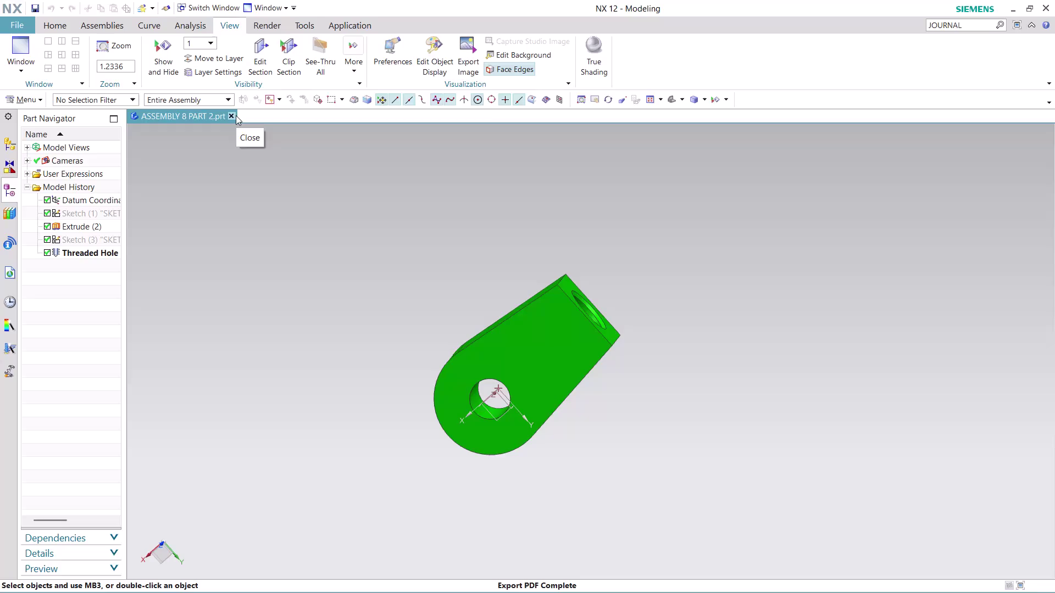
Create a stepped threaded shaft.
Close ASSEMBLY 8 PART 2 and search the Command Finder for JOURNAL.
click(236, 115)
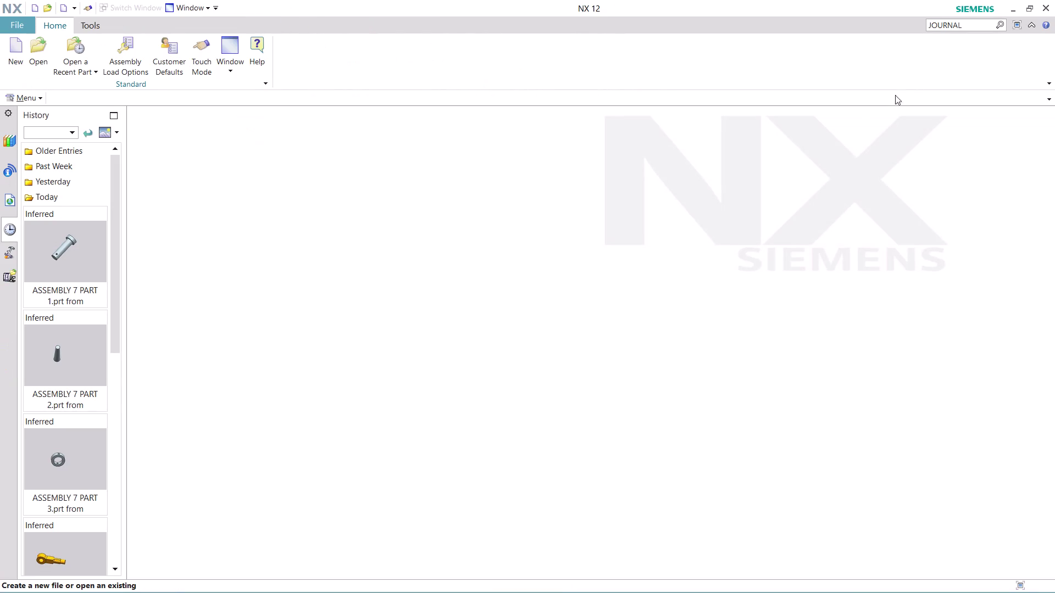
click(966, 25)
key(Return)
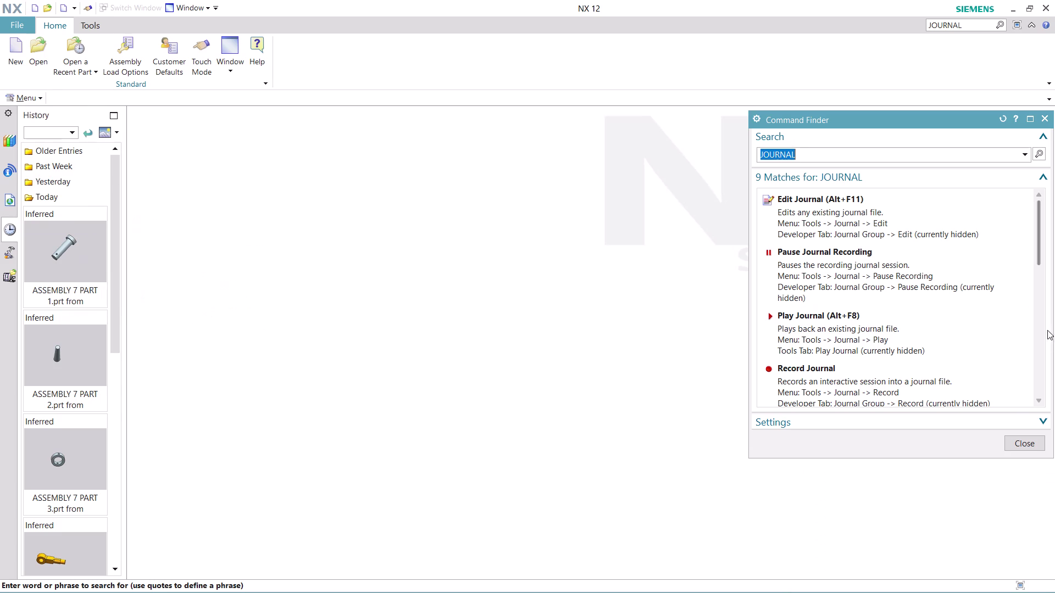
Pick the Record journal command from the search results.
scroll(down, 3)
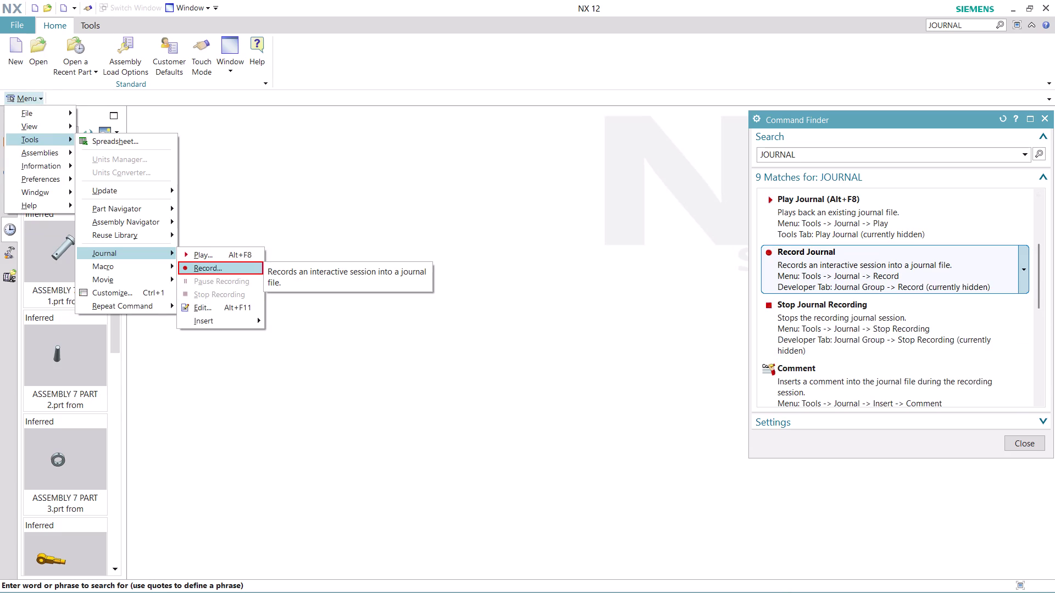
click(859, 272)
click(600, 351)
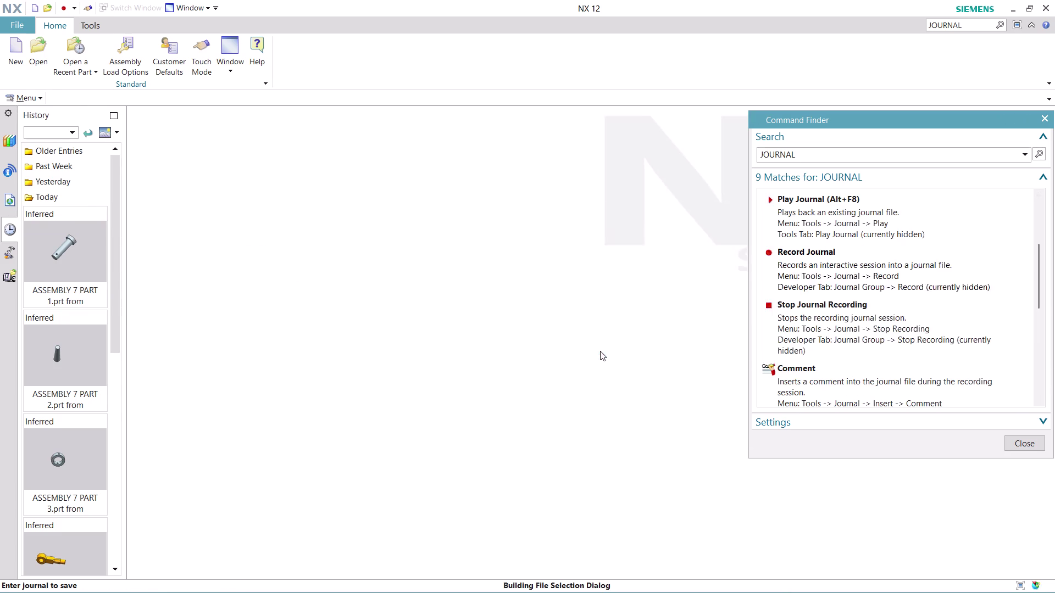
Name the journal ASSEMBLY 8 PART 3, confirm it, and dismiss the Command Finder.
key(a)
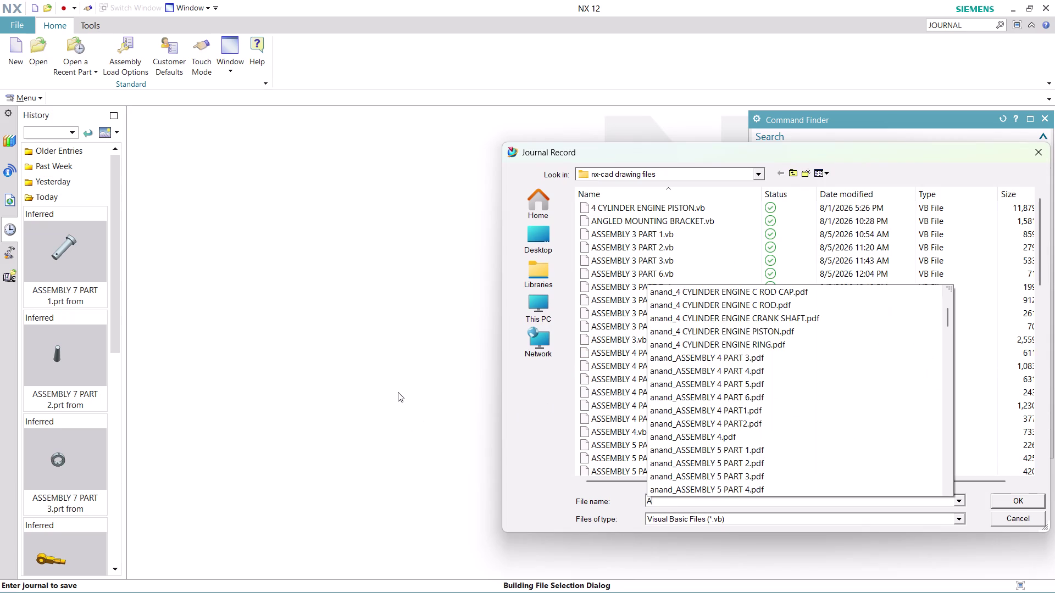
text(SSEMB)
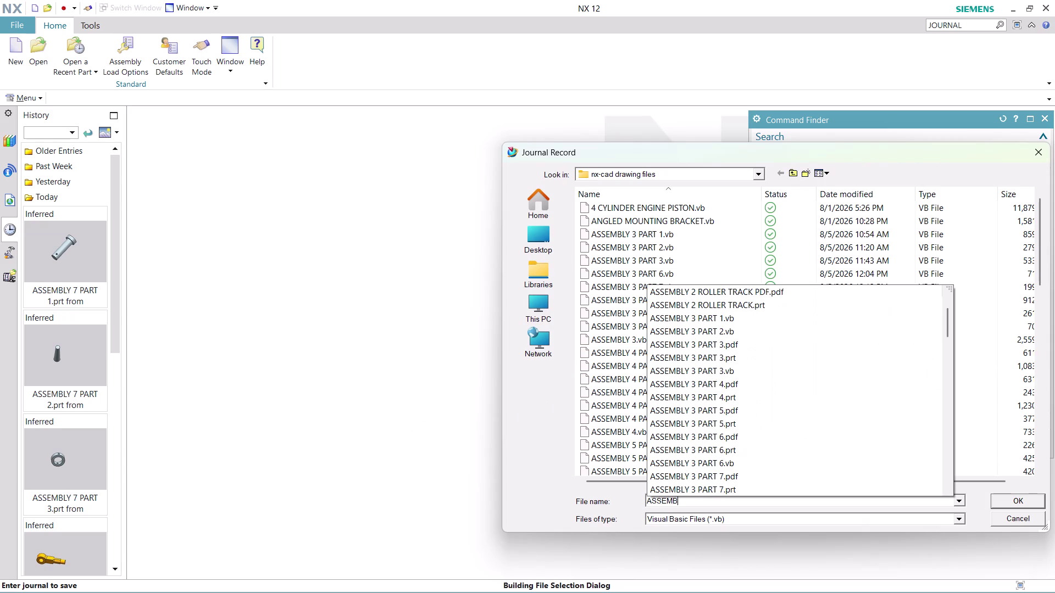
text(LY 8)
key(space)
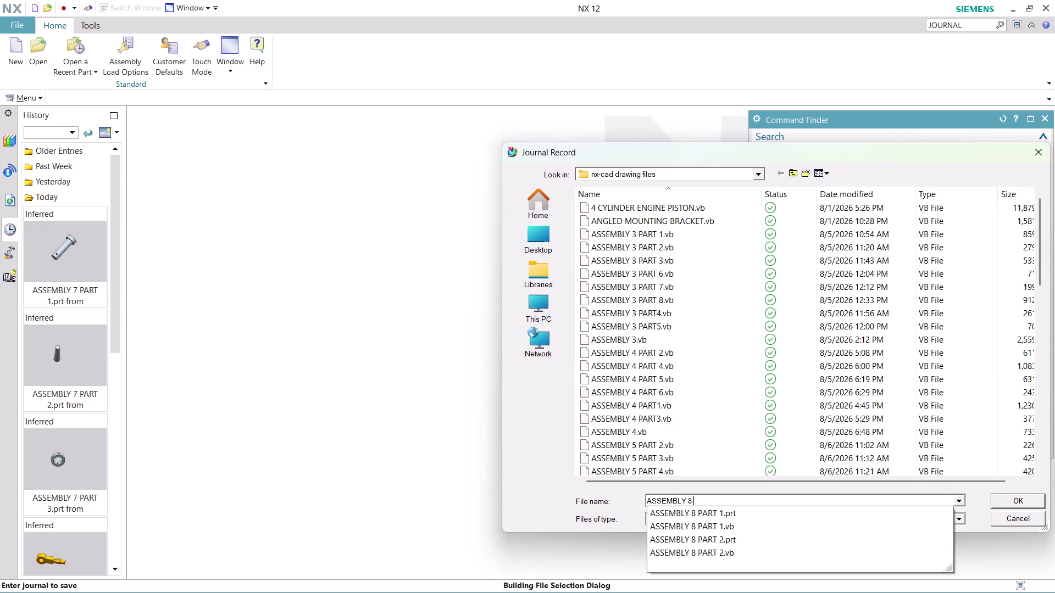
key(p)
text(AR)
text(T)
key(space)
key(3)
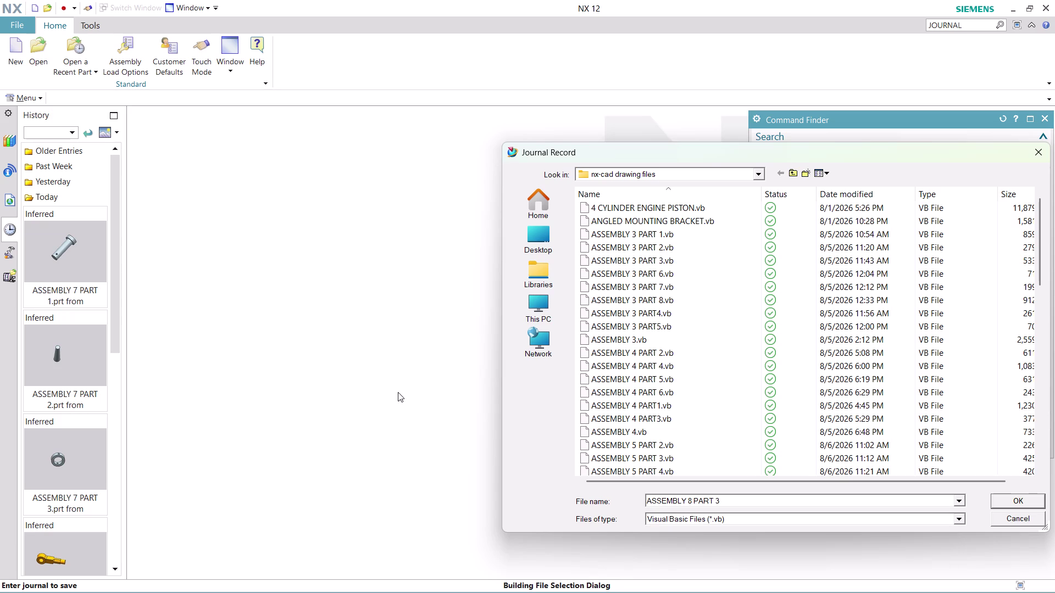
key(Return)
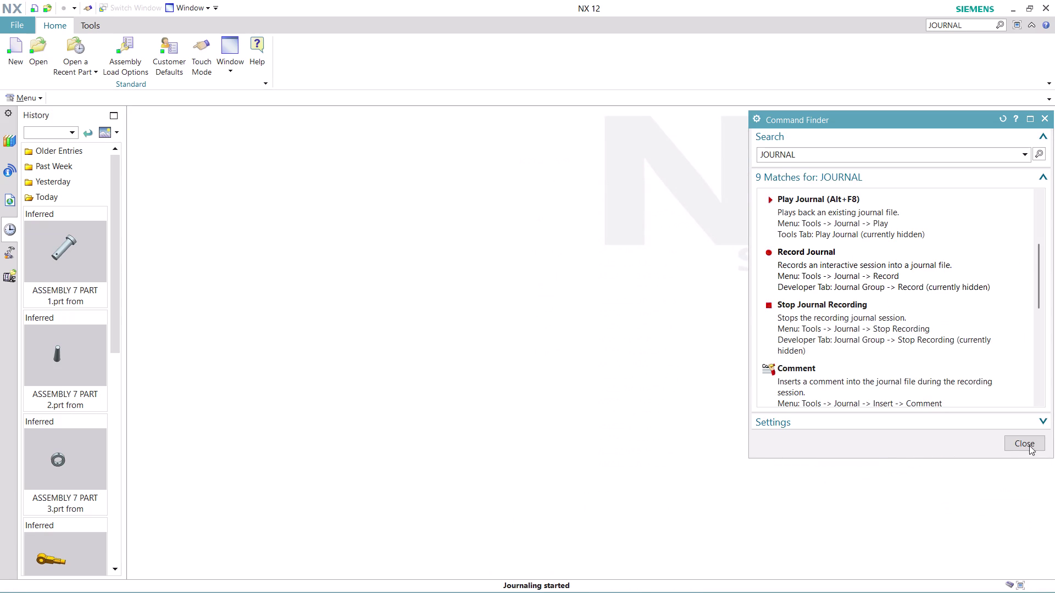
click(1032, 443)
Create the Model part model8 and open sketch SKETCH_000 on the XY datum plane.
click(10, 54)
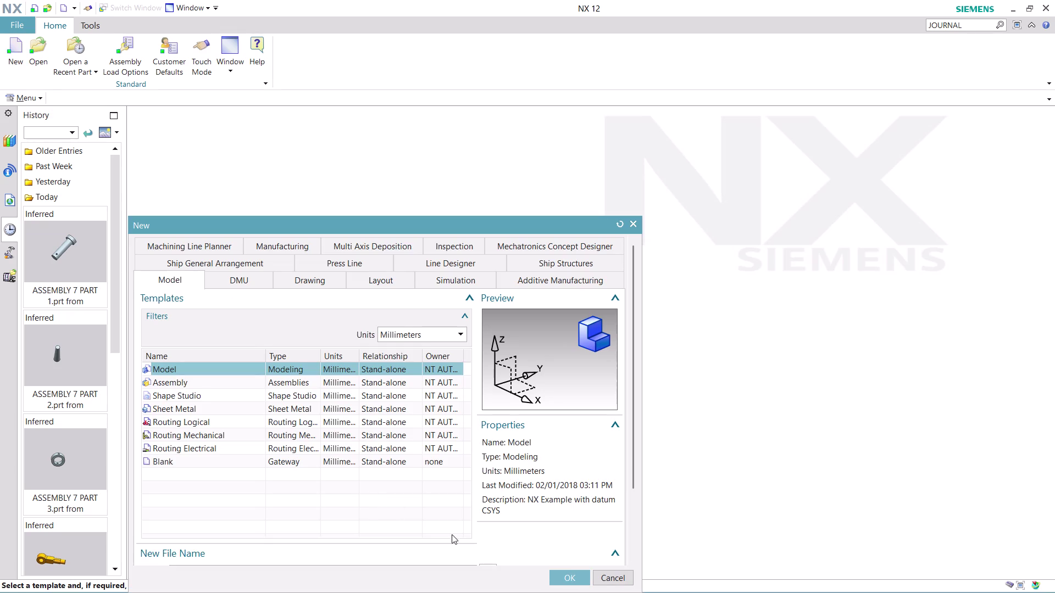
click(571, 576)
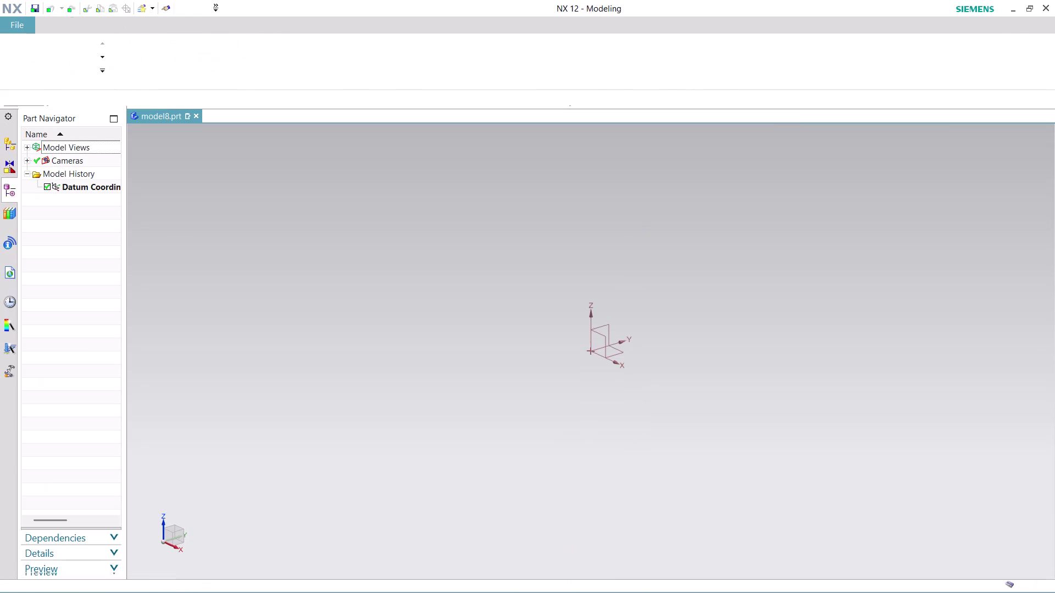
click(31, 102)
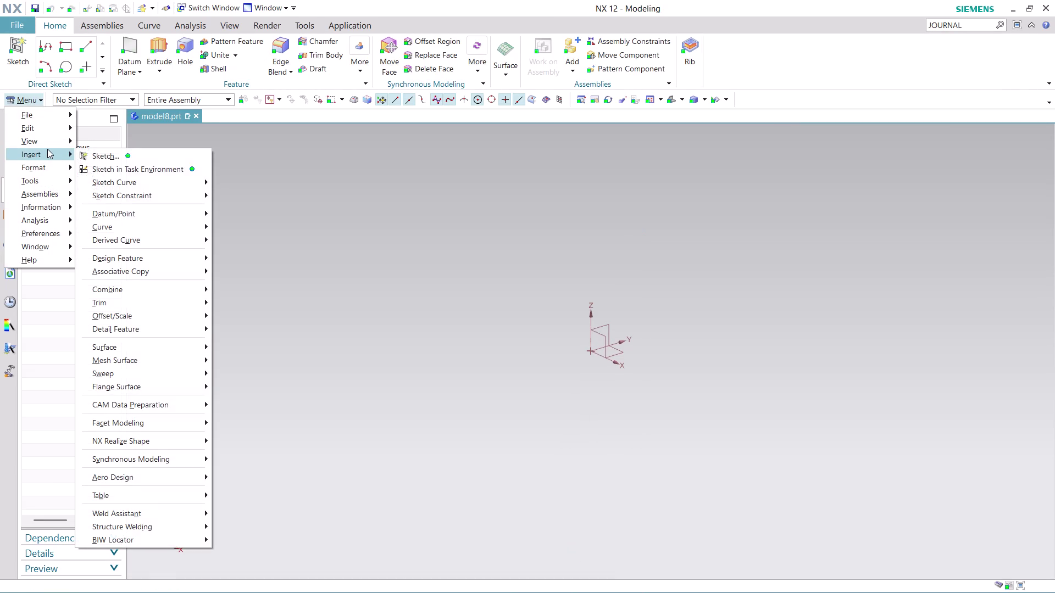
click(130, 169)
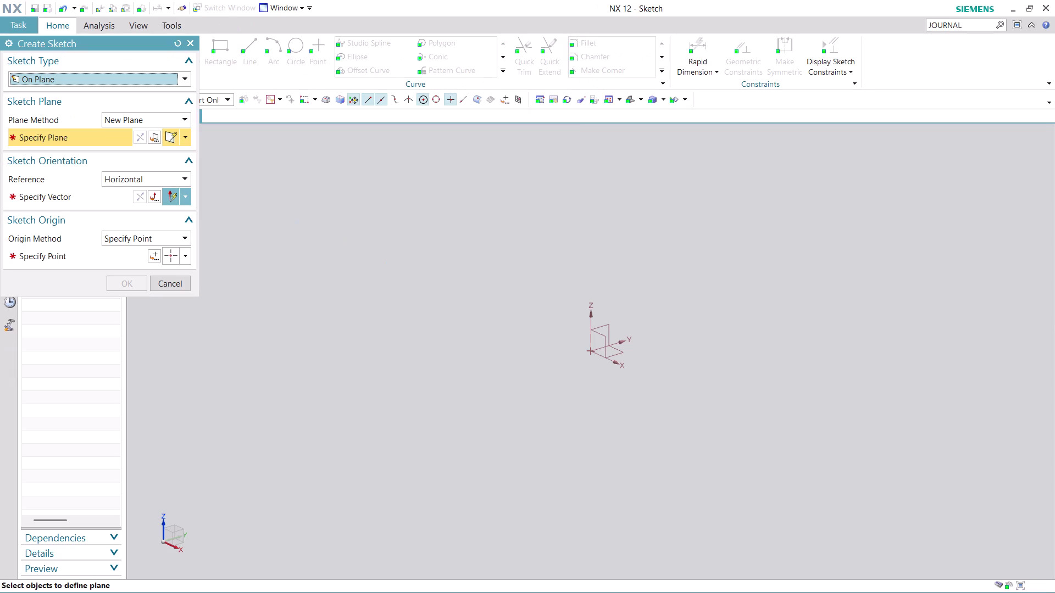
click(623, 352)
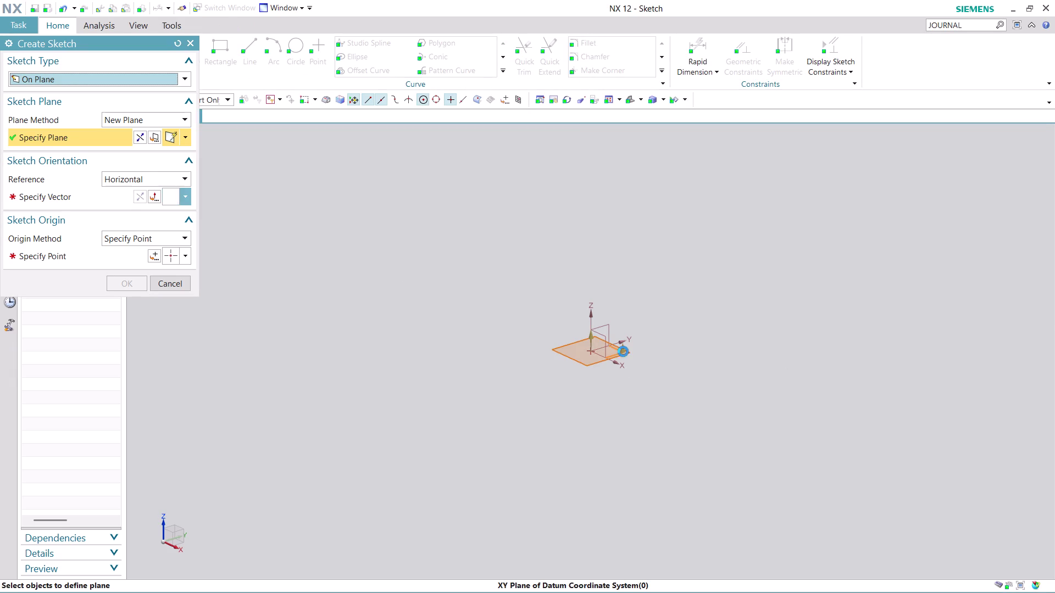
click(116, 199)
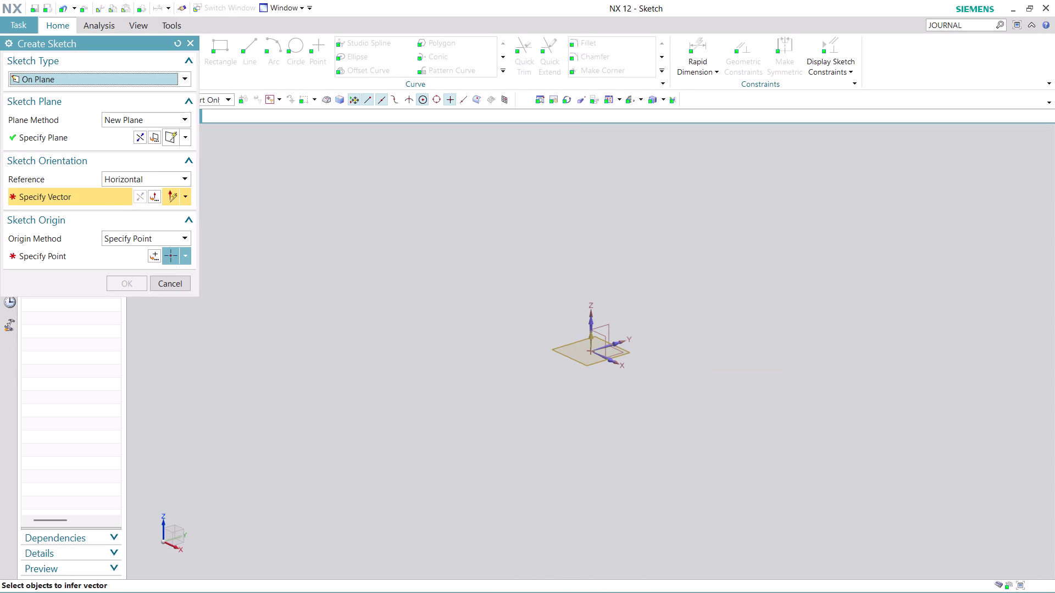
click(613, 342)
click(150, 256)
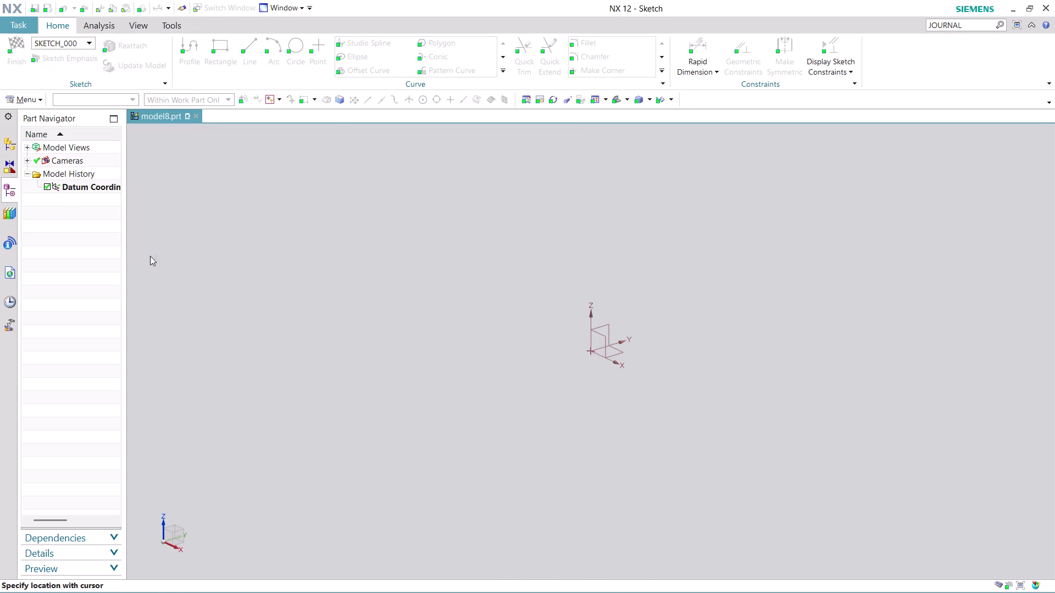
Leave the line Profile tool and switch to a six-sided Polygon tool.
click(134, 271)
click(126, 283)
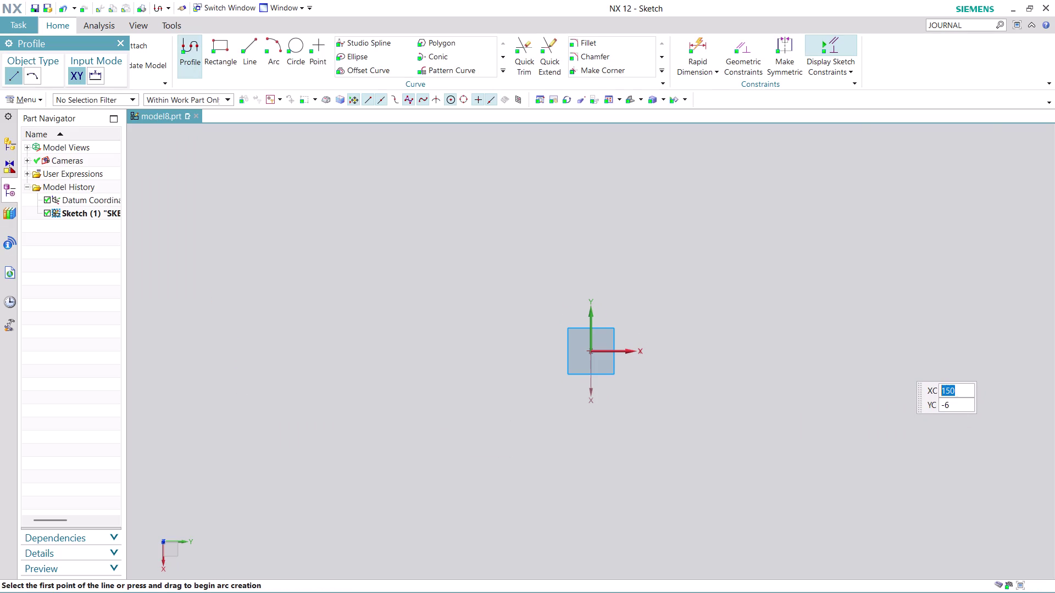
key(ctrl+super+F24)
click(487, 41)
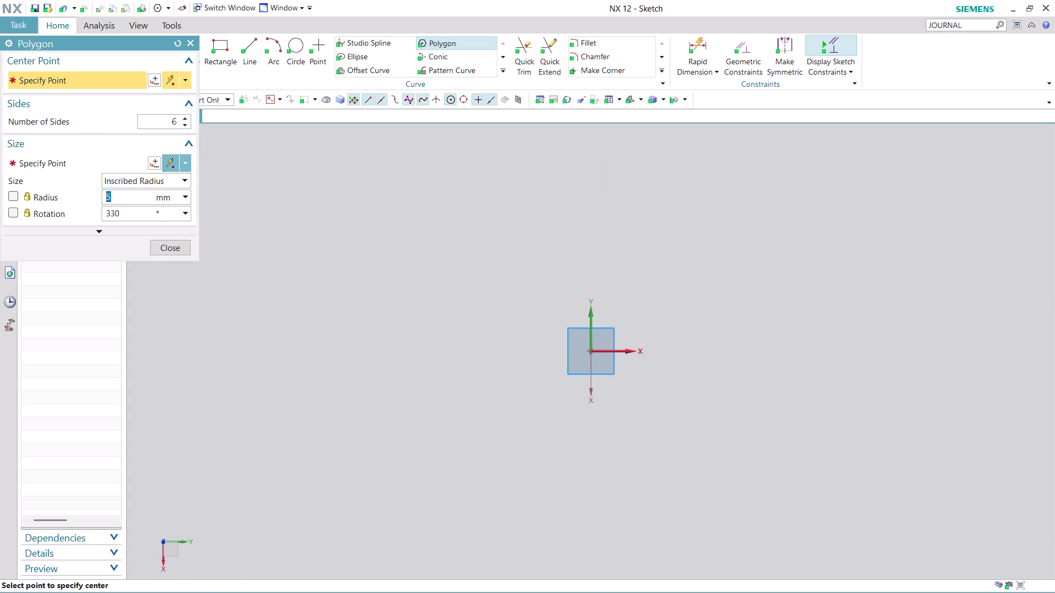
click(594, 352)
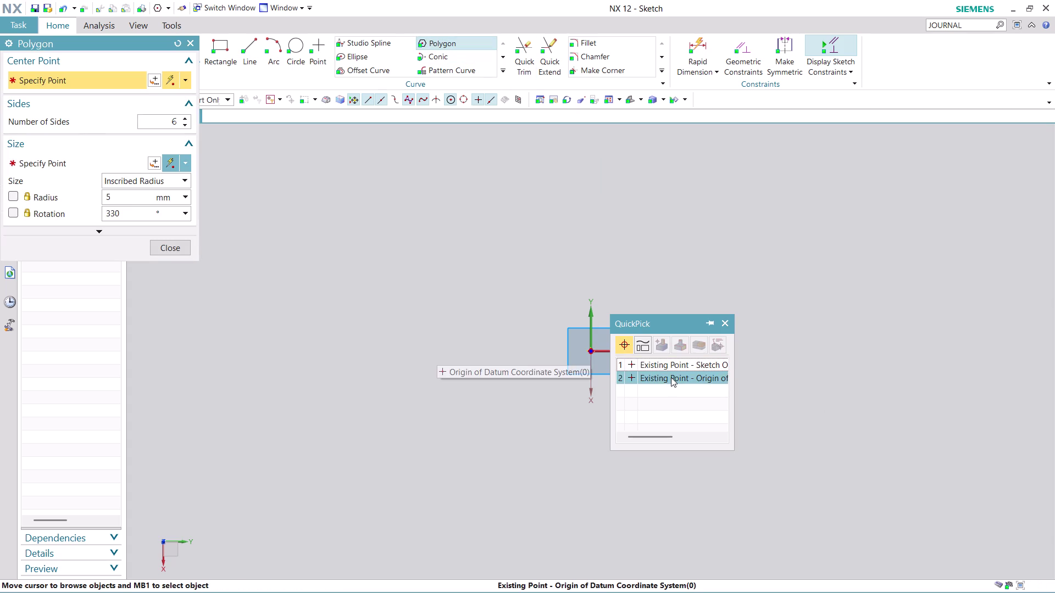
click(674, 366)
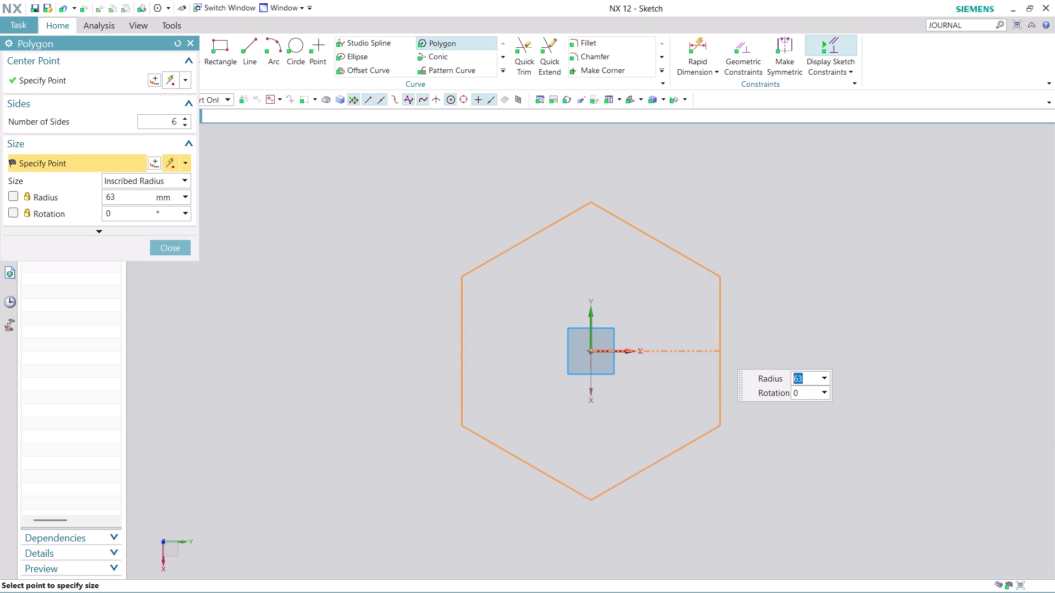
text(12)
text(.5)
key(Return)
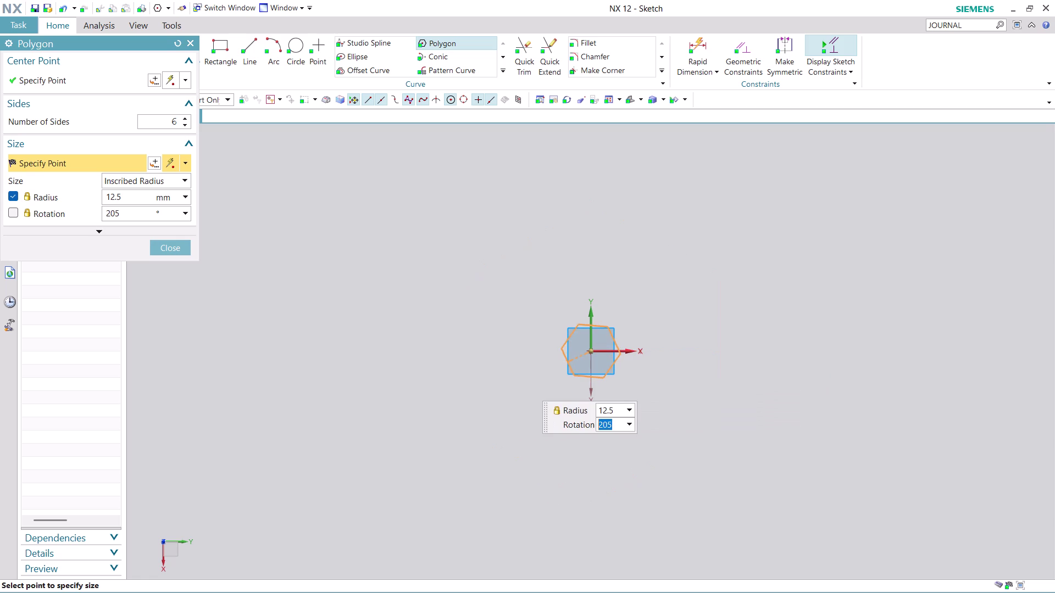
click(173, 242)
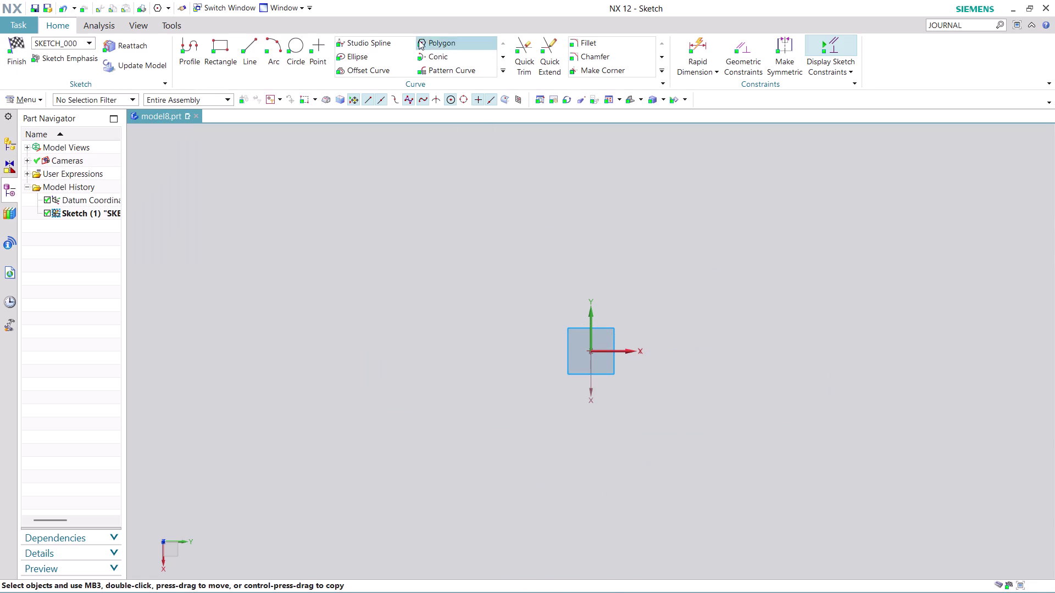
click(458, 39)
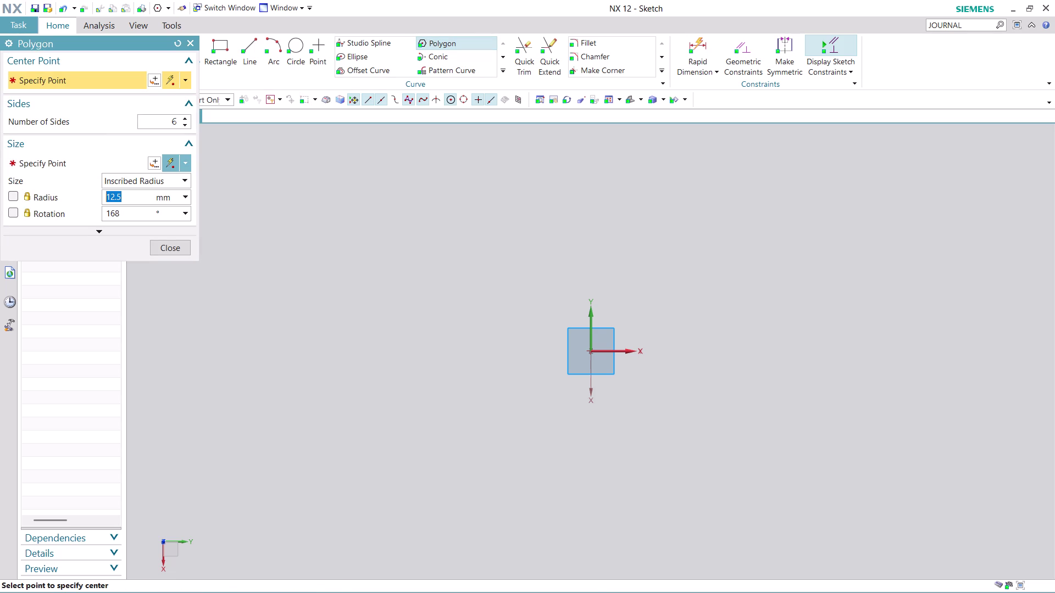
Centre the hexagon on the origin with 12.5 radius and 0° rotation.
click(591, 352)
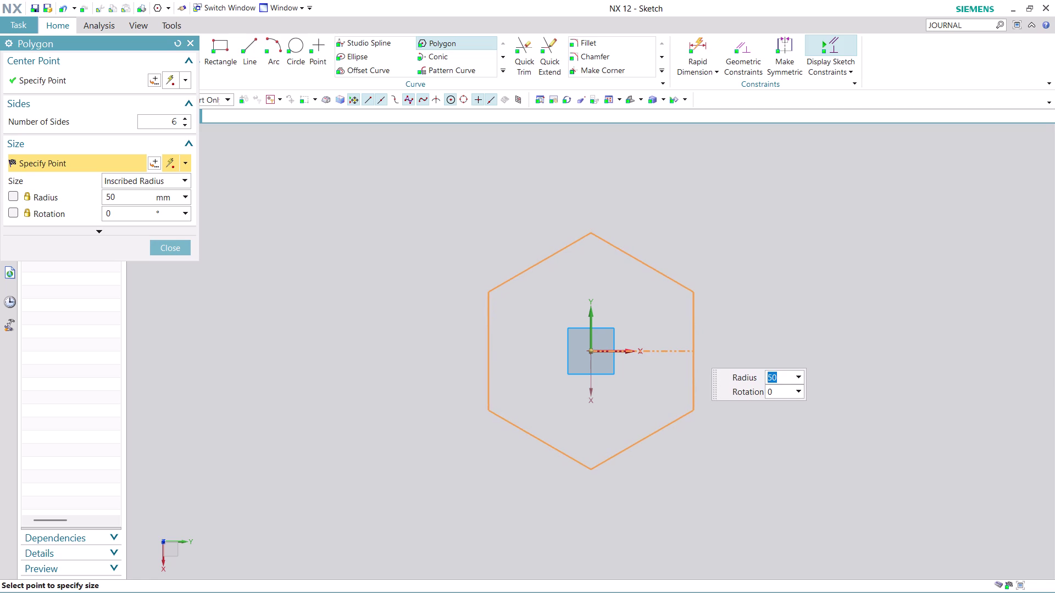
text(12.5)
key(Return)
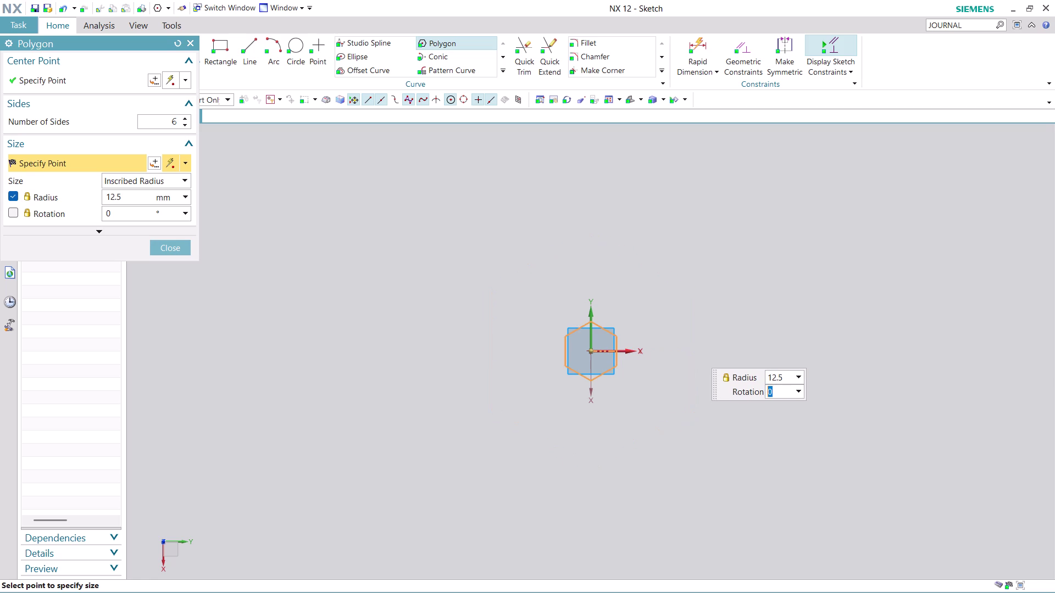
key(Return)
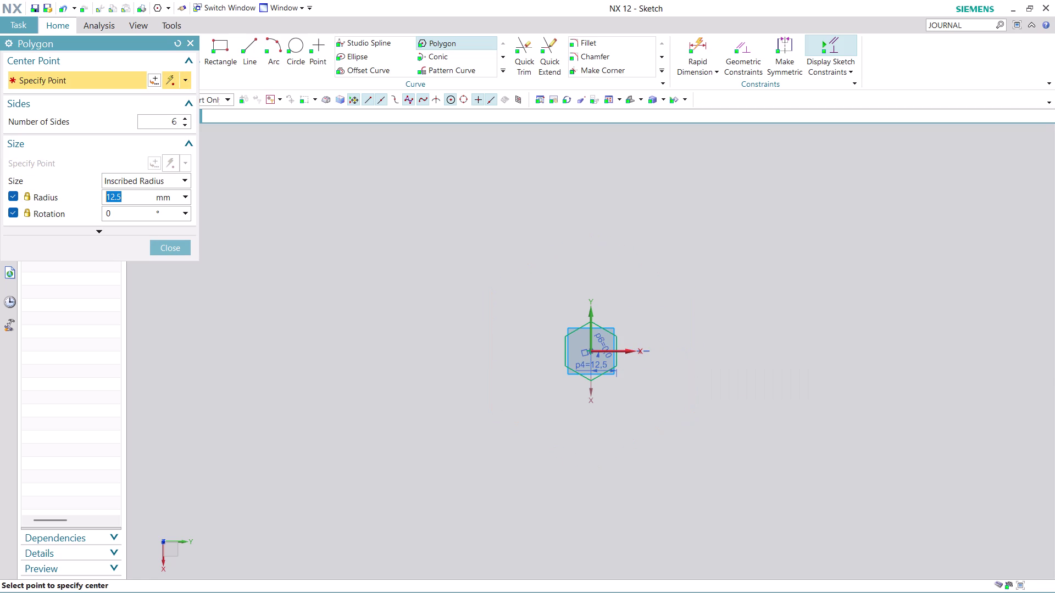
click(167, 248)
Move the 12.5 dimension above the hexagon and finish the sketch.
scroll(up, 3)
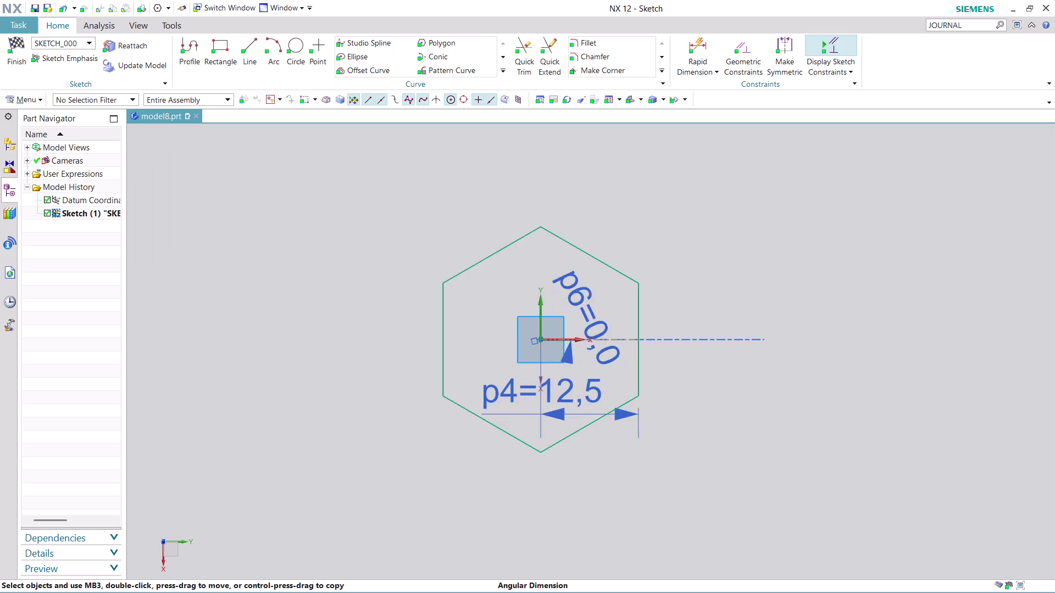
scroll(up, 3)
scroll(up, 3)
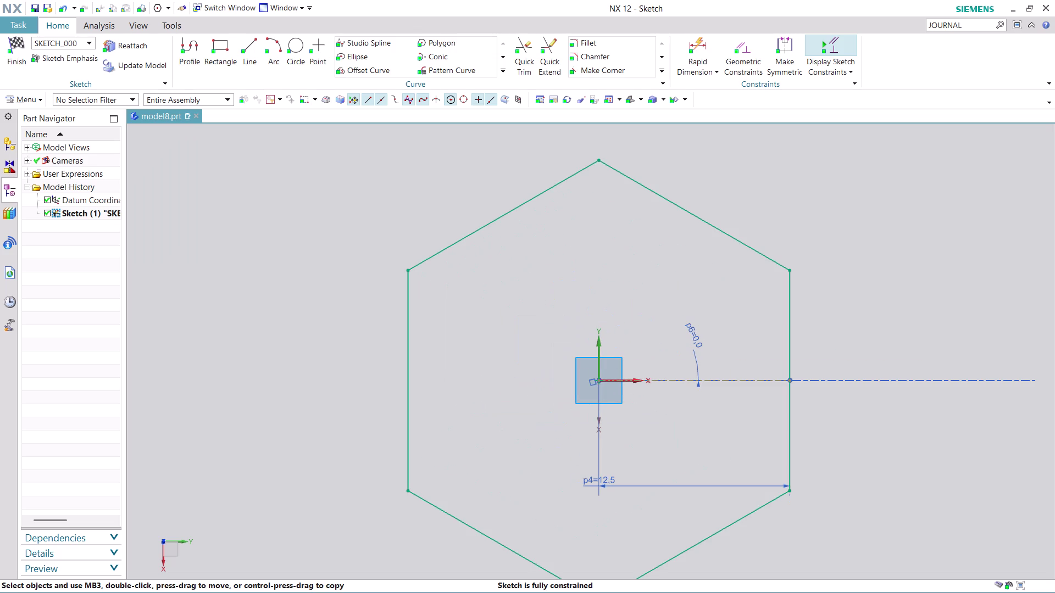
scroll(down, 3)
scroll(up, 3)
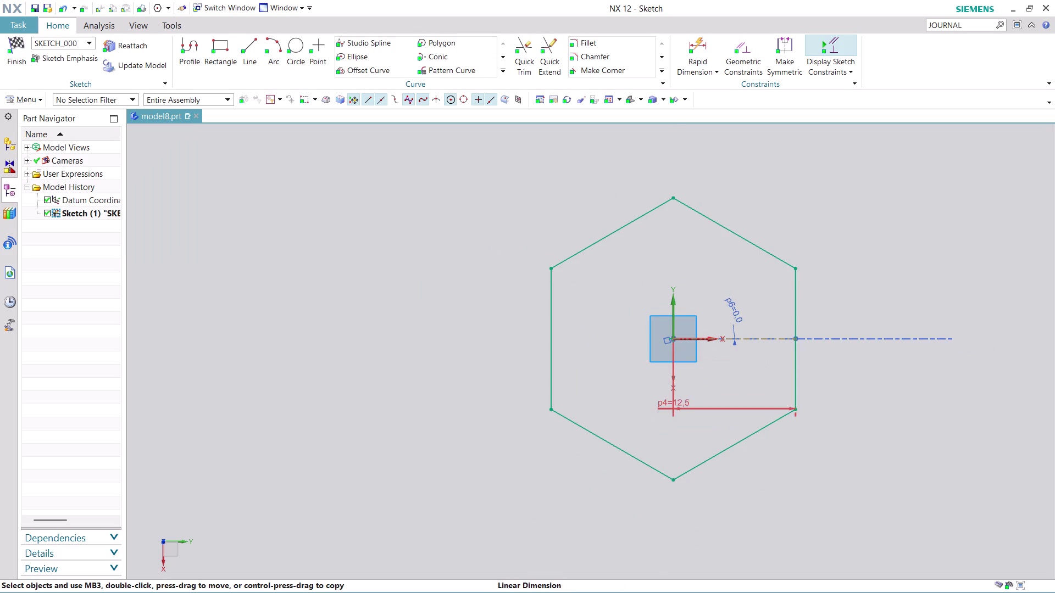
drag(731, 408, 746, 137)
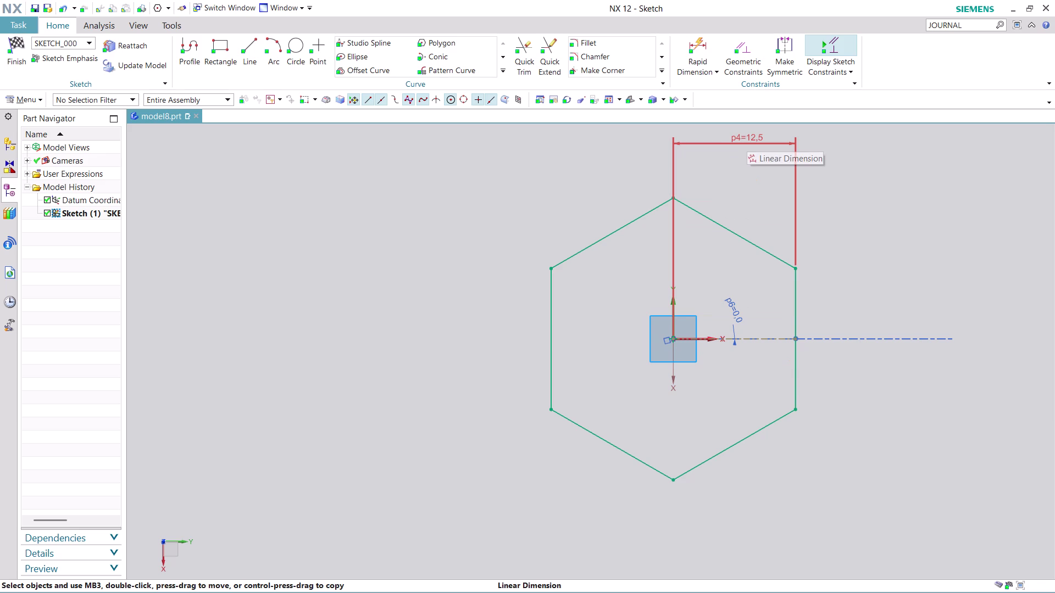
scroll(down, 3)
scroll(up, 3)
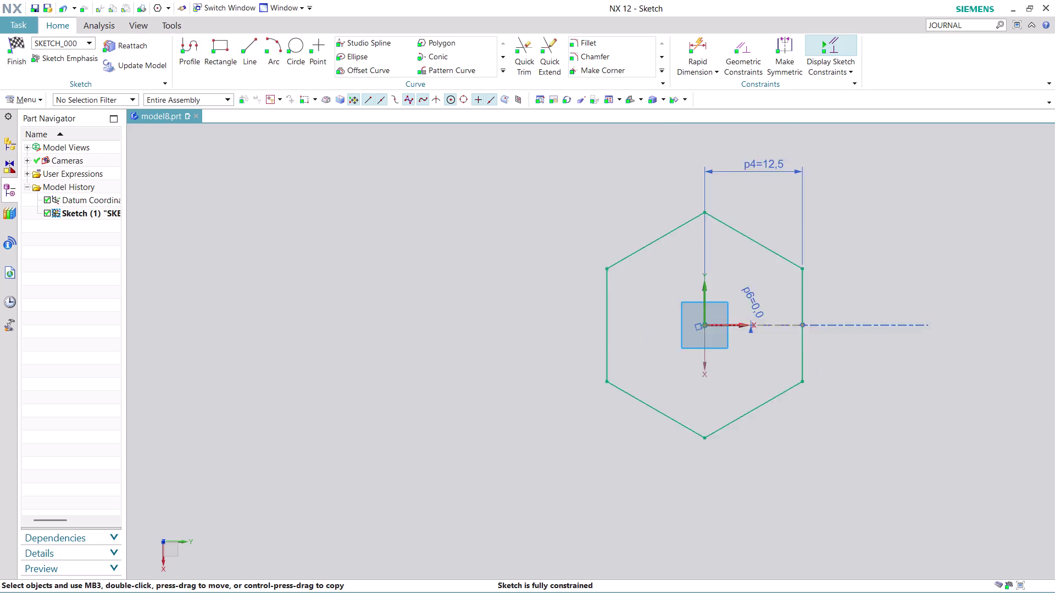
scroll(up, 3)
scroll(up, 3)
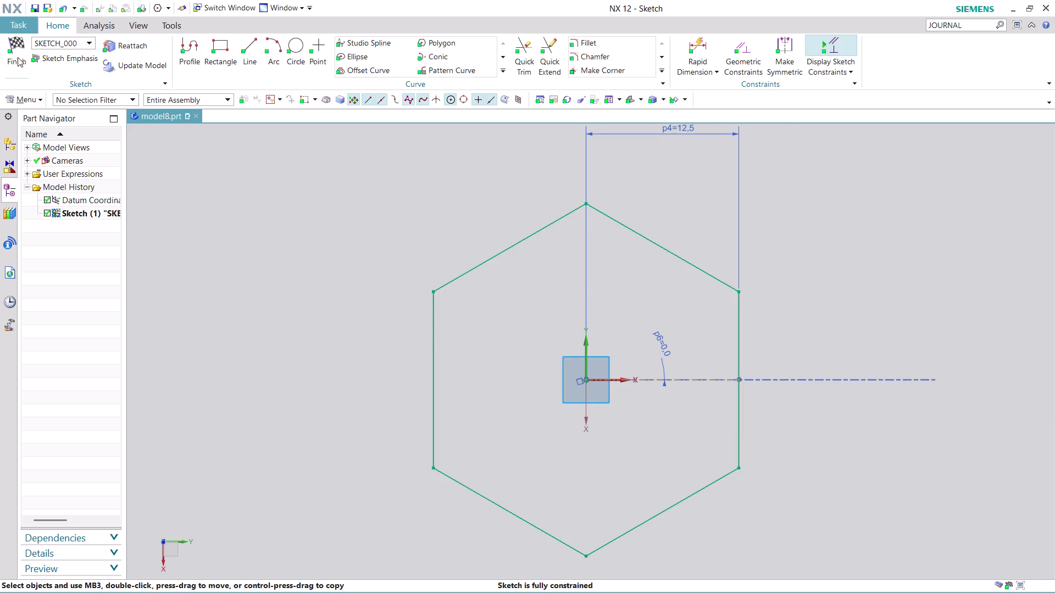
click(18, 57)
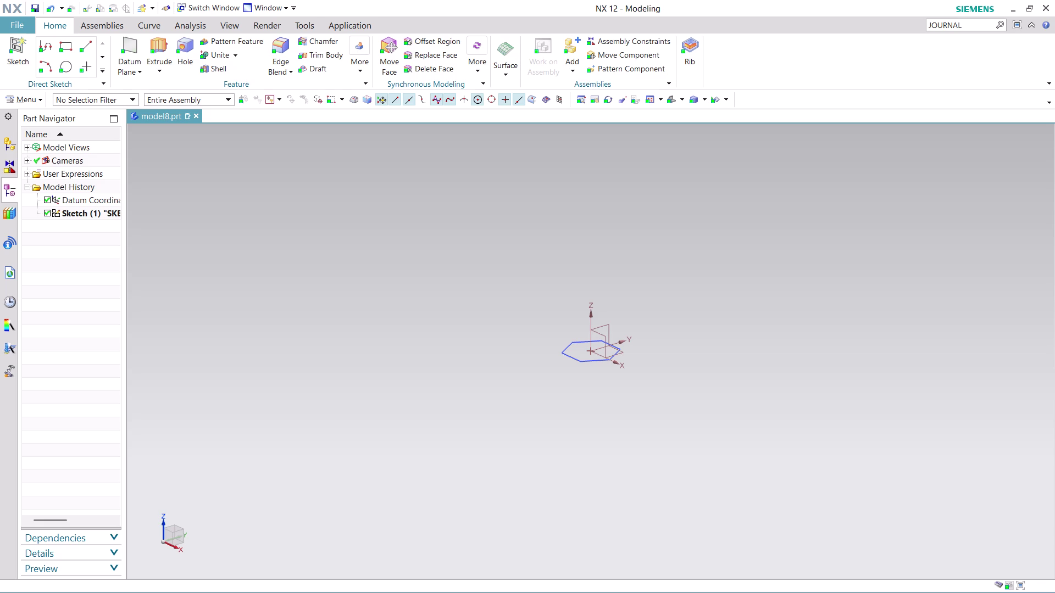
Extrude the hexagon sketch 10 mm into the hex head solid, Extrude (2).
click(158, 39)
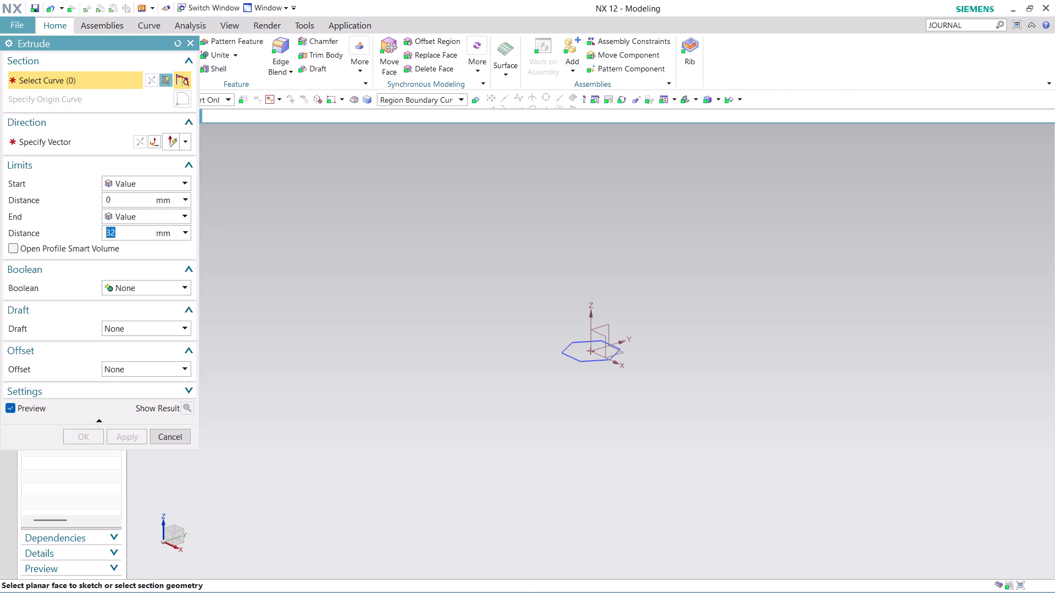
click(572, 351)
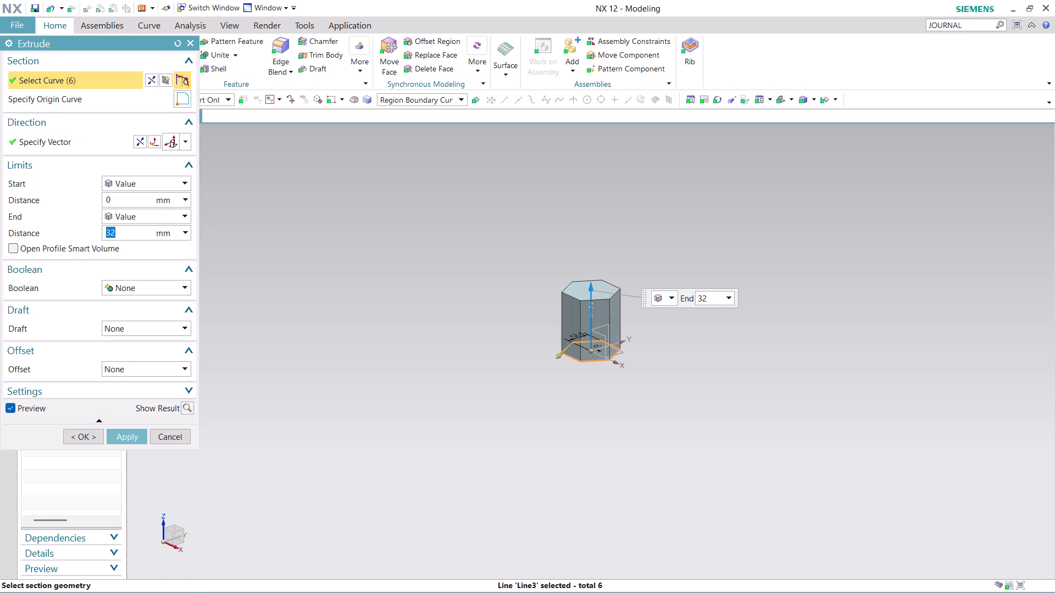
text(1)
text(0)
click(127, 440)
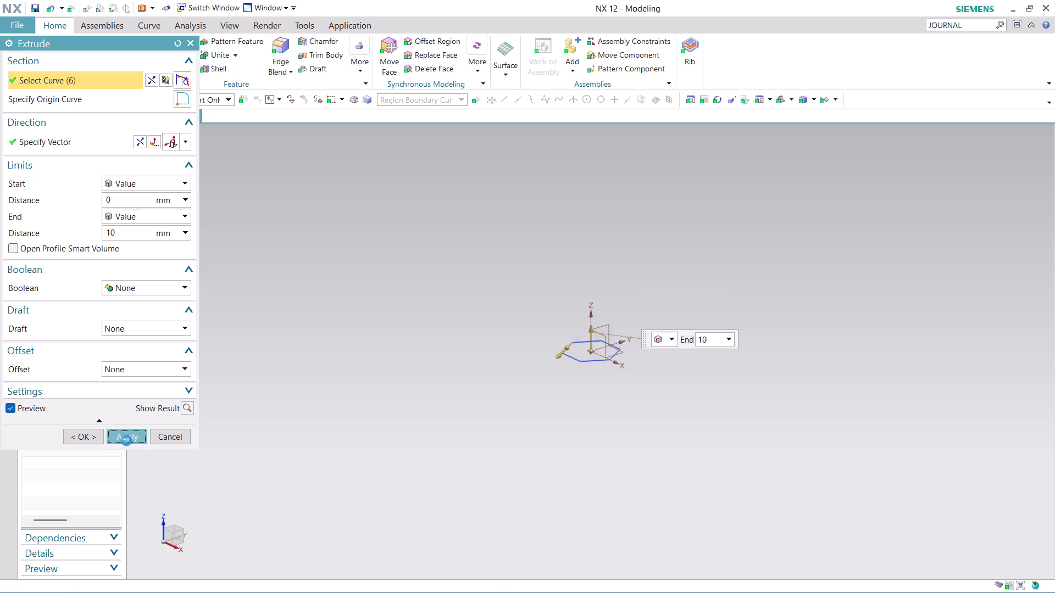
click(171, 435)
scroll(up, 3)
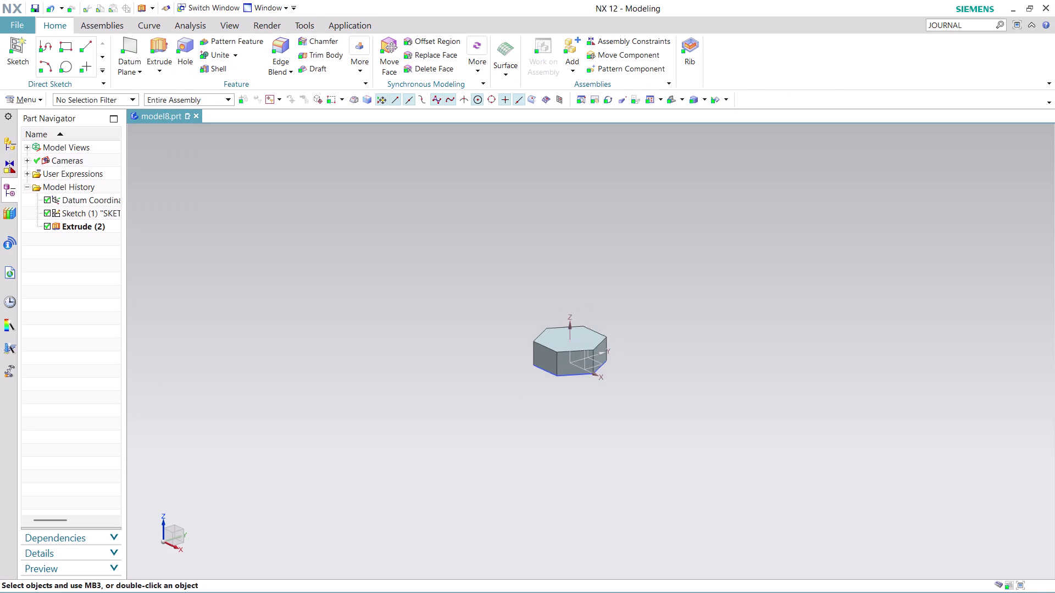
scroll(up, 3)
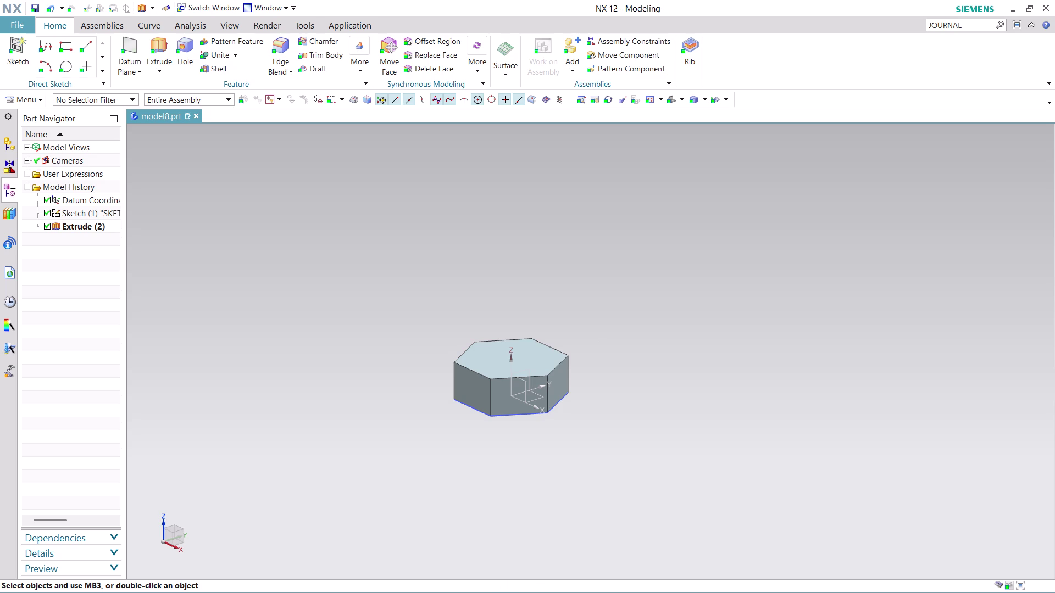
click(31, 96)
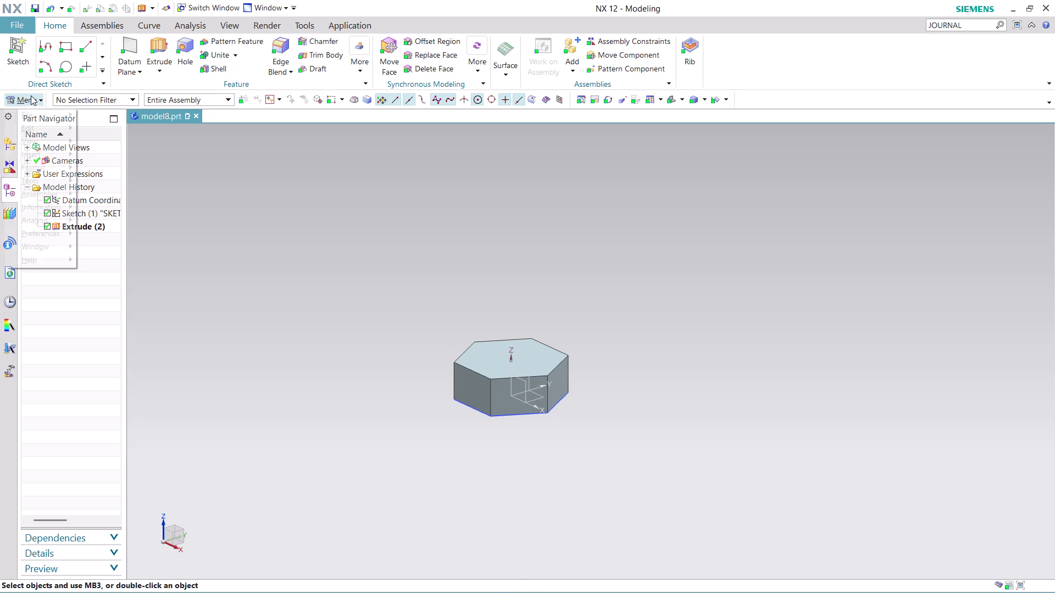
Start a new sketch on the XY plane with its origin at 0,0,0.
click(154, 166)
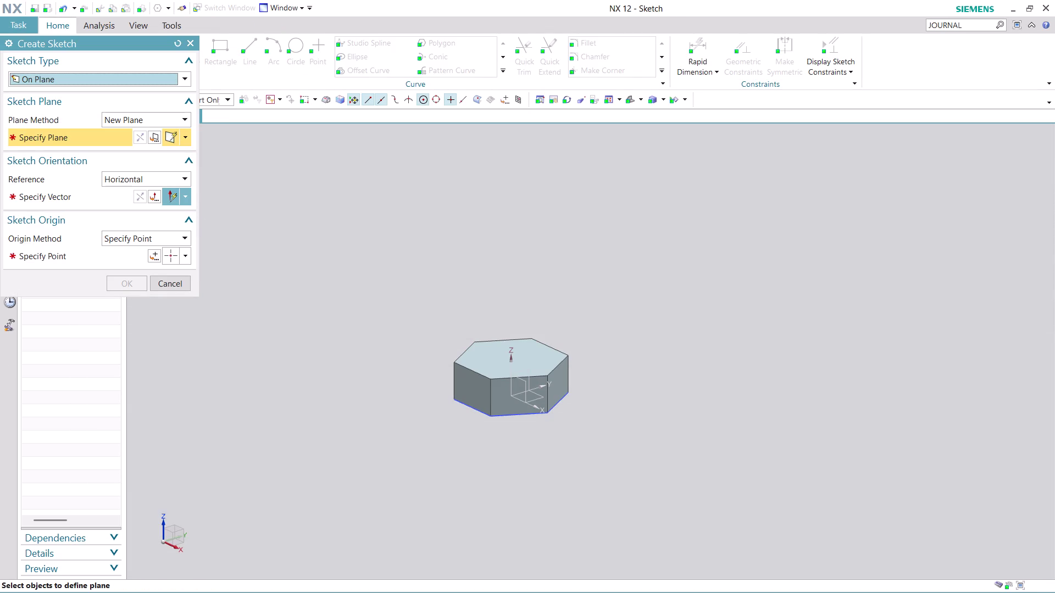
click(537, 399)
click(71, 199)
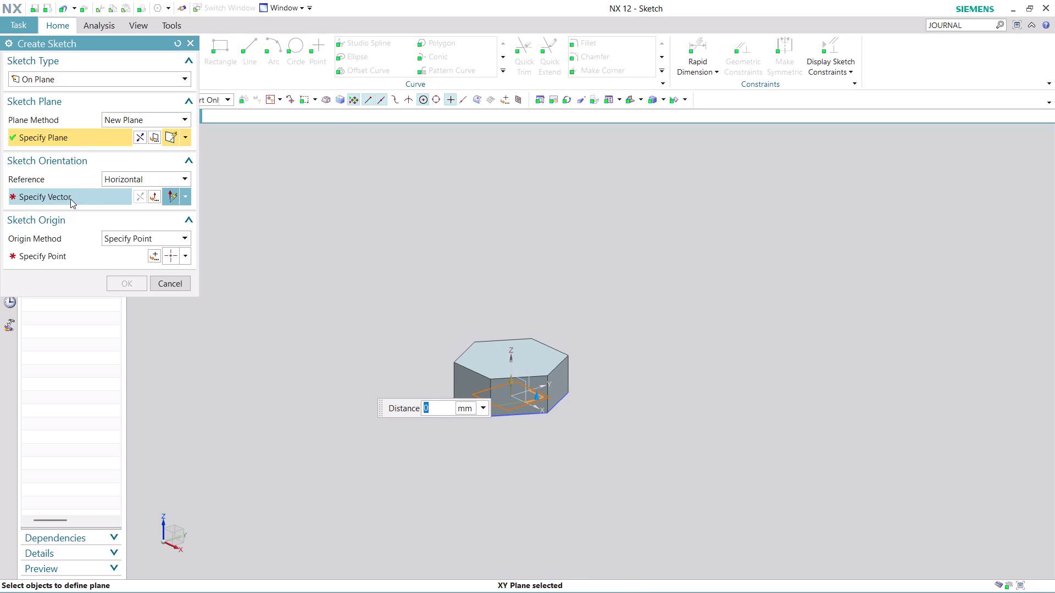
click(619, 343)
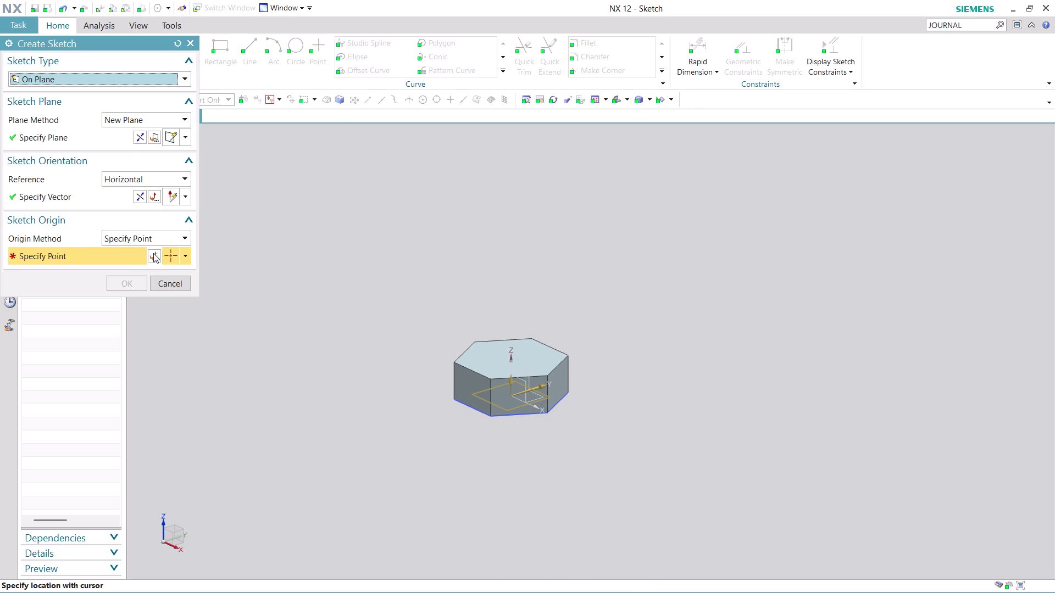
click(156, 254)
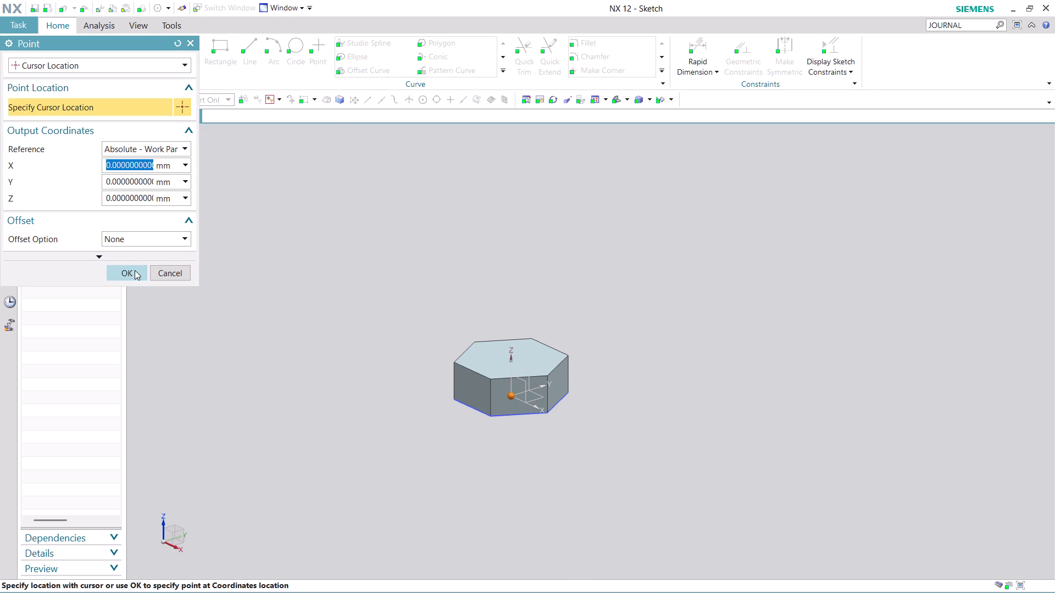
click(134, 270)
click(134, 283)
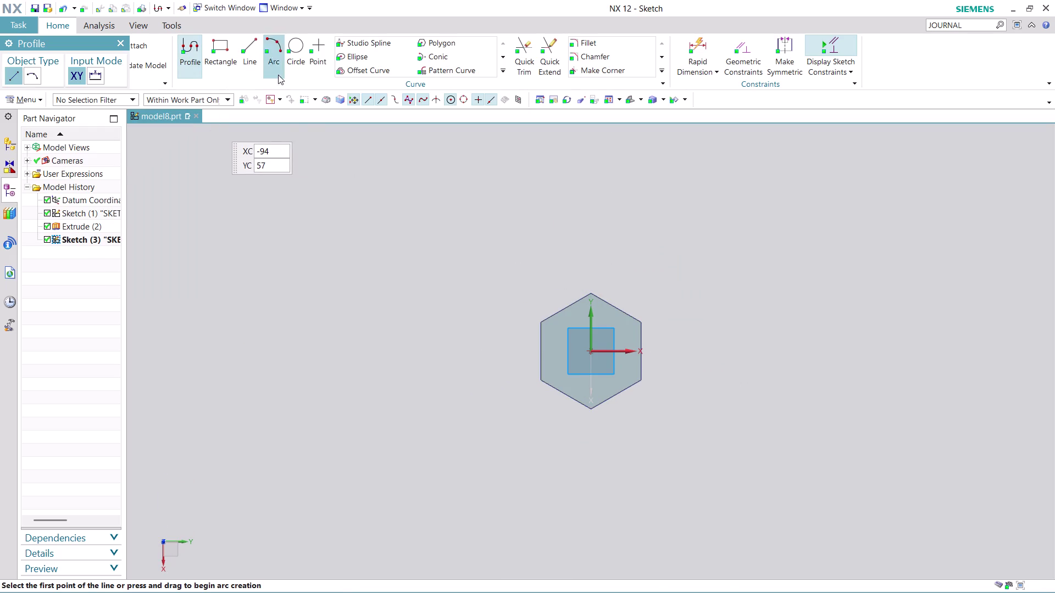
Draw a 16 mm diameter circle centred on the sketch origin.
click(296, 46)
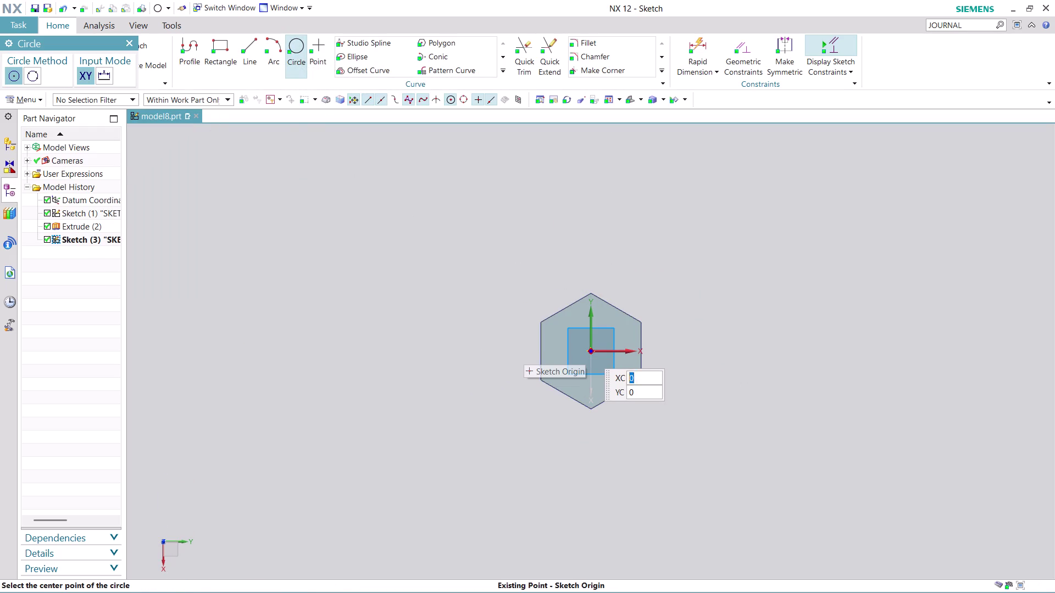
click(588, 350)
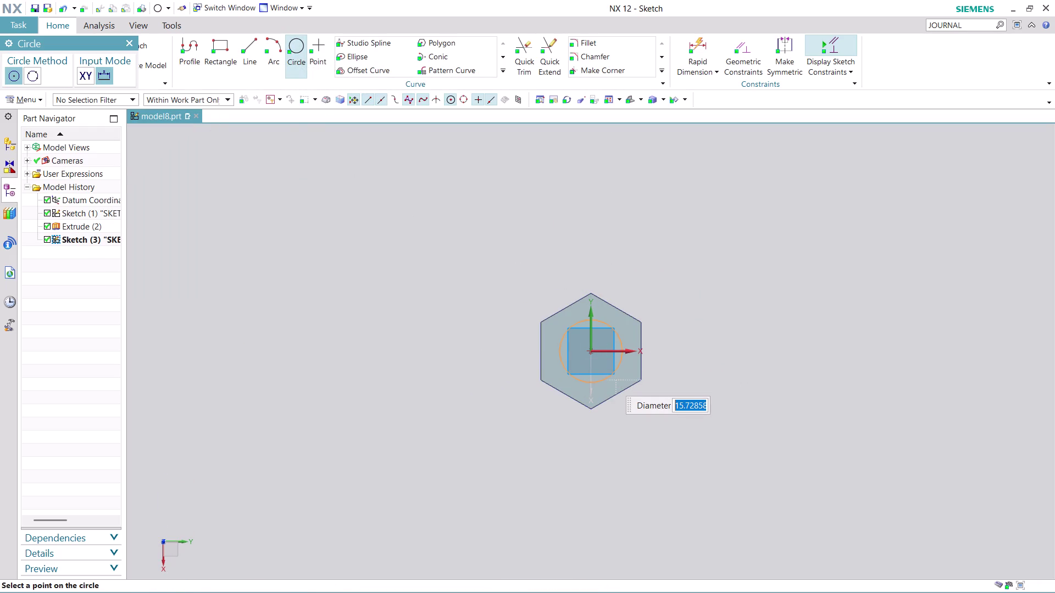
text(16)
key(Return)
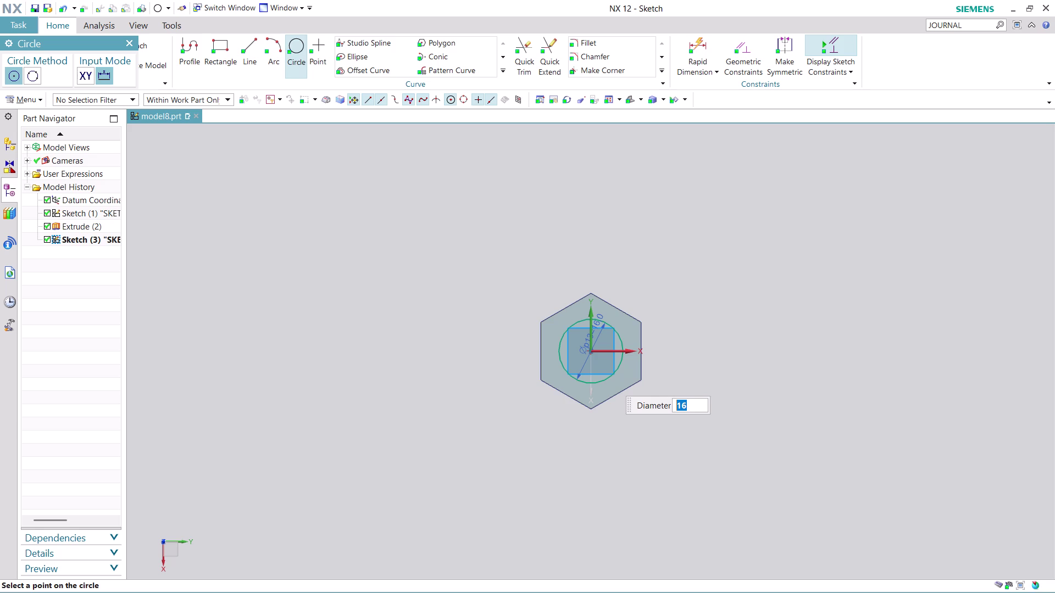
key(Escape)
Finish the circle sketch and orbit to view the model's underside.
key(Escape)
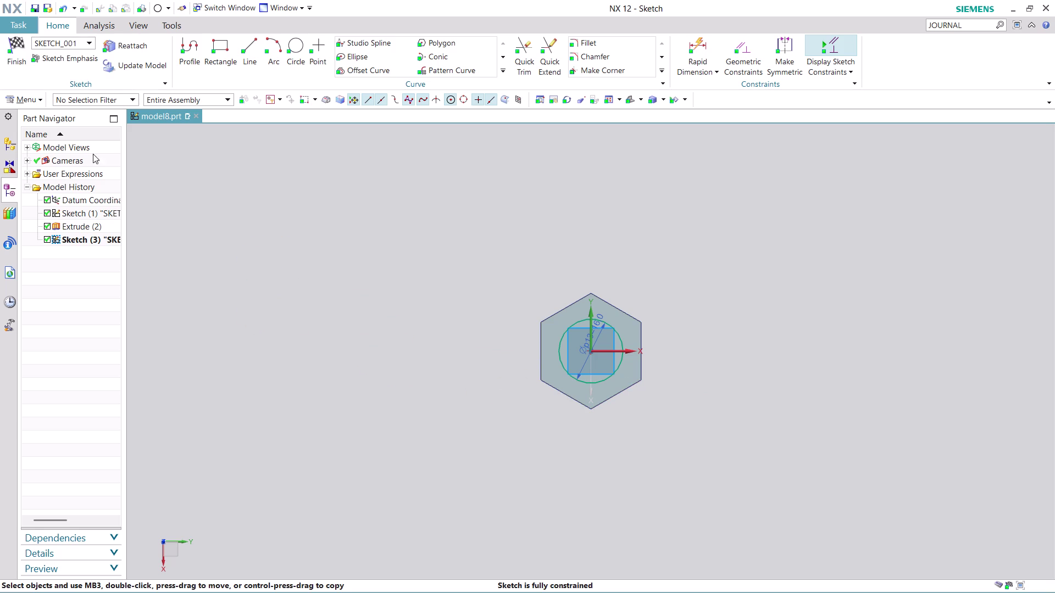
click(16, 70)
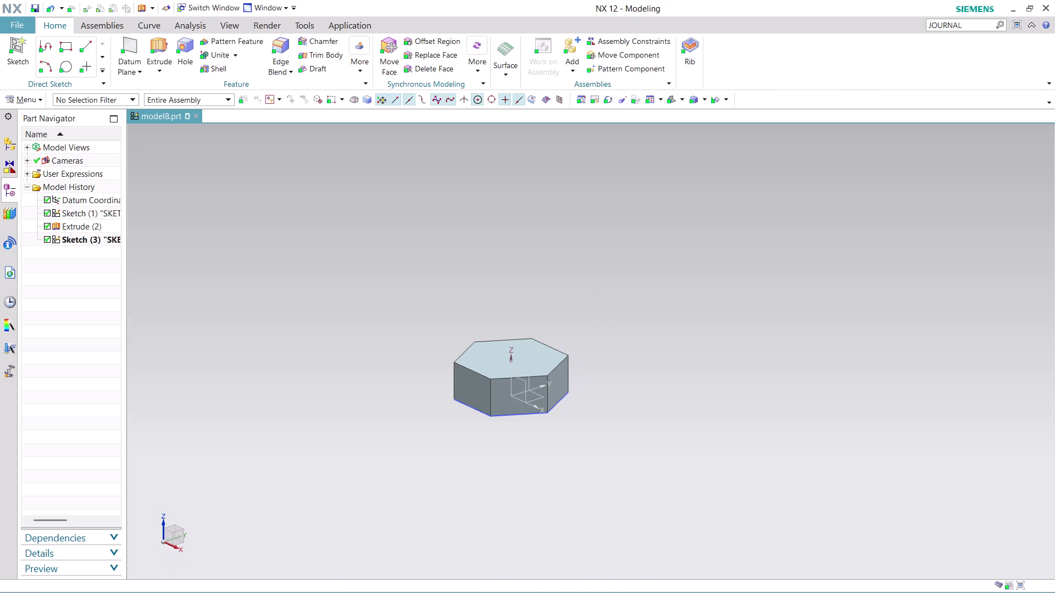
middle_drag(603, 457, 613, 379)
scroll(up, 3)
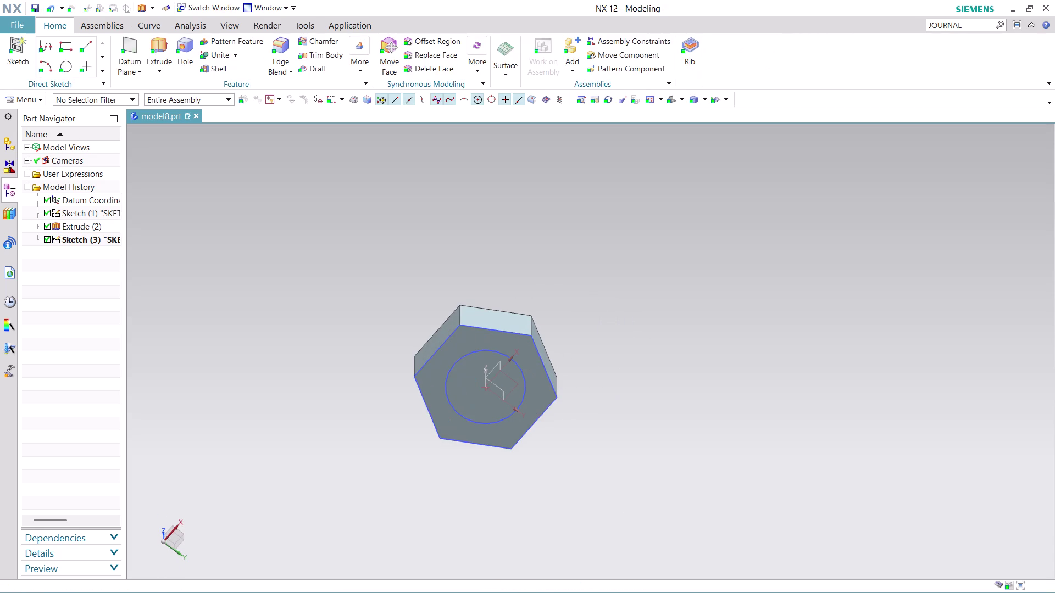
scroll(up, 3)
Extrude the 16 mm circle 68 mm into the cylindrical shank.
click(155, 41)
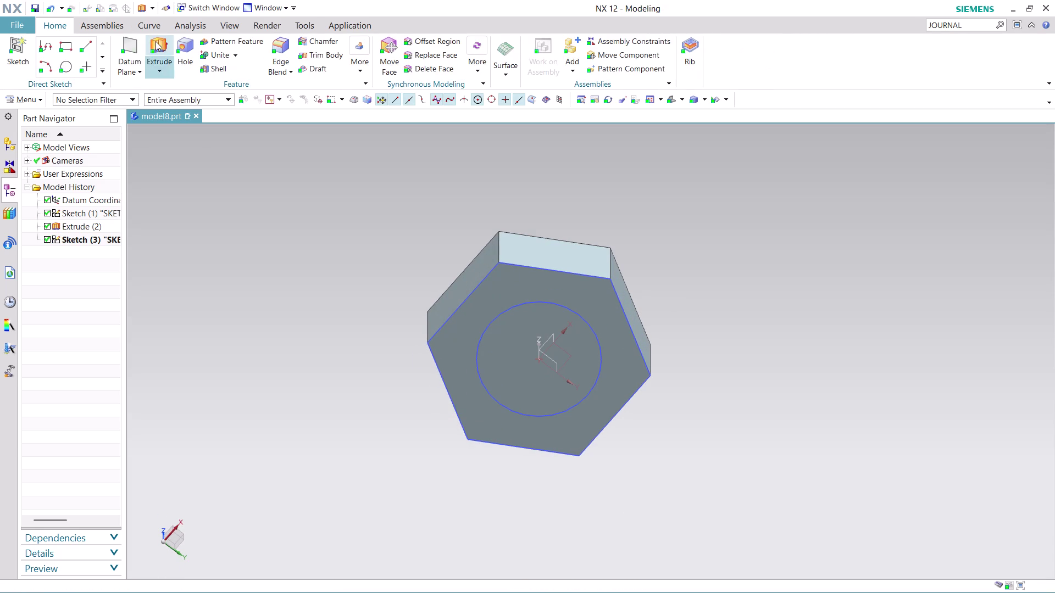
click(505, 357)
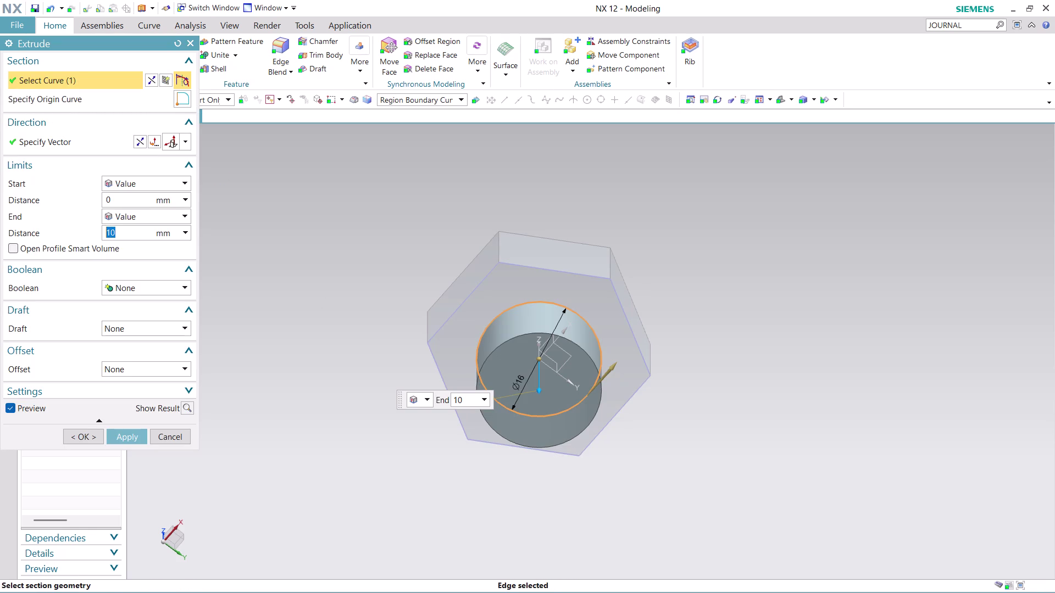
text(6)
text(8)
key(Return)
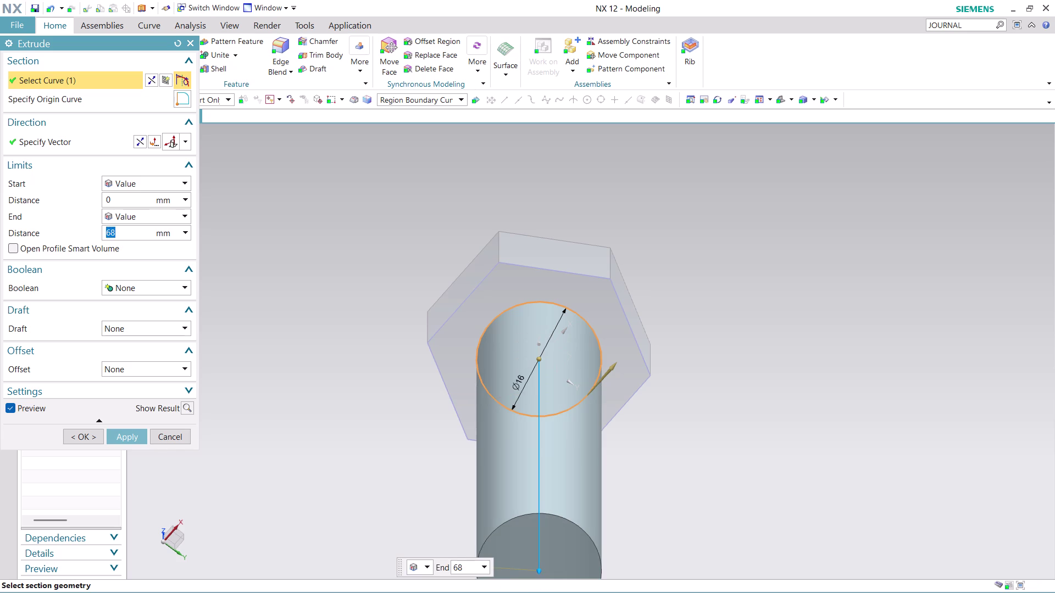
click(138, 435)
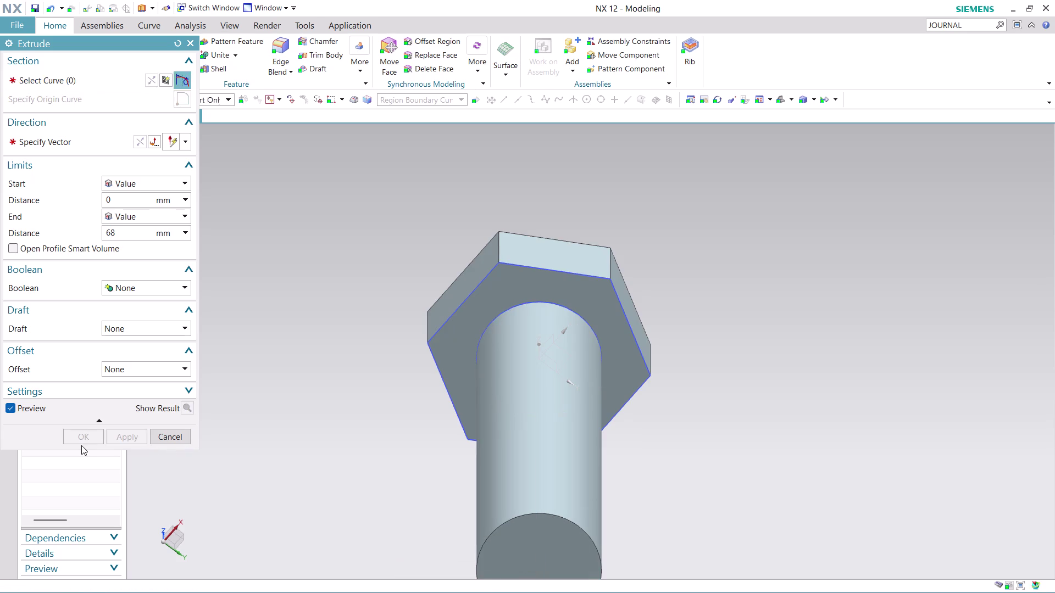
click(164, 440)
scroll(down, 3)
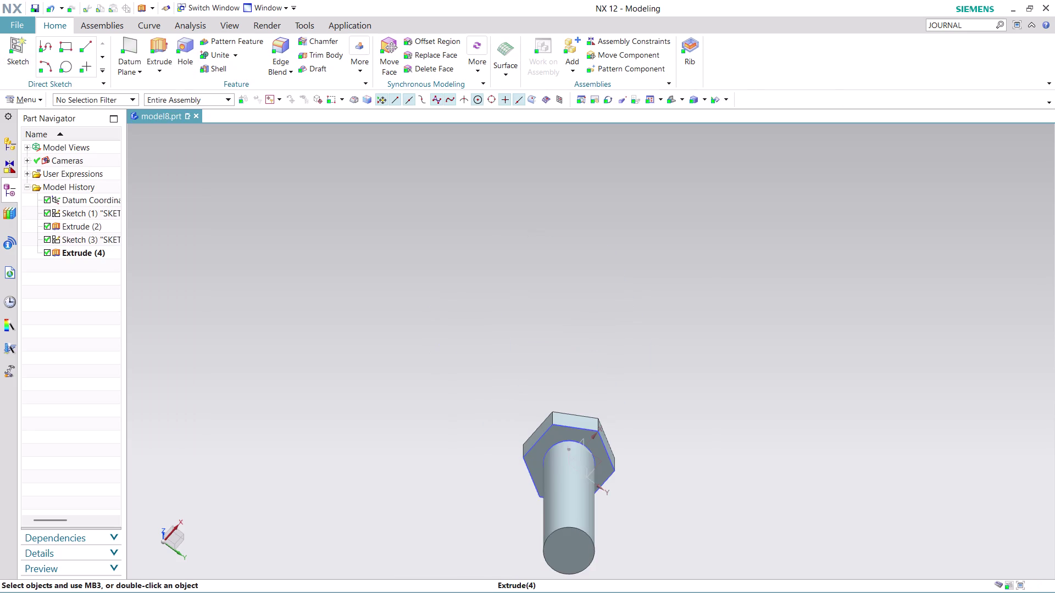
Orbit the view to show the bolt lying sideways.
scroll(up, 3)
scroll(down, 3)
middle_drag(632, 520, 616, 484)
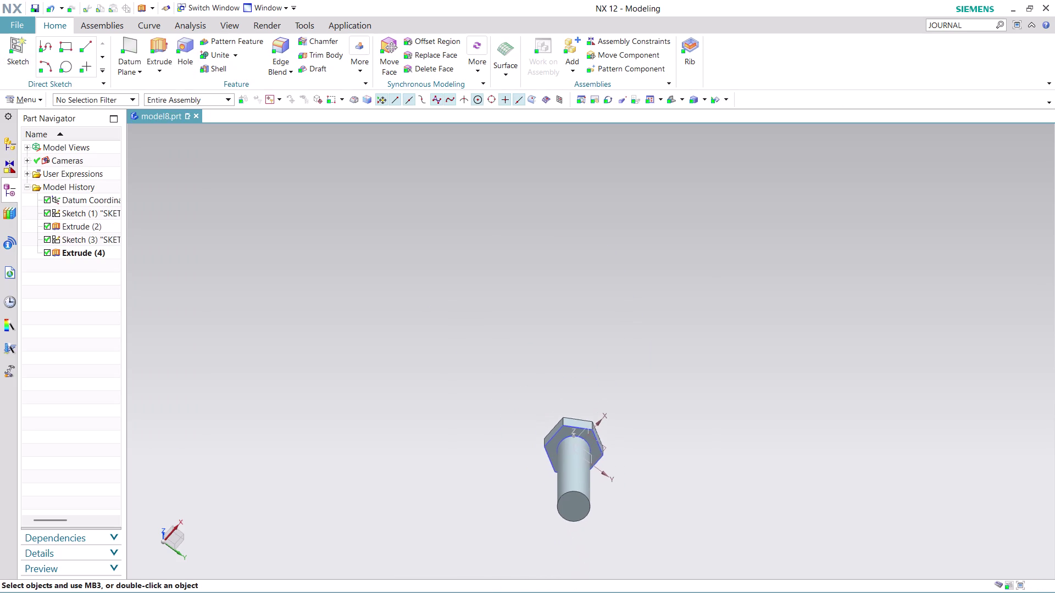
middle_drag(616, 484, 630, 280)
middle_drag(627, 355, 562, 334)
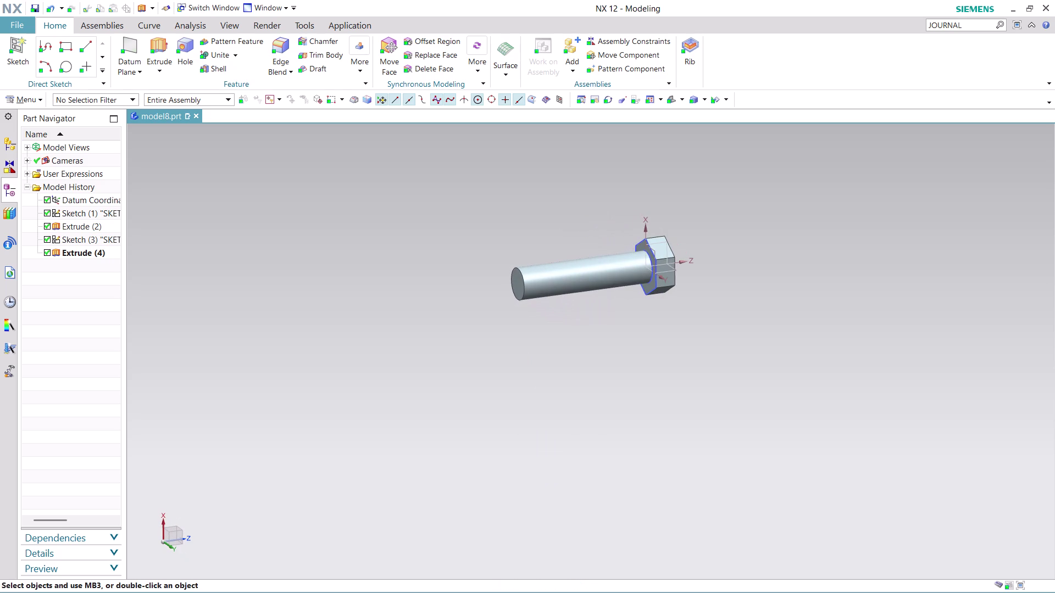
scroll(up, 3)
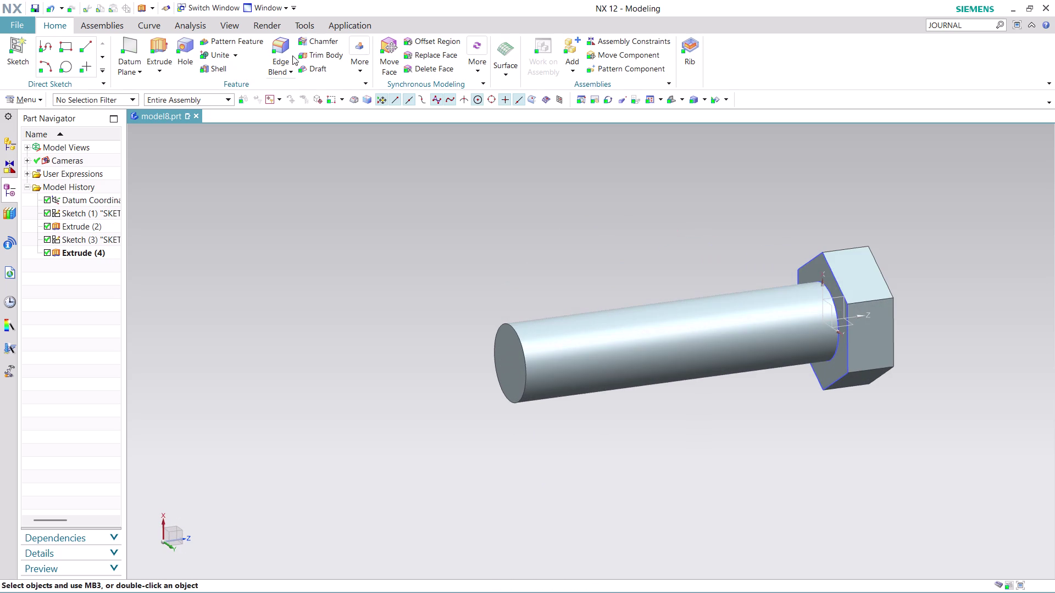
Add a detailed thread to the shank face with its length set to 20 mm.
click(359, 64)
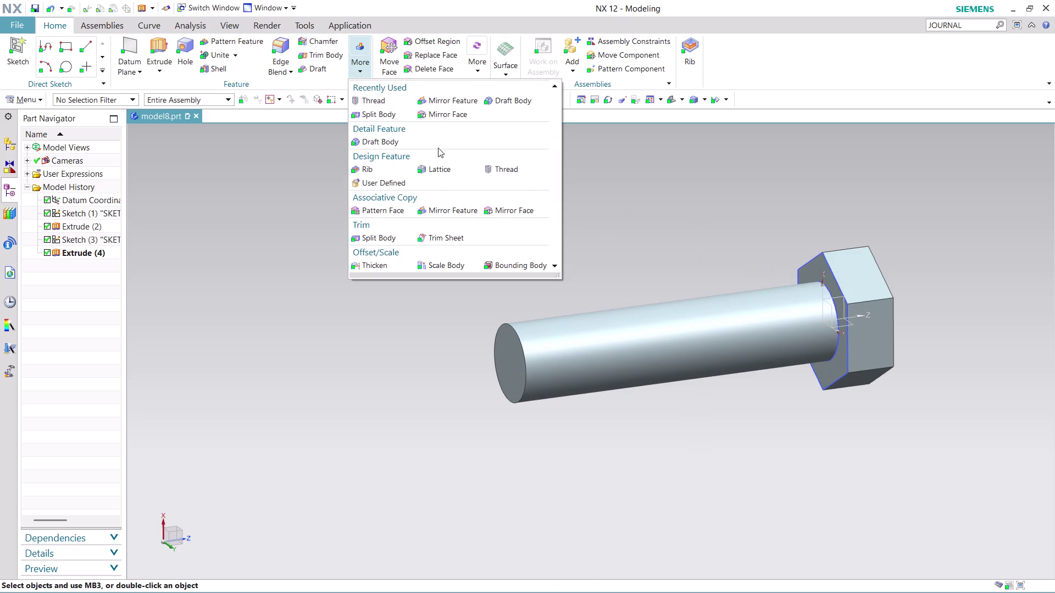
click(494, 163)
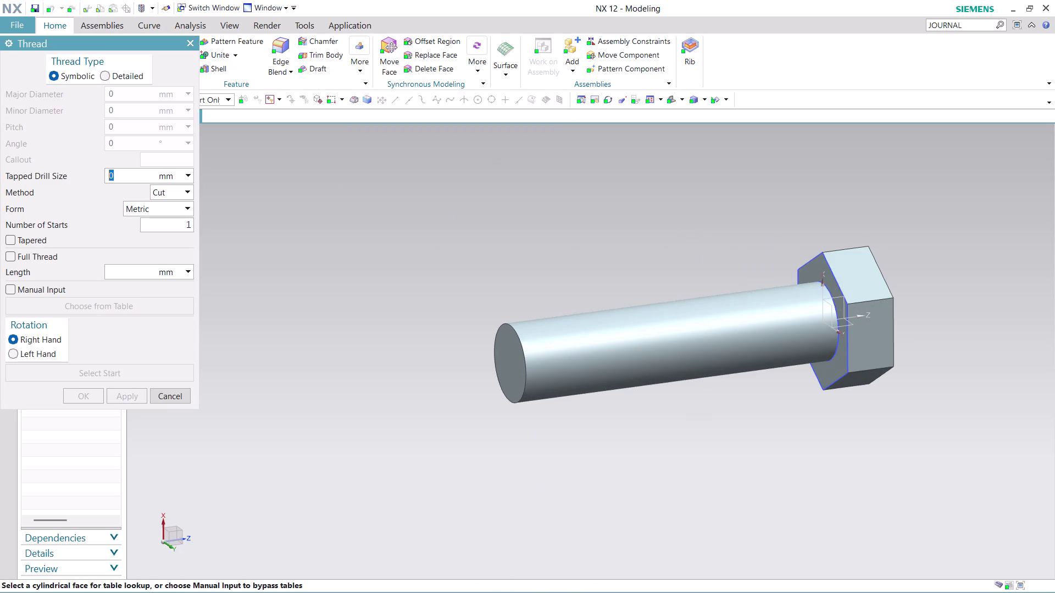
click(107, 76)
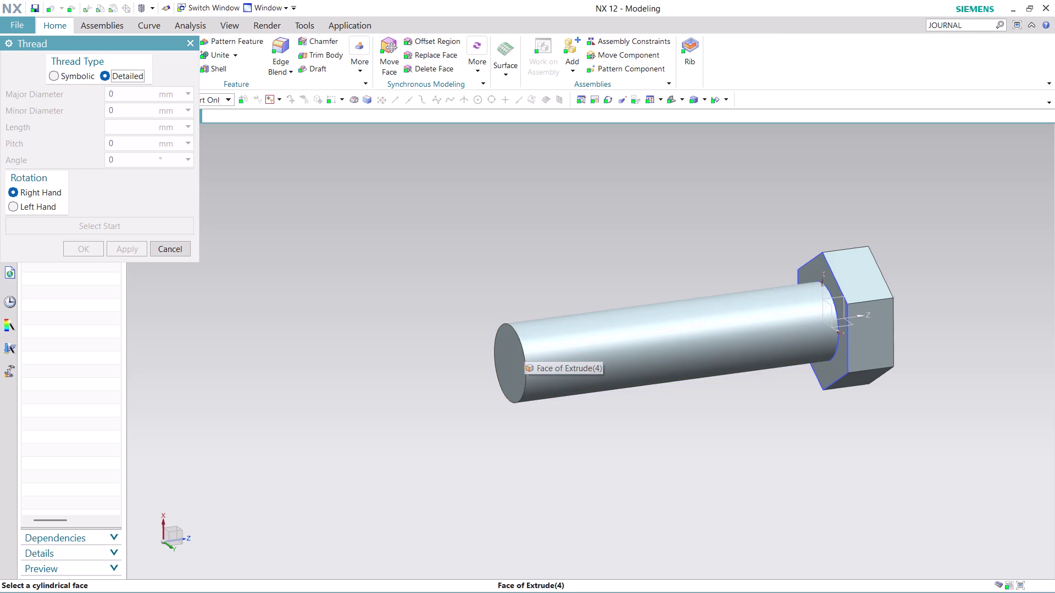
click(521, 349)
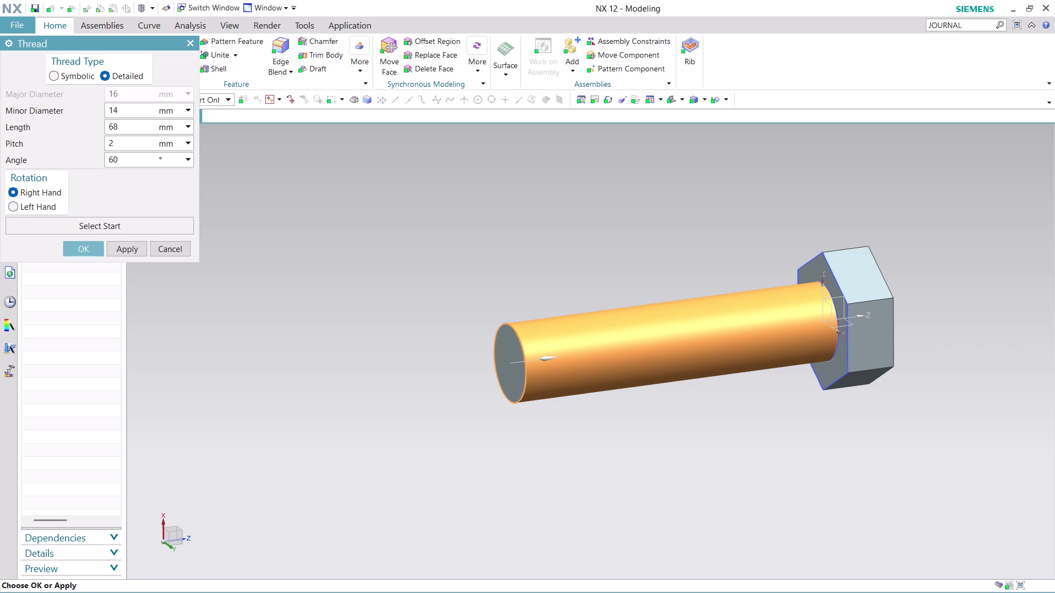
click(133, 127)
click(133, 127)
text(20)
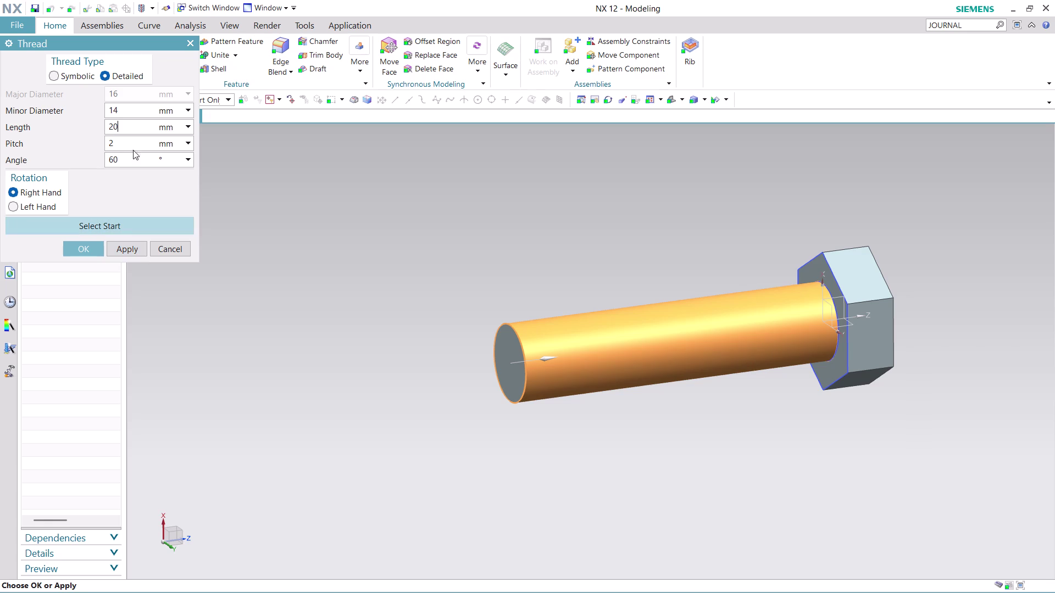
click(135, 92)
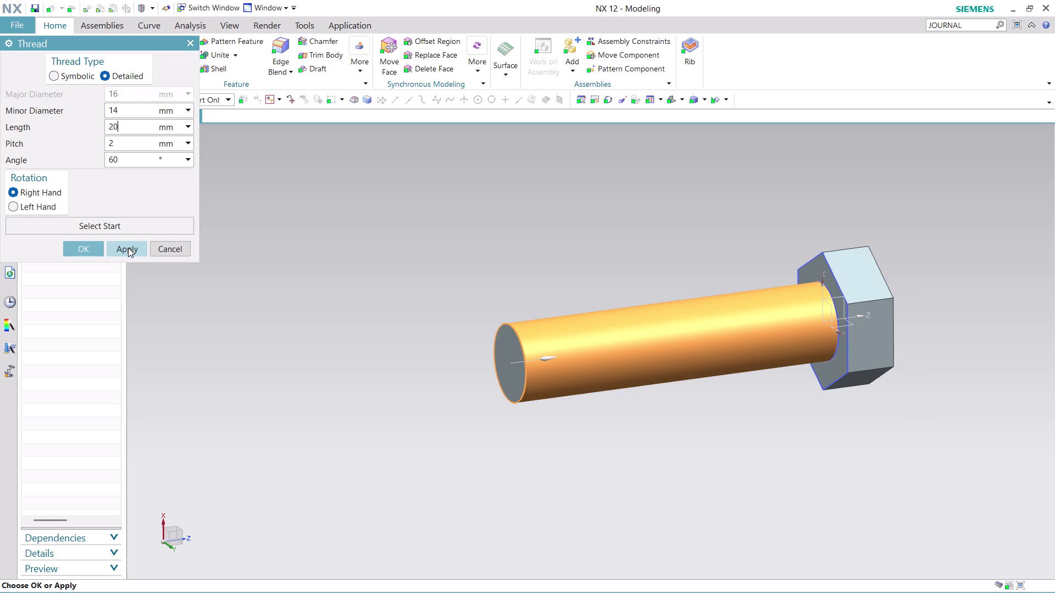
click(128, 247)
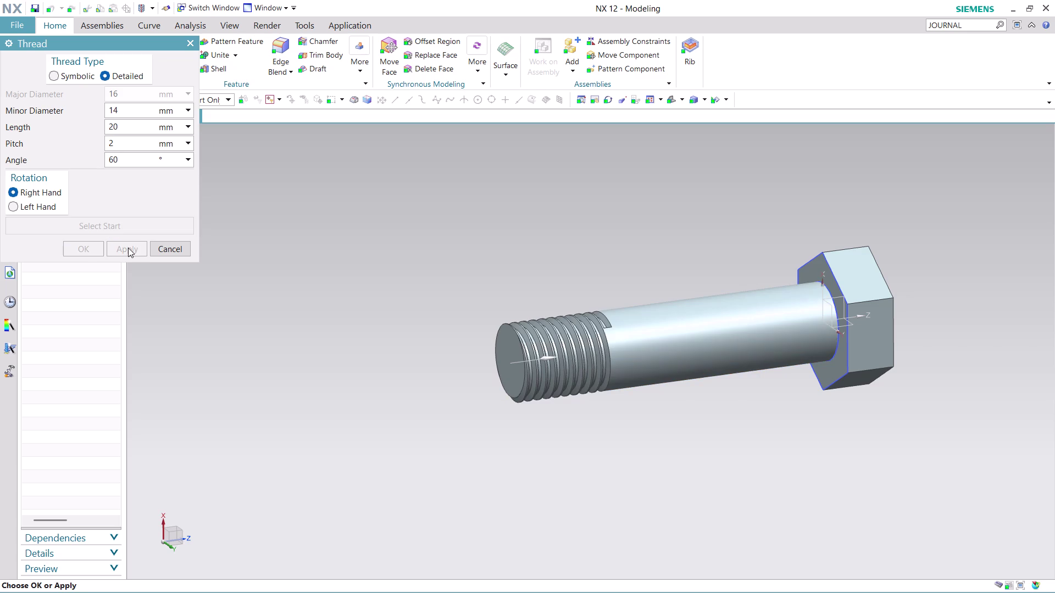
Orbit around the bolt to inspect the threaded end and close the Thread dialog.
middle_drag(590, 207, 612, 254)
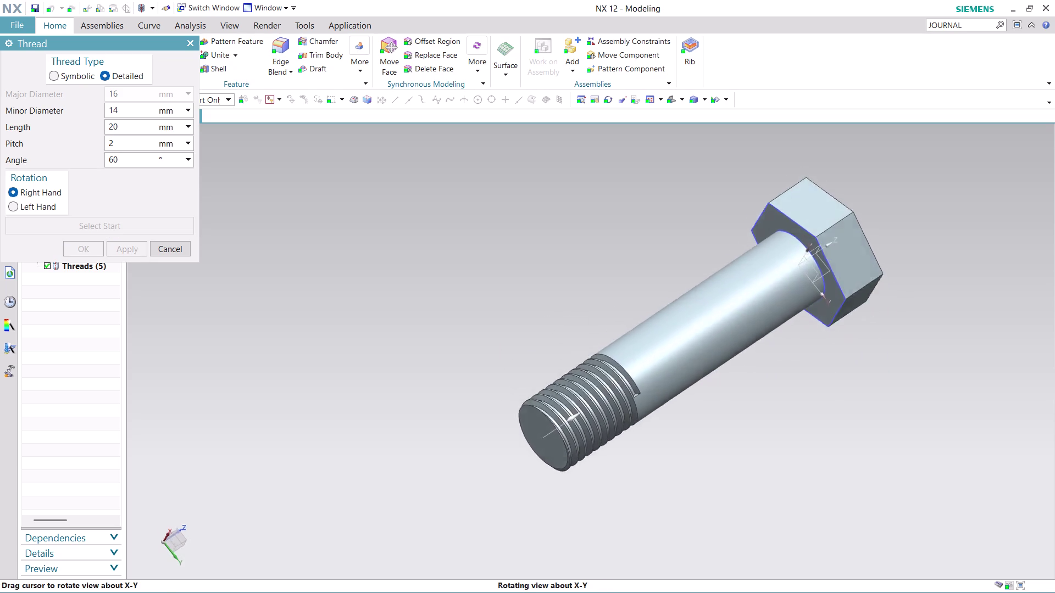
middle_drag(613, 253, 809, 245)
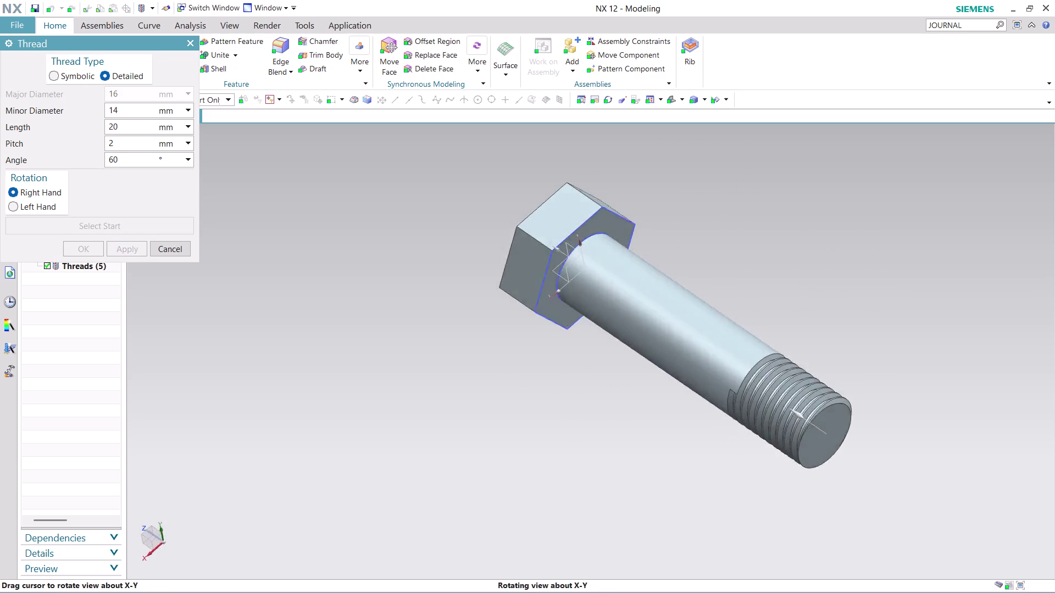
middle_drag(809, 245, 795, 180)
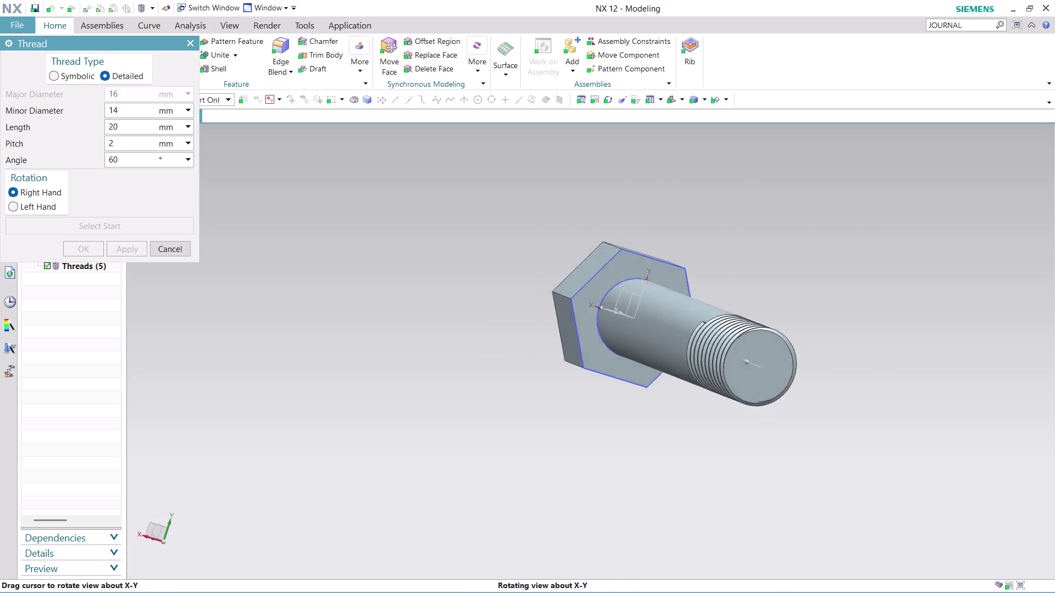
middle_drag(796, 180, 733, 168)
scroll(up, 3)
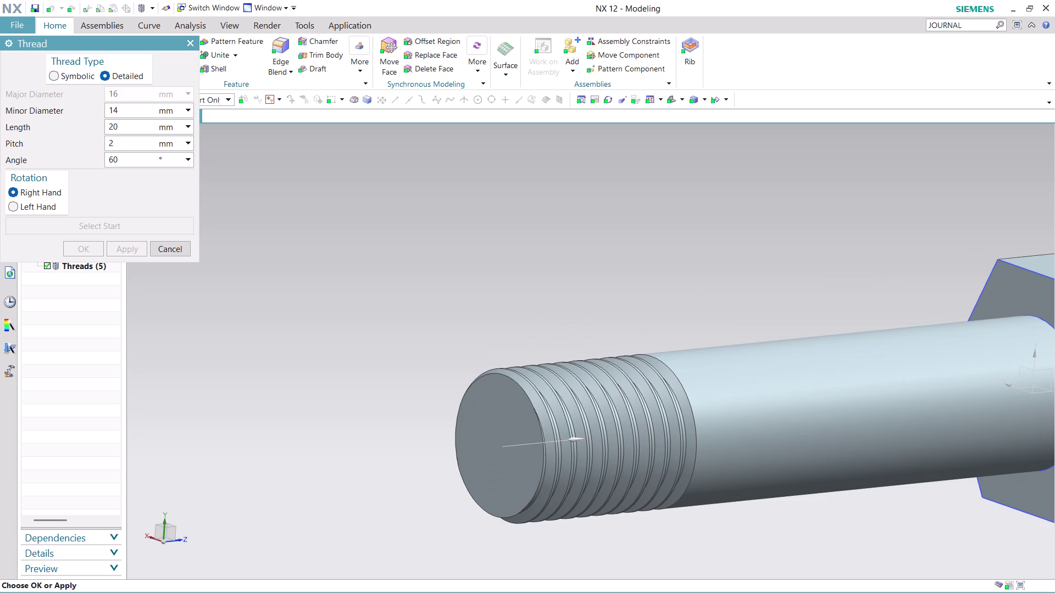
click(167, 250)
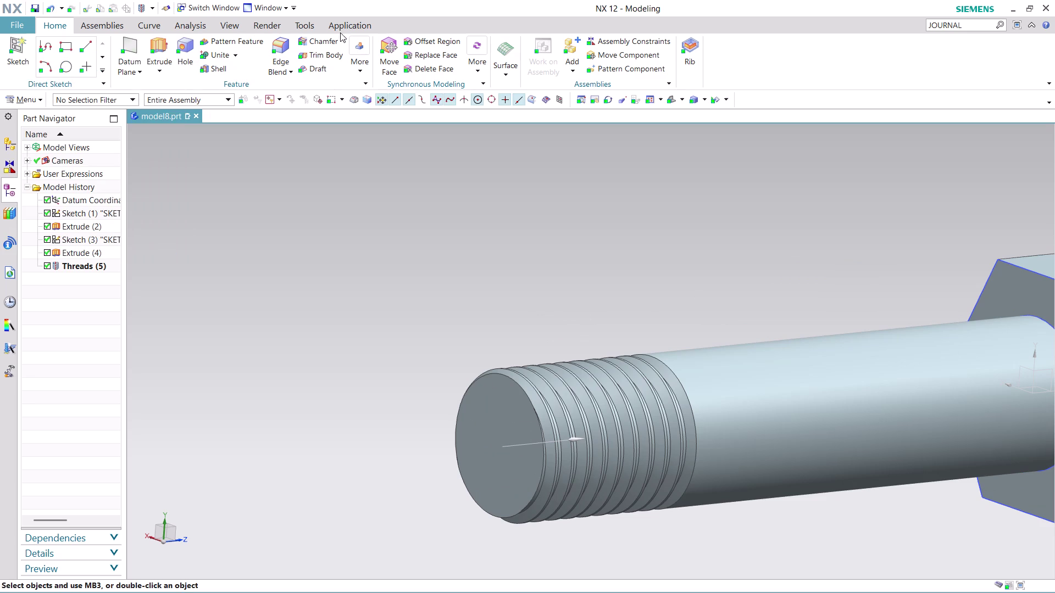
click(326, 44)
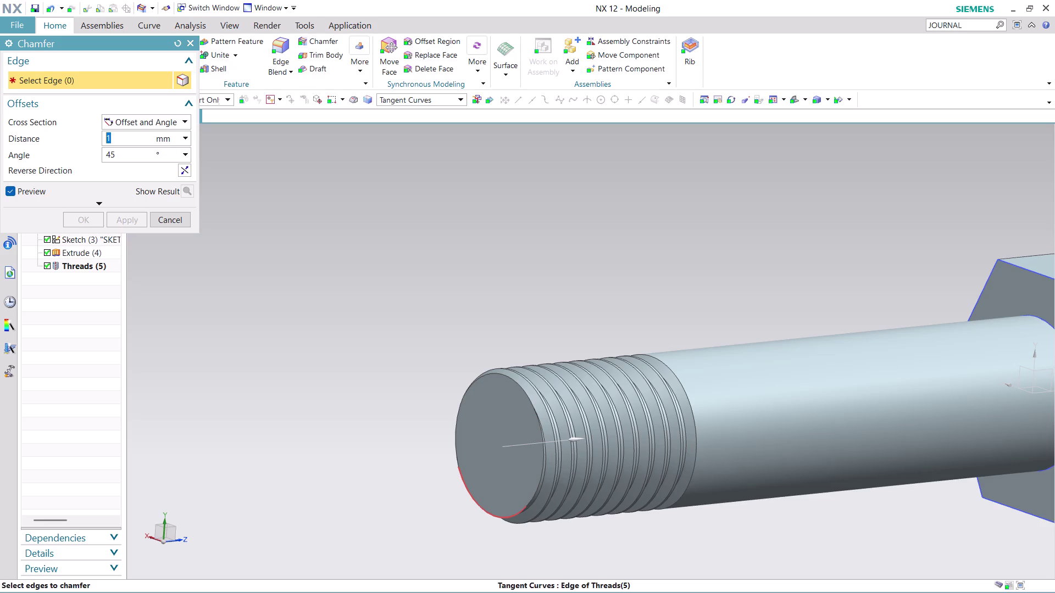
Select the shank end edge for a chamfer, then abandon the chamfer.
click(489, 374)
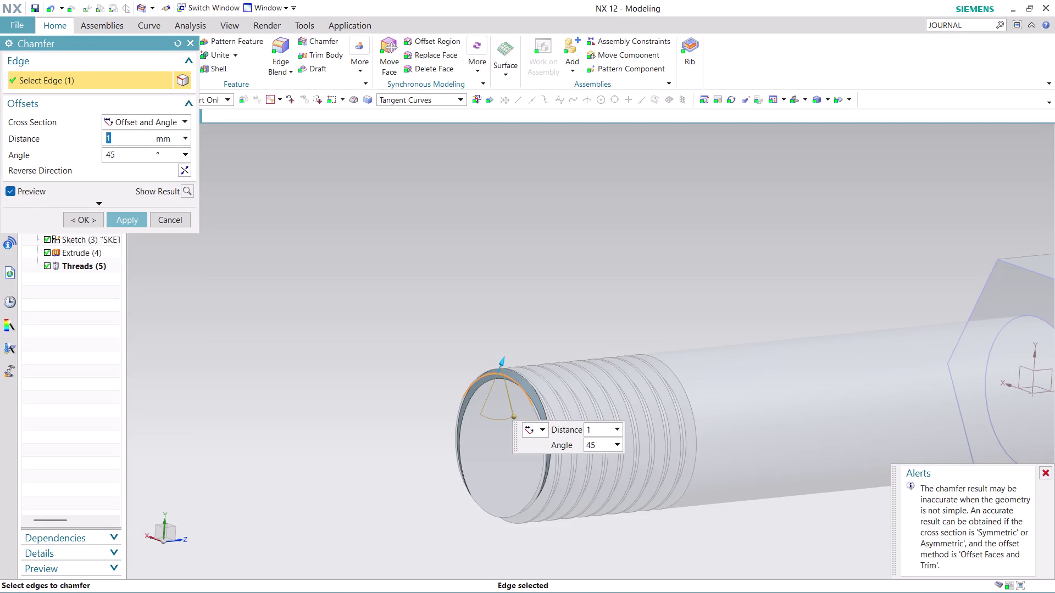
click(1042, 477)
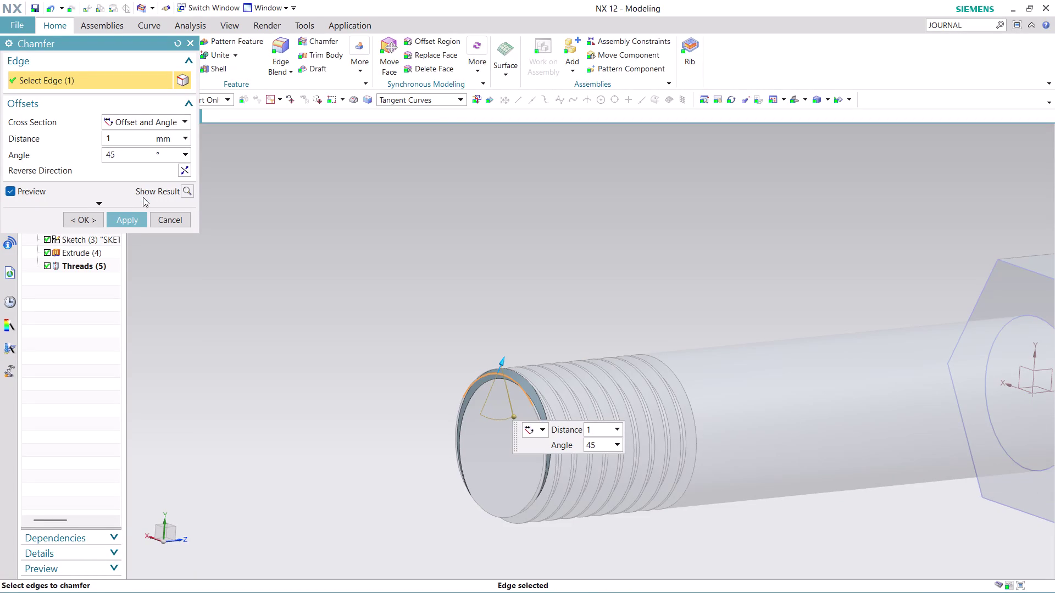
click(181, 223)
Undo the Threads (5) feature so the shank is a plain cylinder.
scroll(down, 3)
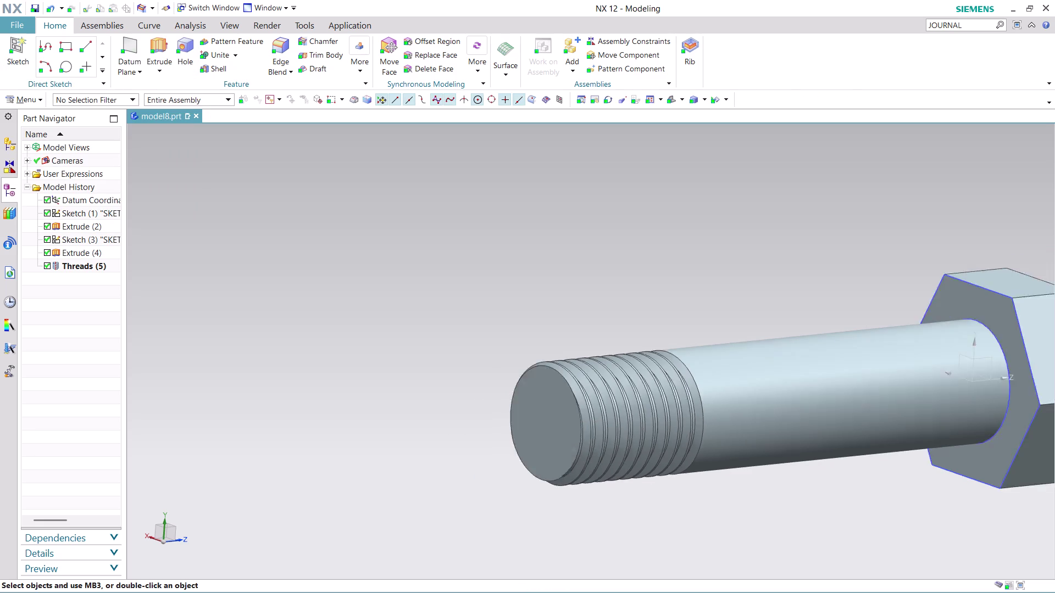
scroll(down, 3)
scroll(up, 3)
key(ctrl+z)
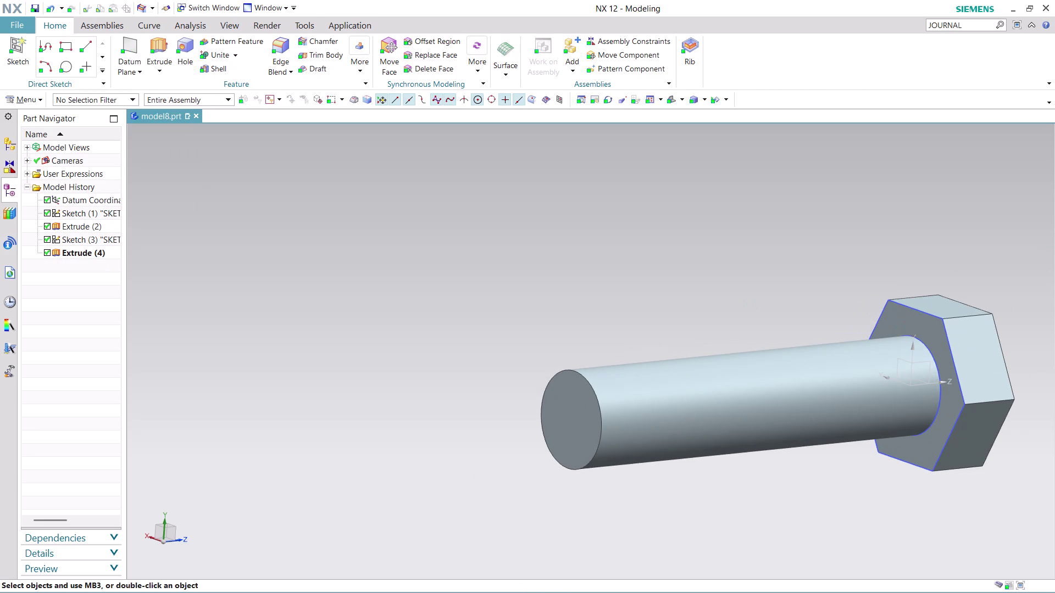
click(352, 65)
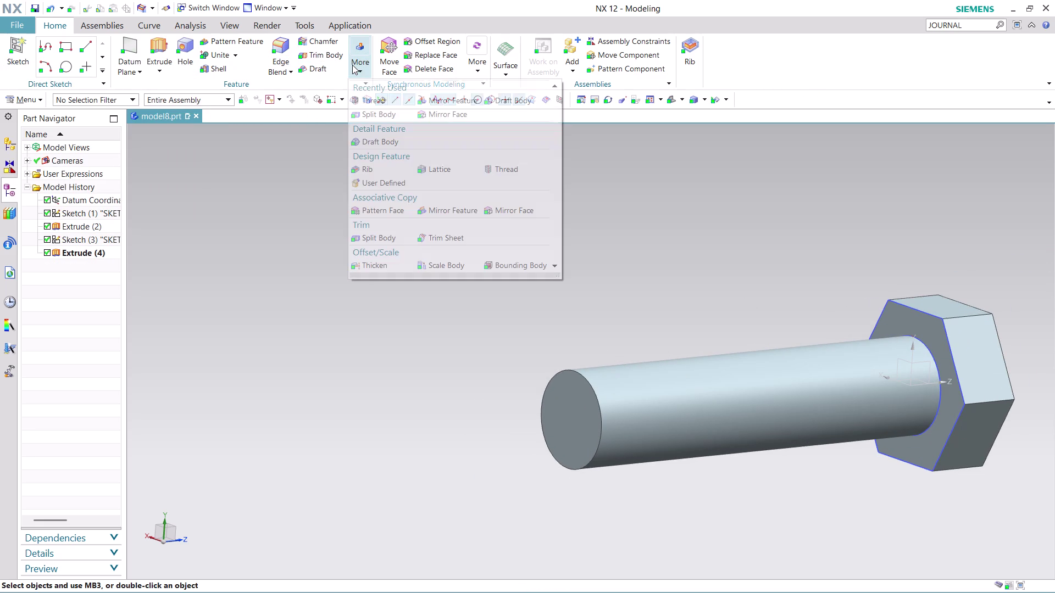
Add a left-hand detailed thread, 20 mm long, to the shank's cylindrical face.
click(499, 167)
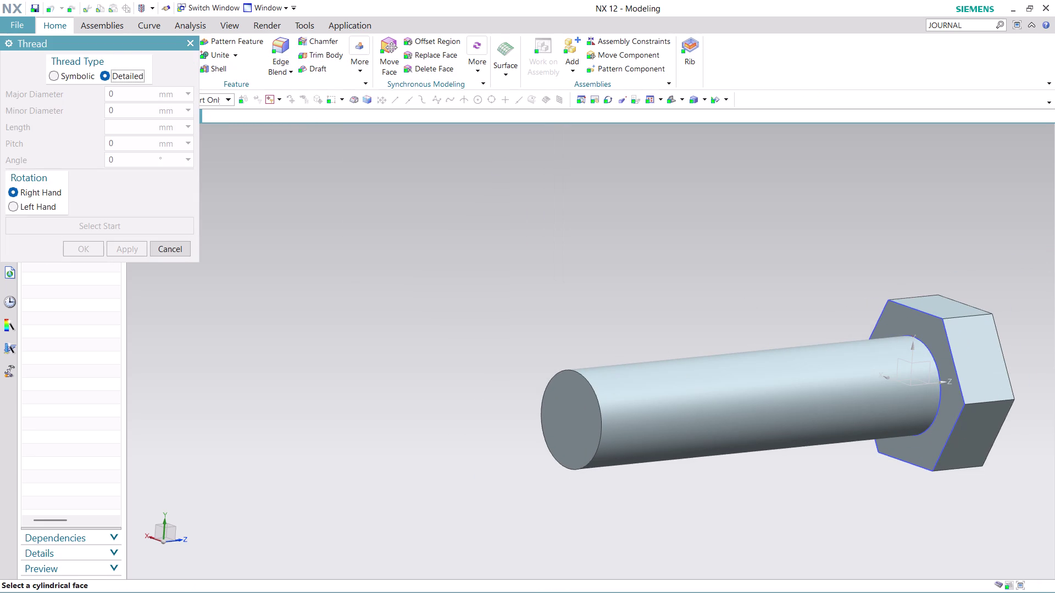
click(25, 208)
click(591, 387)
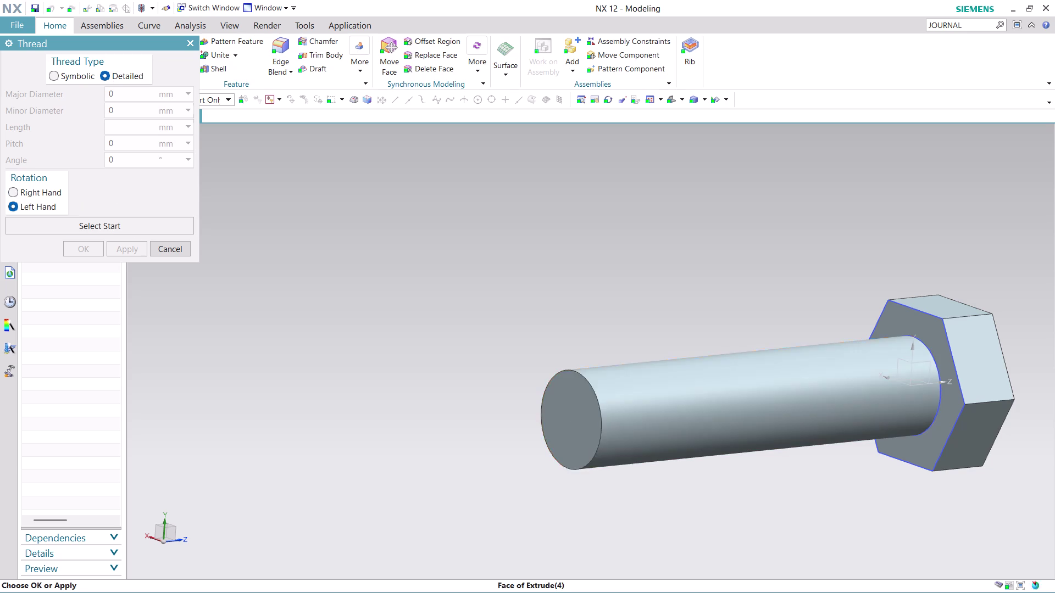
double_click(135, 123)
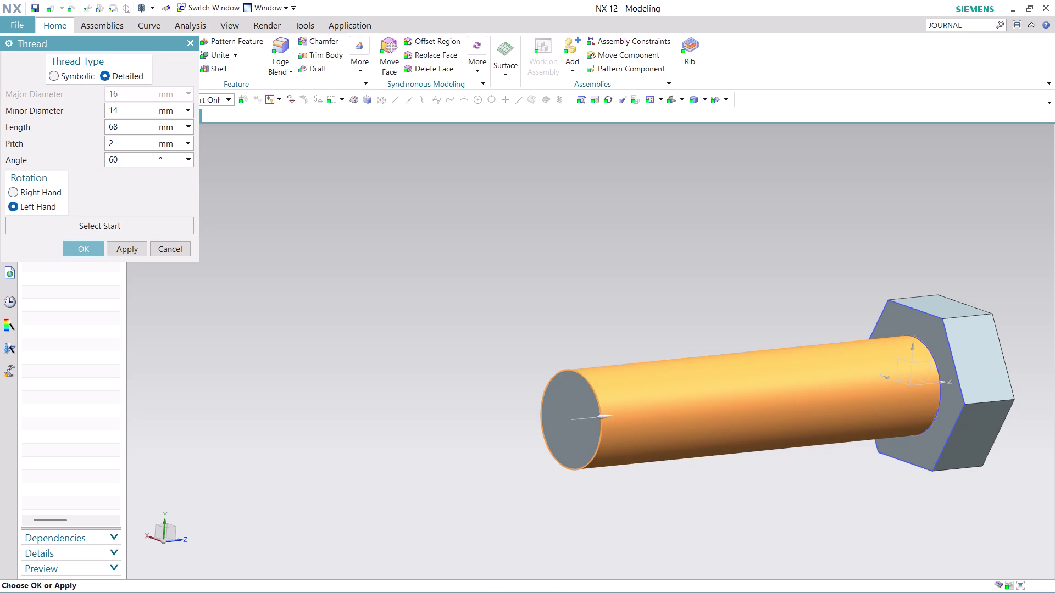
text(20)
click(138, 248)
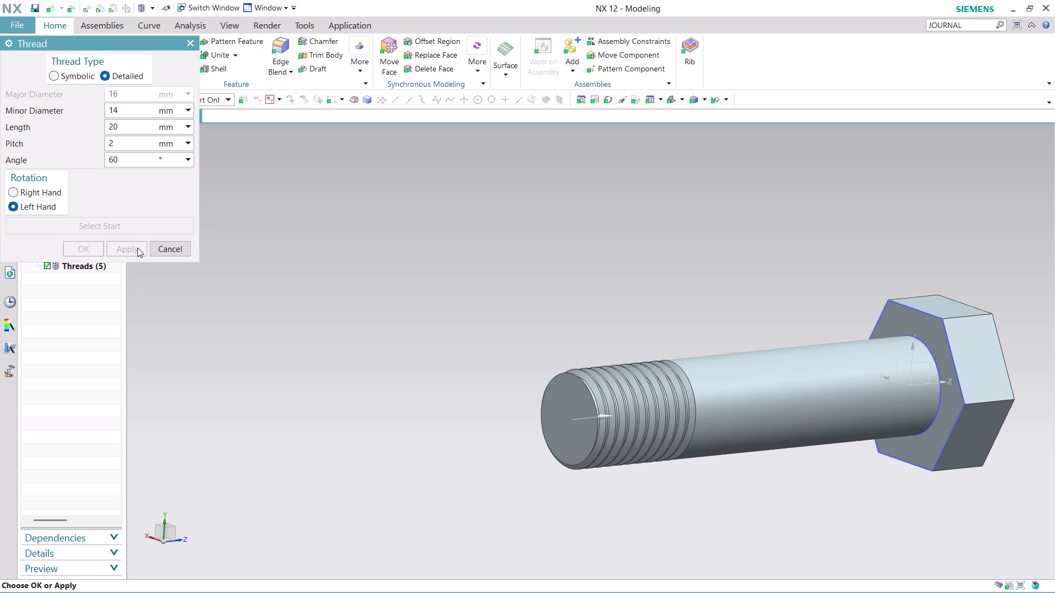
click(153, 250)
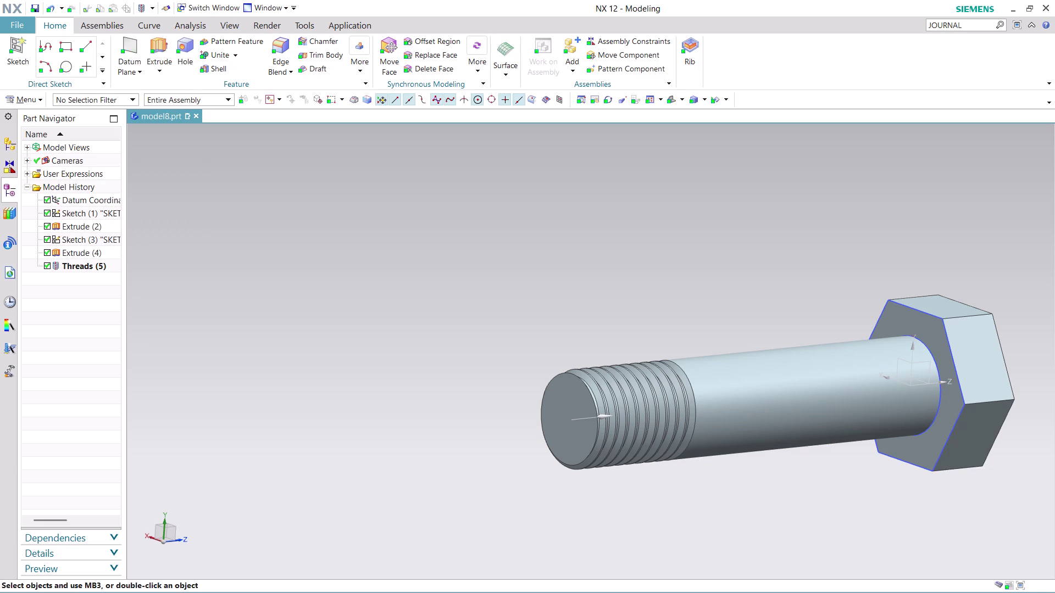
scroll(up, 3)
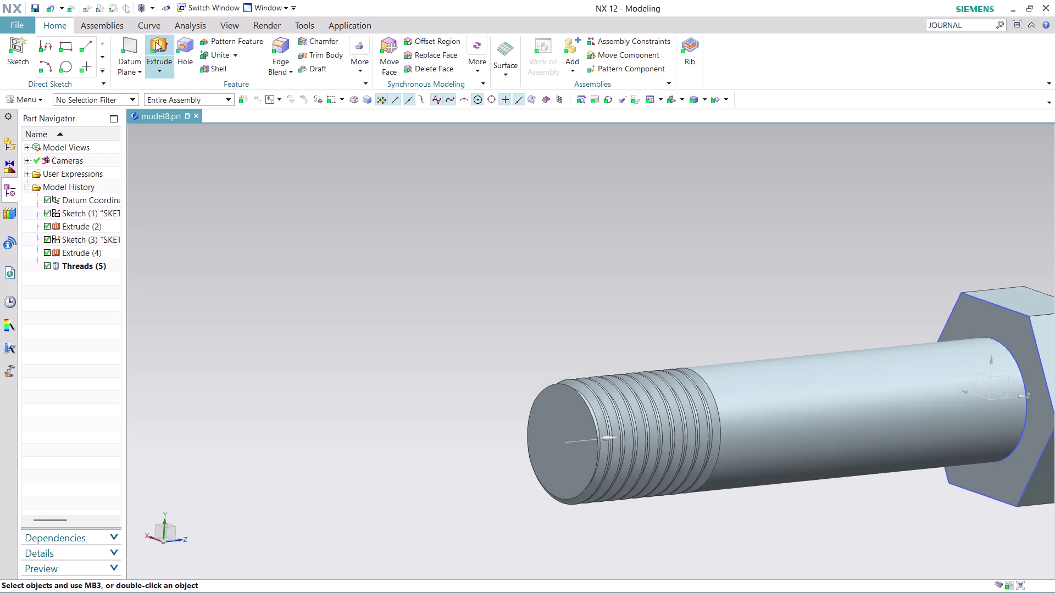
click(325, 41)
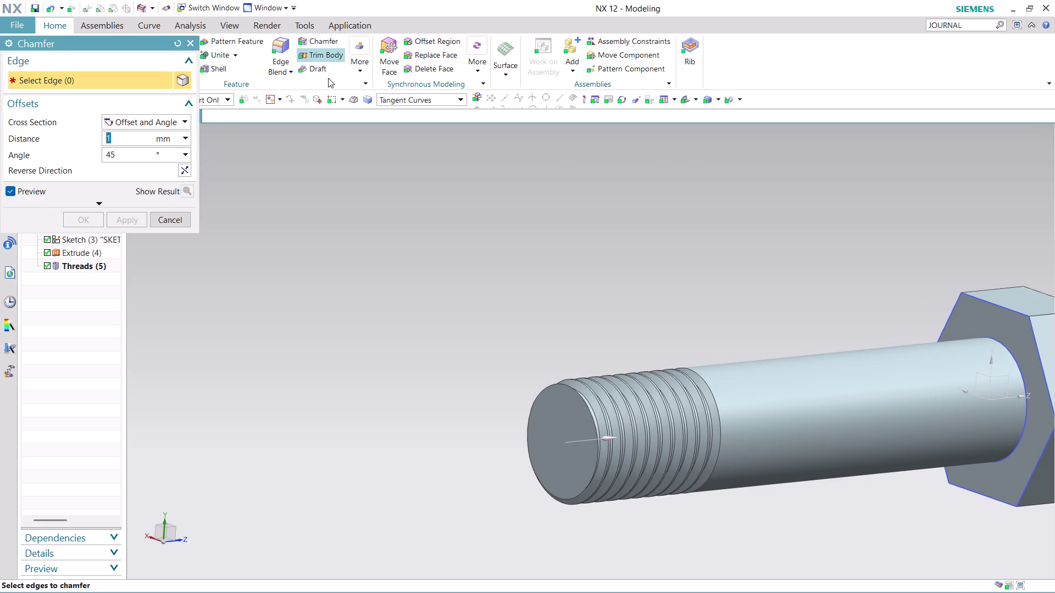
click(594, 427)
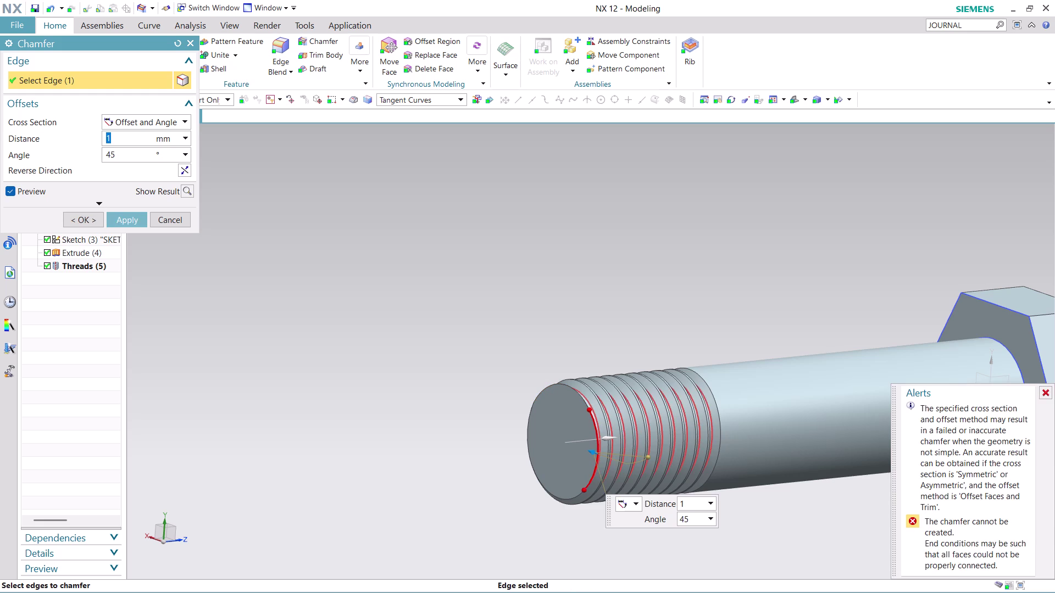
click(577, 393)
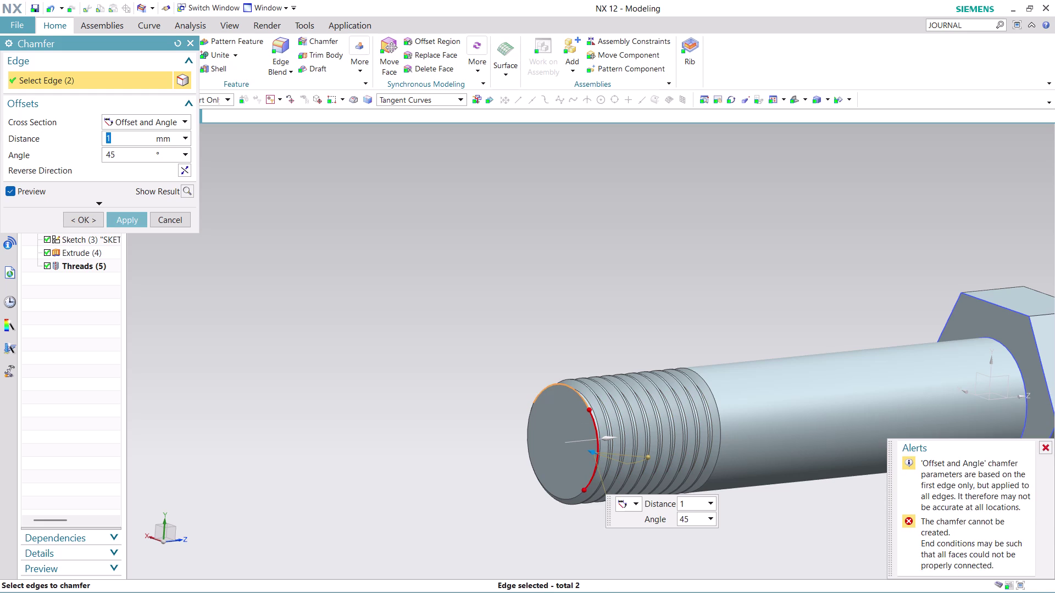
click(528, 449)
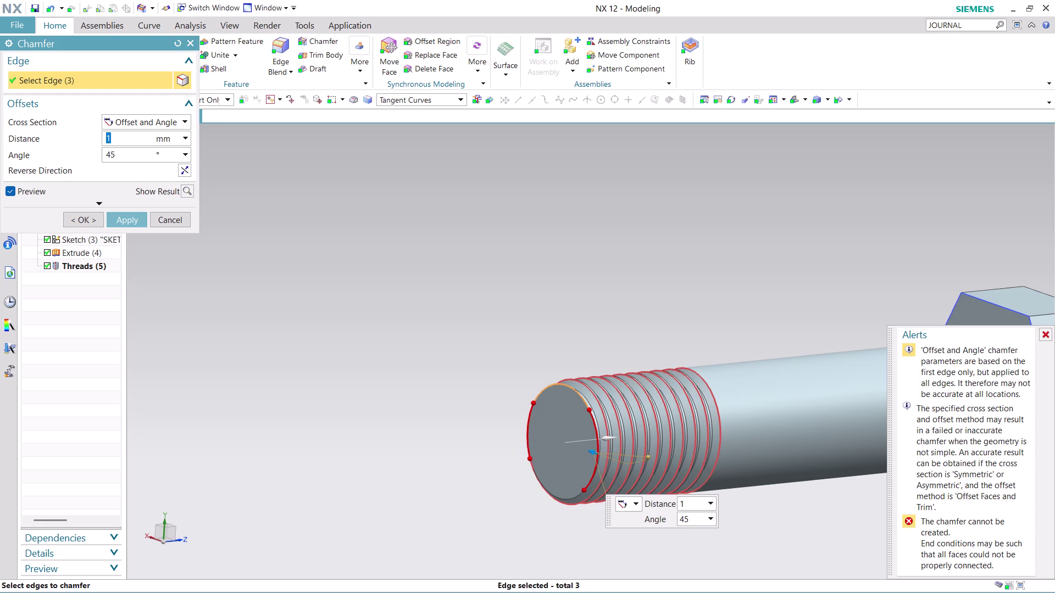
click(549, 490)
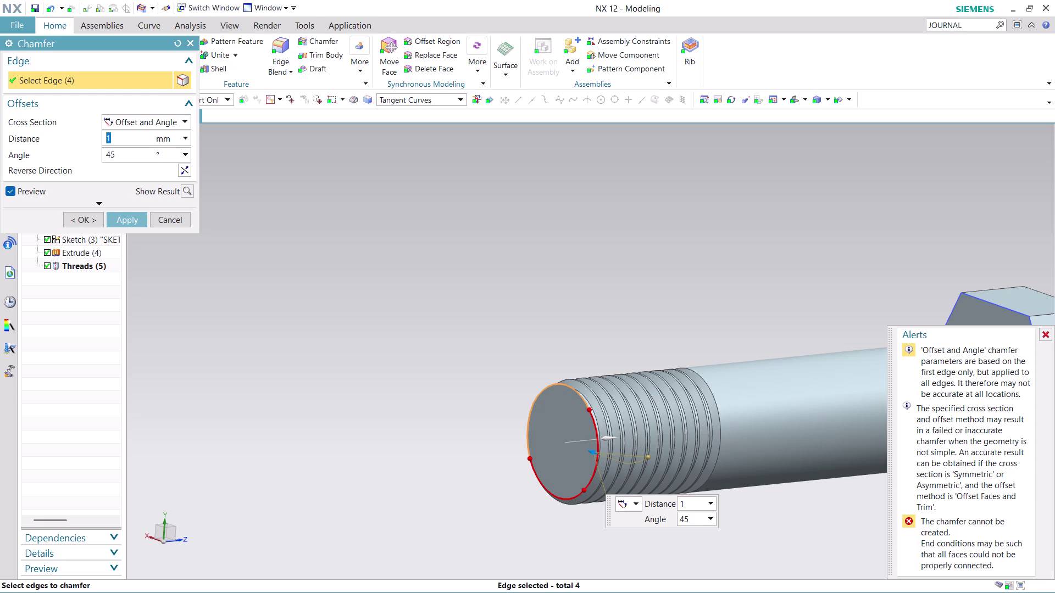
click(140, 222)
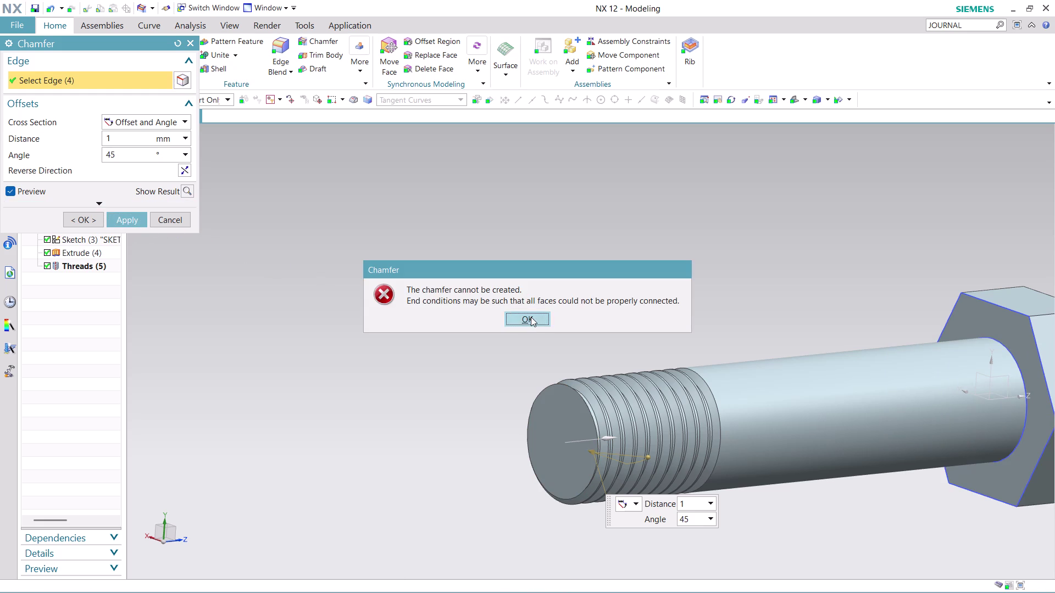
click(531, 318)
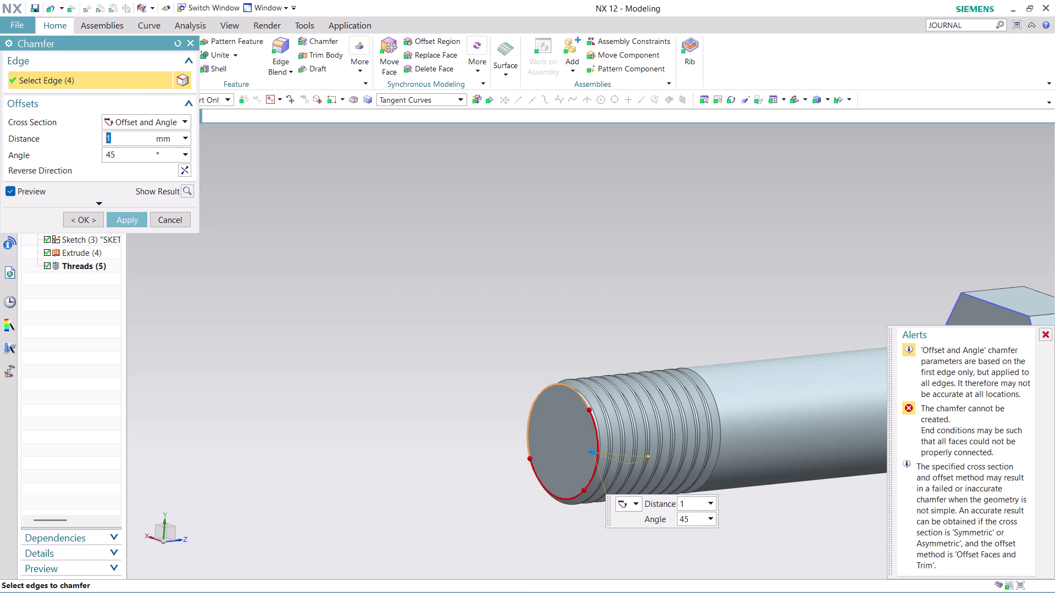
key(Escape)
scroll(up, 3)
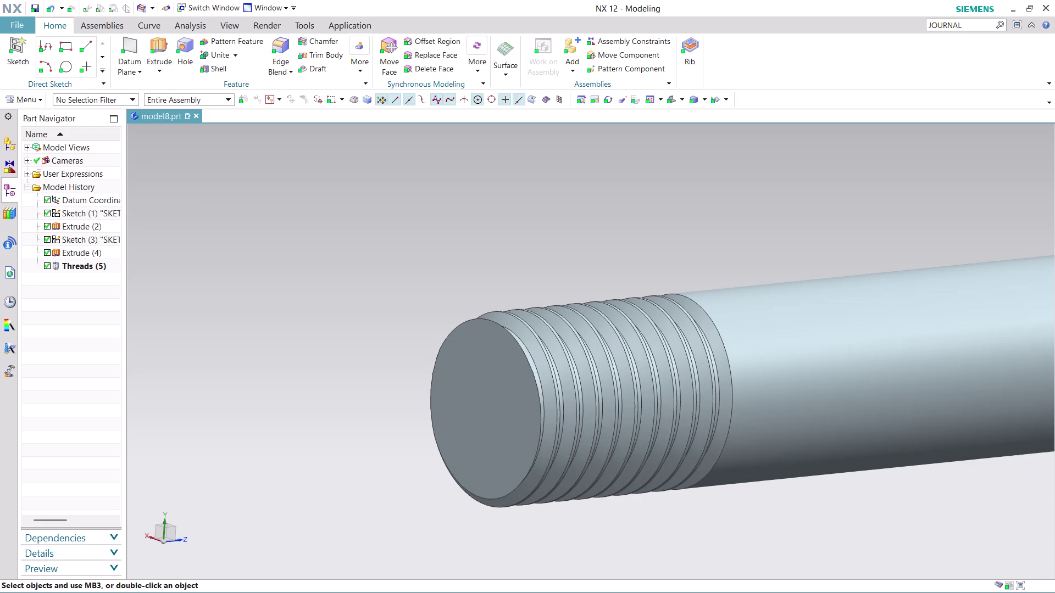
Orbit and zoom around the shank to inspect the existing thread.
middle_drag(694, 499, 743, 480)
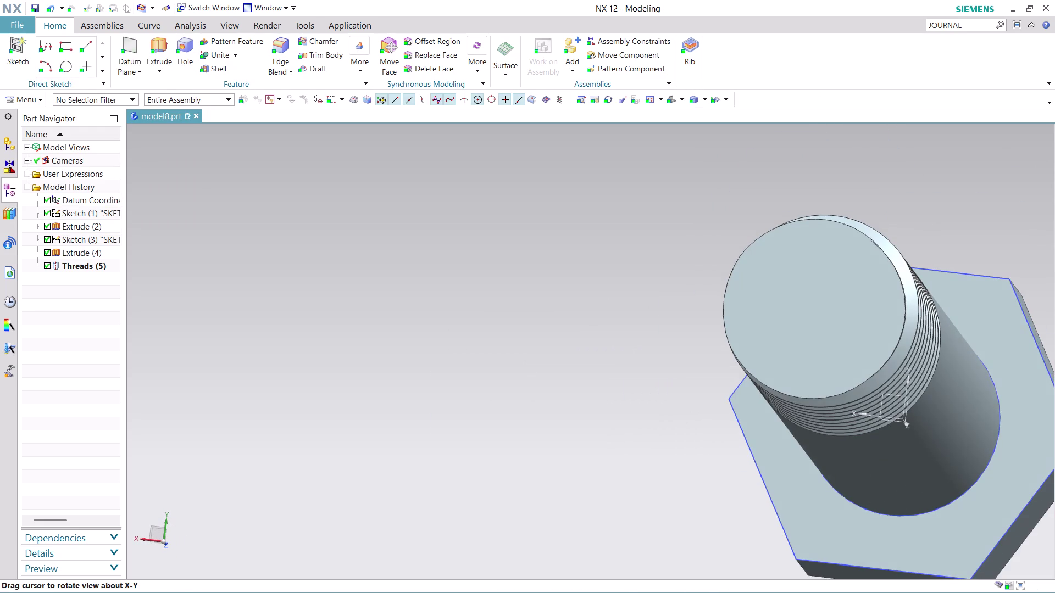
scroll(up, 3)
scroll(down, 3)
middle_drag(1024, 253, 976, 280)
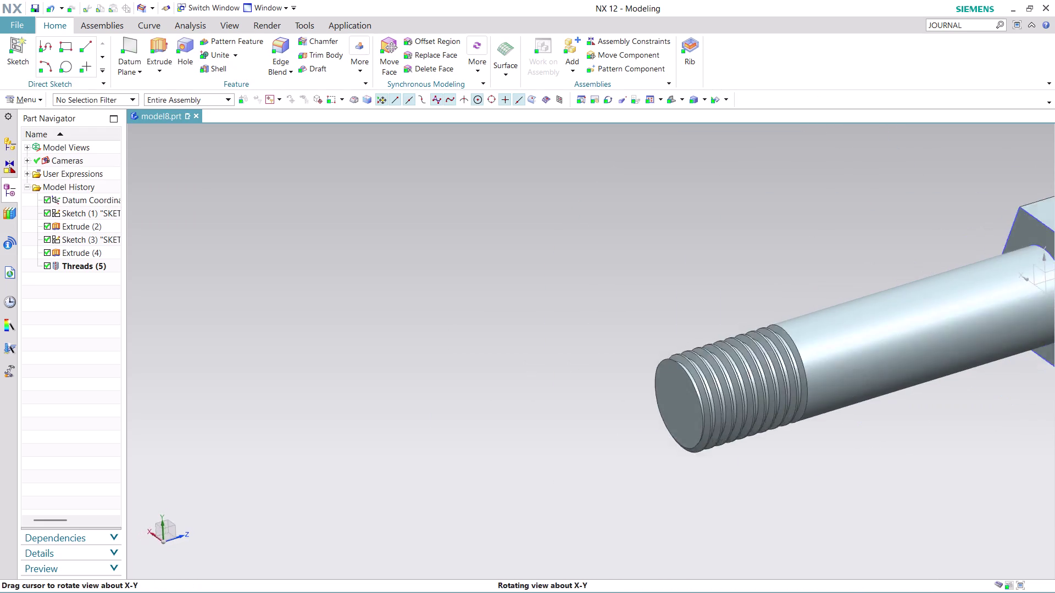
middle_drag(976, 281, 986, 380)
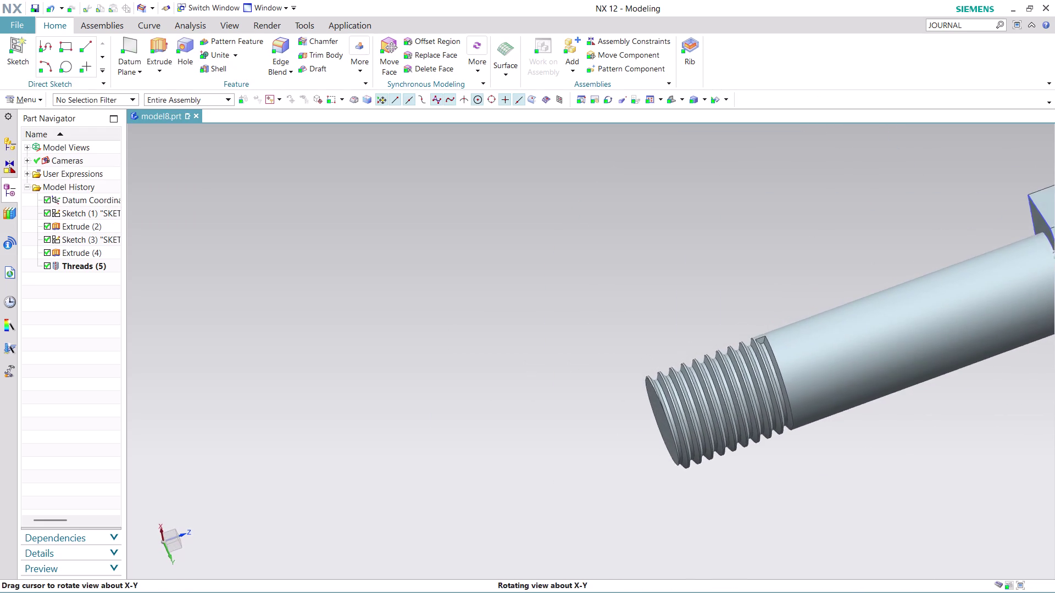
middle_drag(987, 380, 986, 382)
scroll(up, 3)
scroll(up, 3)
scroll(down, 3)
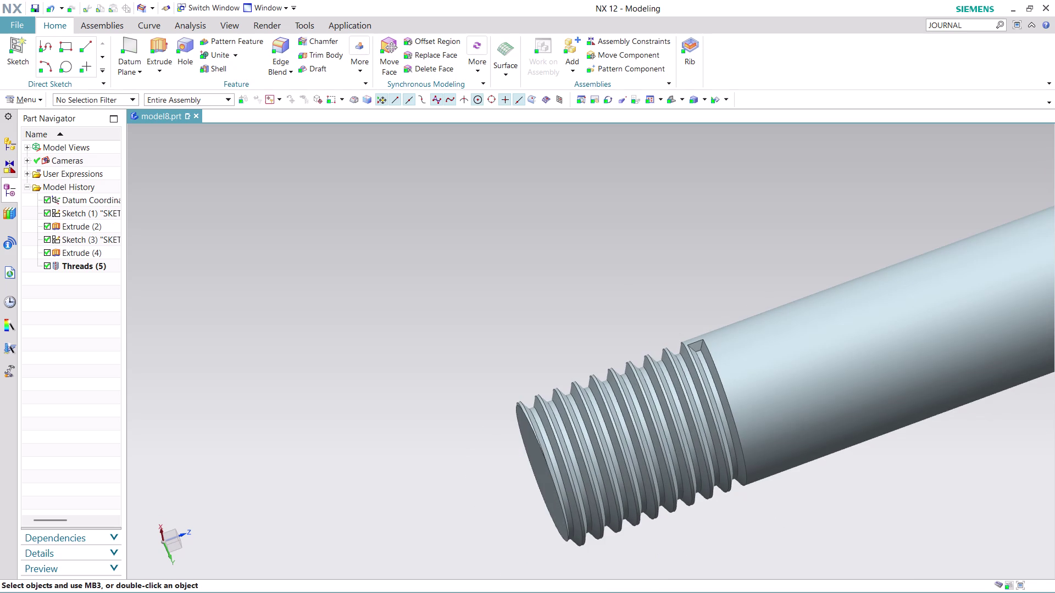
Undo the Threads (5) feature and start a new thread.
key(ctrl+z)
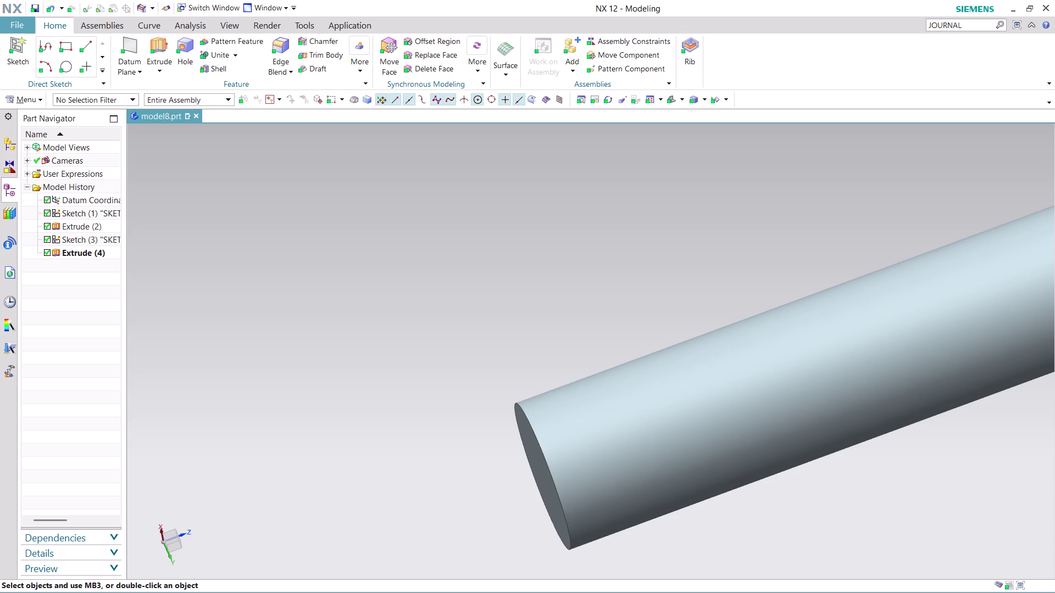
click(361, 70)
click(508, 171)
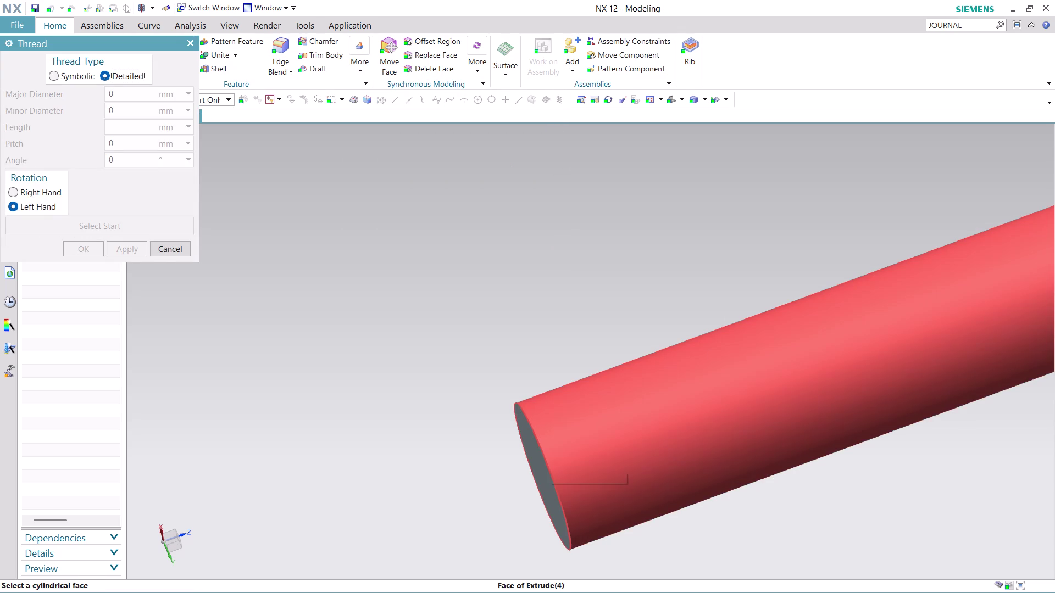
Thread the shank face with a 20 mm length and a 45° angle.
click(548, 456)
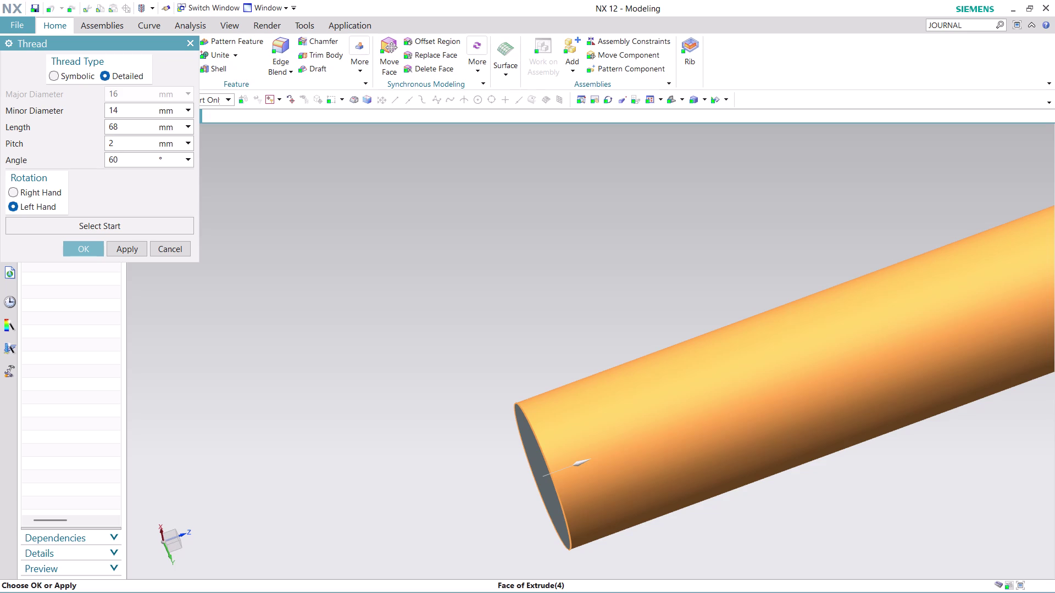
double_click(124, 122)
text(20)
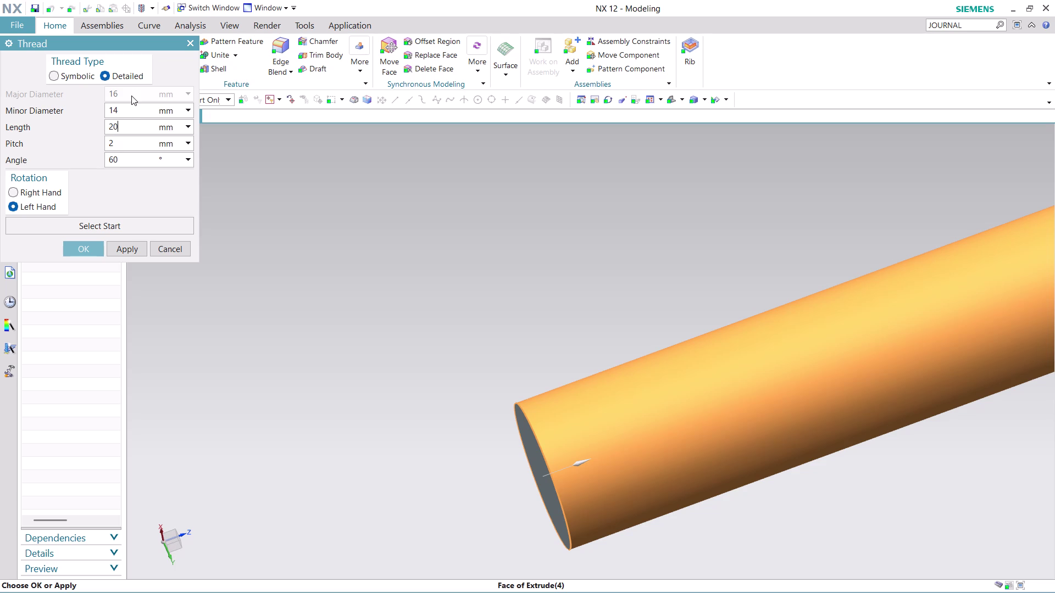
click(131, 95)
double_click(121, 157)
text(45)
click(129, 248)
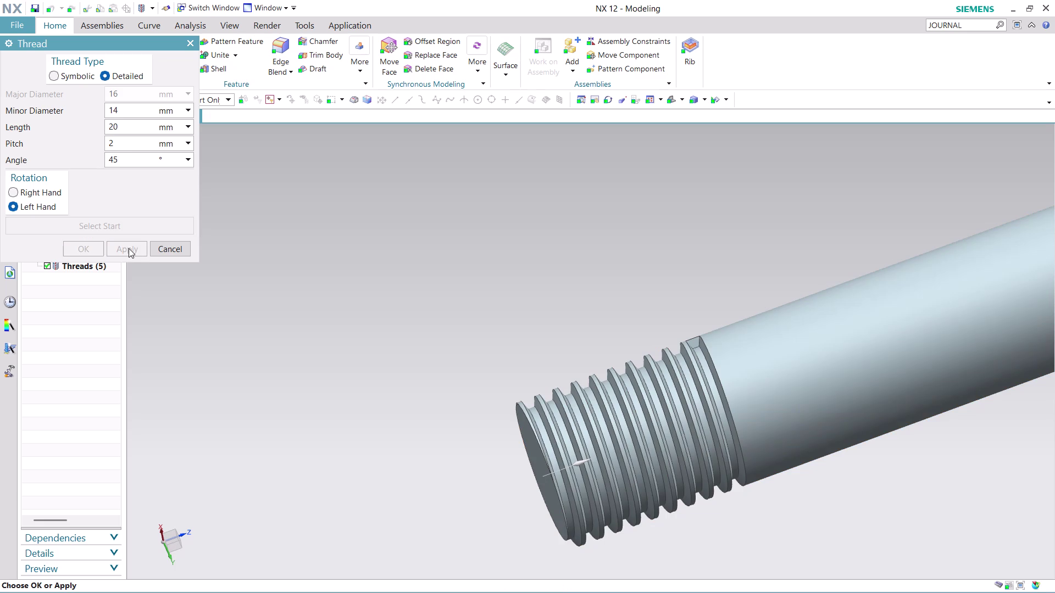
Orbit and zoom around the threaded end to inspect the 45° thread.
middle_drag(554, 324, 586, 296)
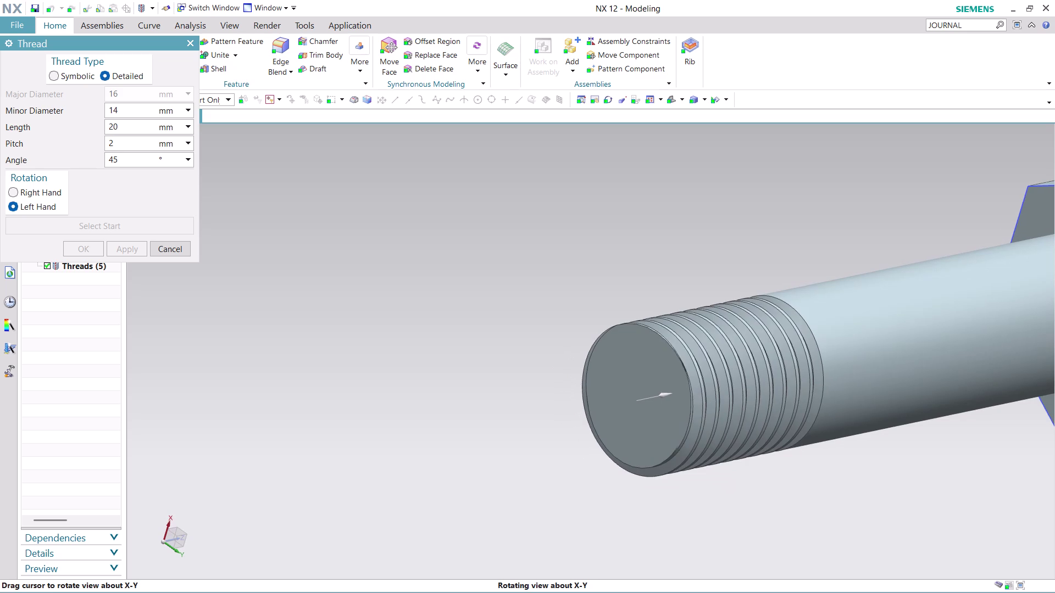
middle_drag(586, 296, 589, 296)
middle_click(588, 296)
scroll(up, 3)
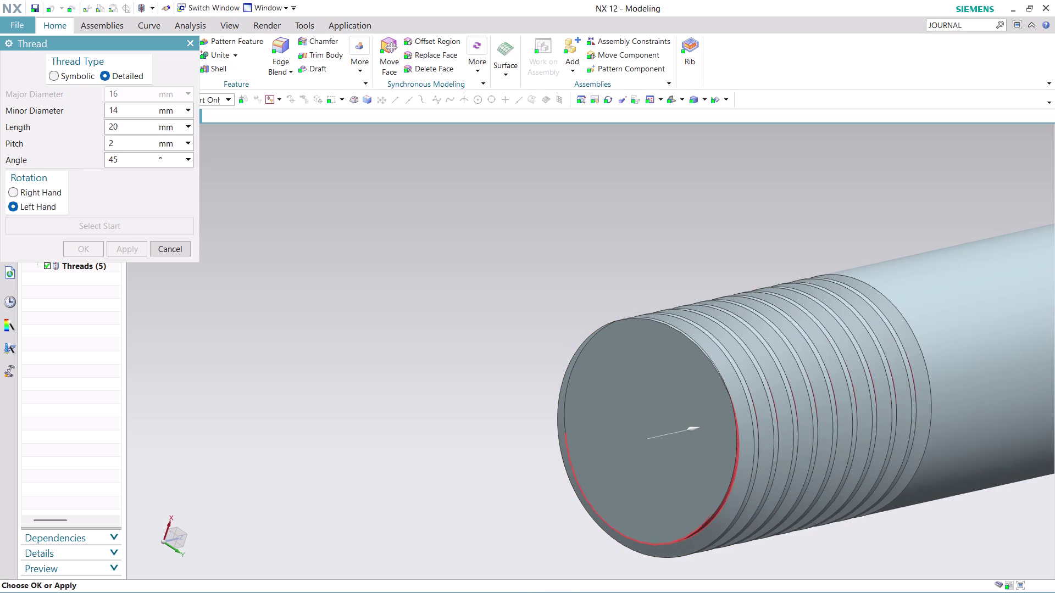
middle_drag(733, 278, 689, 251)
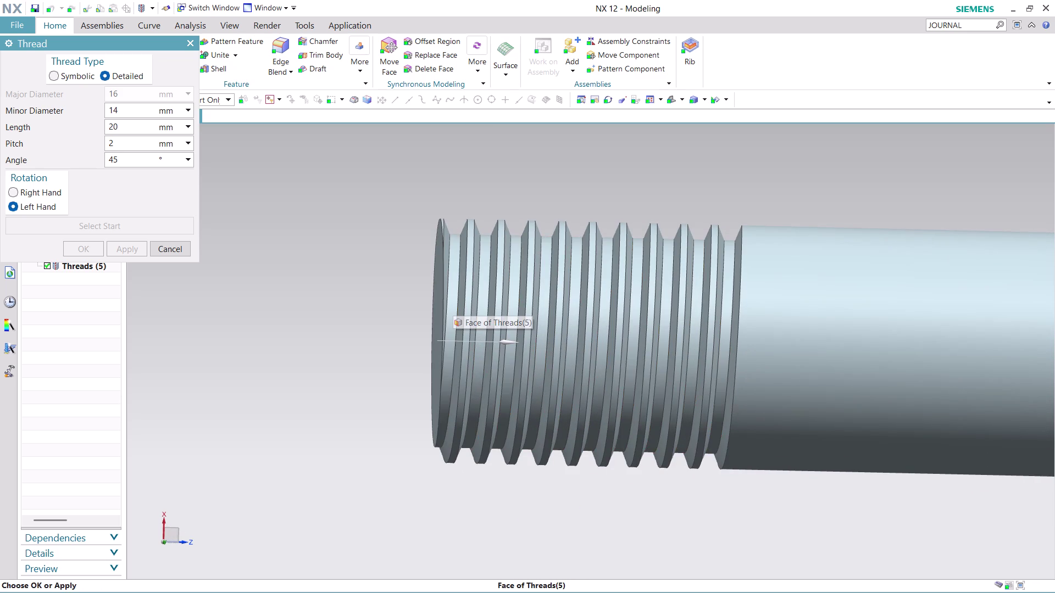
middle_drag(594, 196, 633, 217)
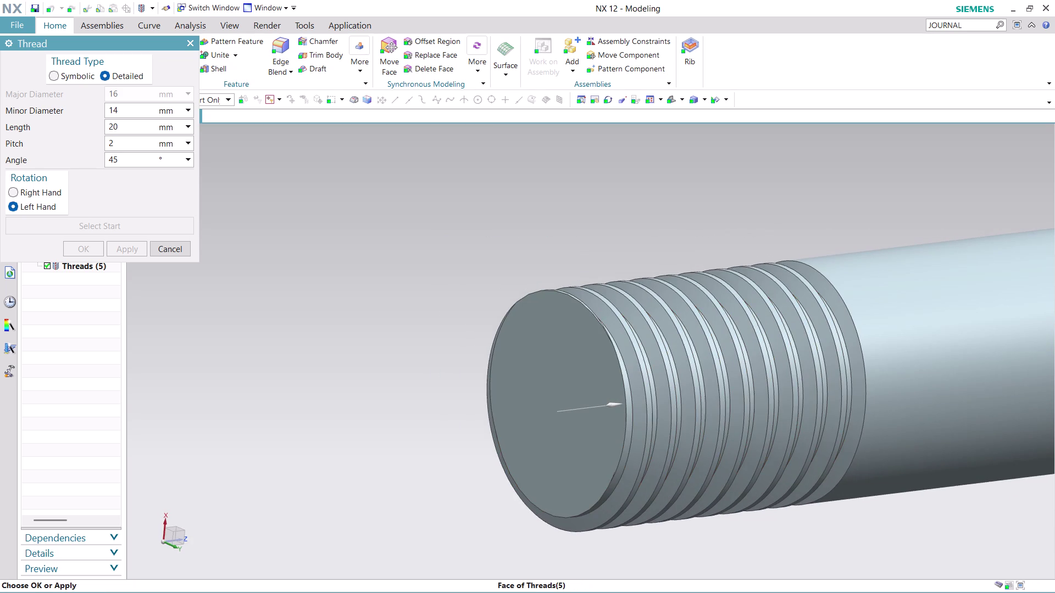
scroll(down, 3)
scroll(down, 3)
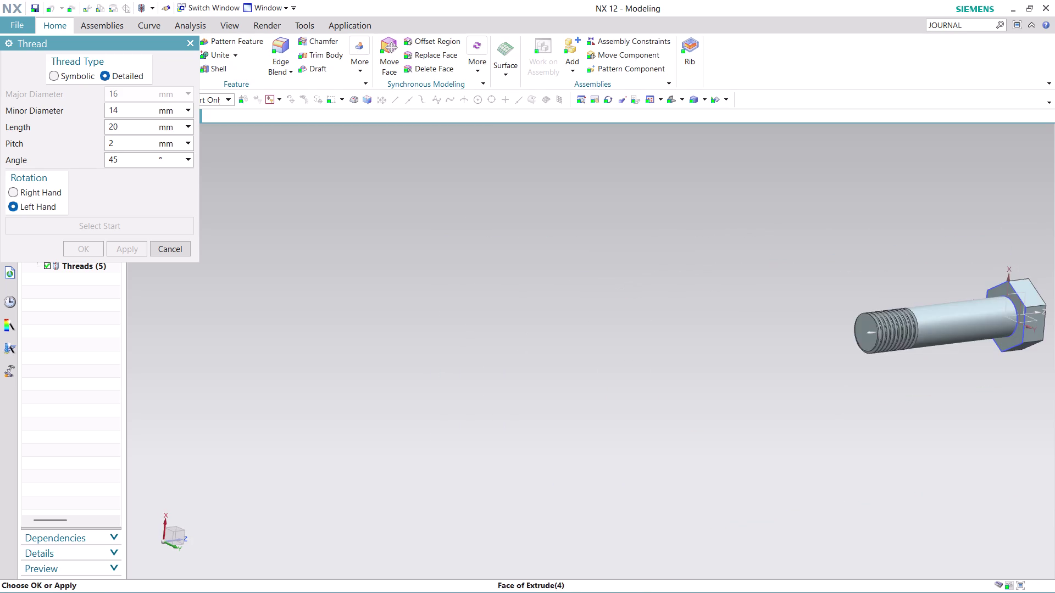
scroll(up, 3)
scroll(up, 3)
View the whole bolt from an angle, then close thread creation.
middle_drag(936, 289, 893, 297)
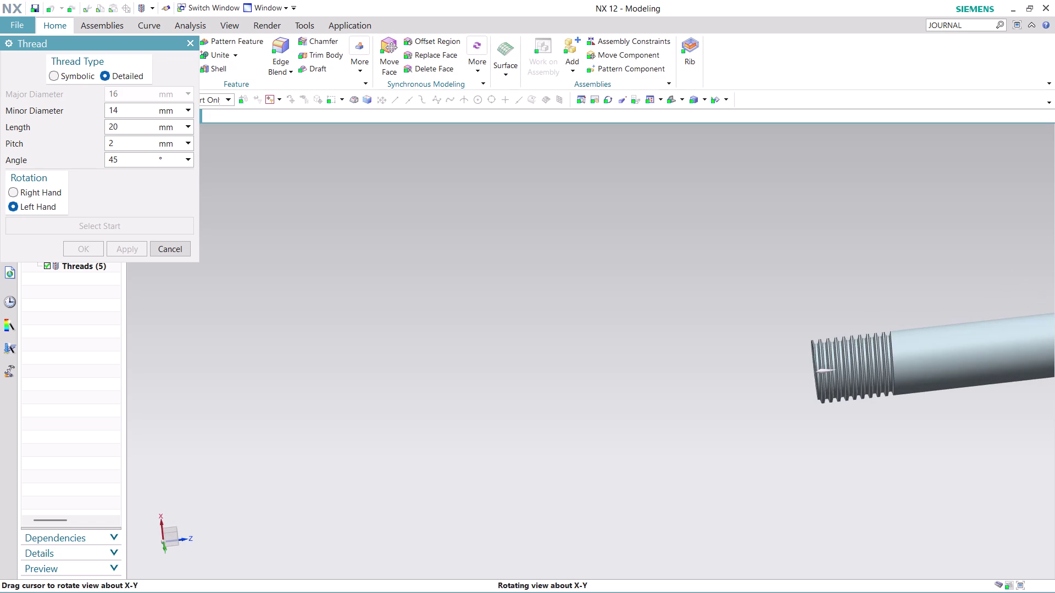
middle_drag(894, 298, 893, 299)
scroll(up, 3)
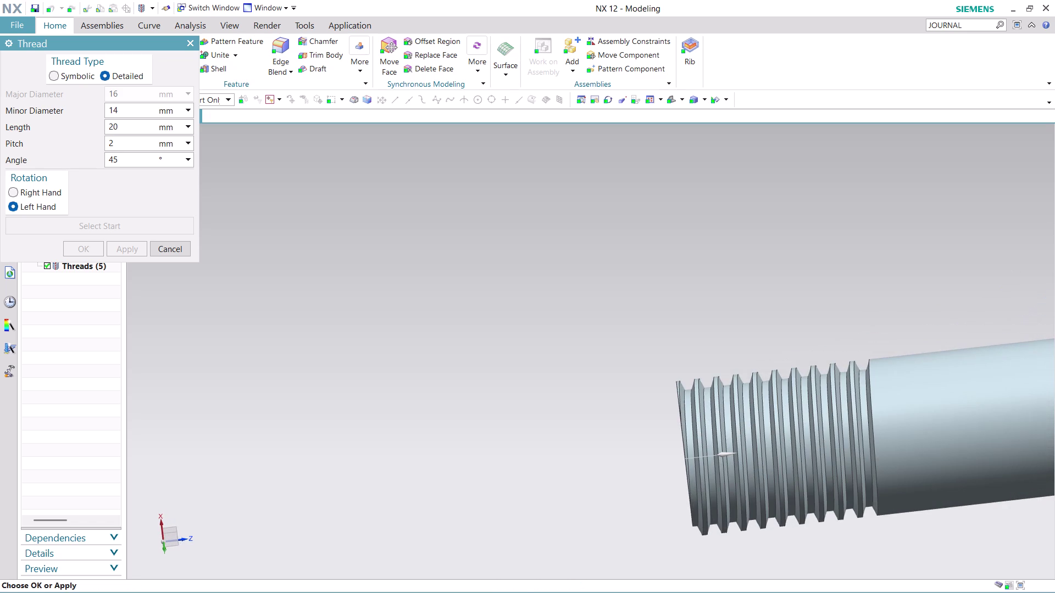
scroll(down, 3)
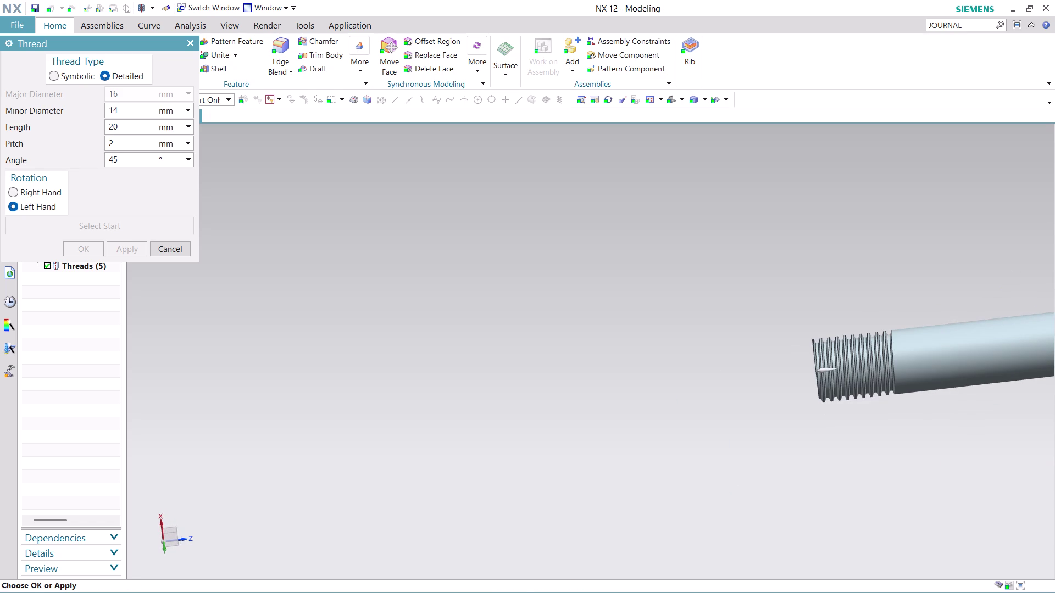
middle_drag(915, 288, 614, 290)
middle_drag(885, 293, 885, 293)
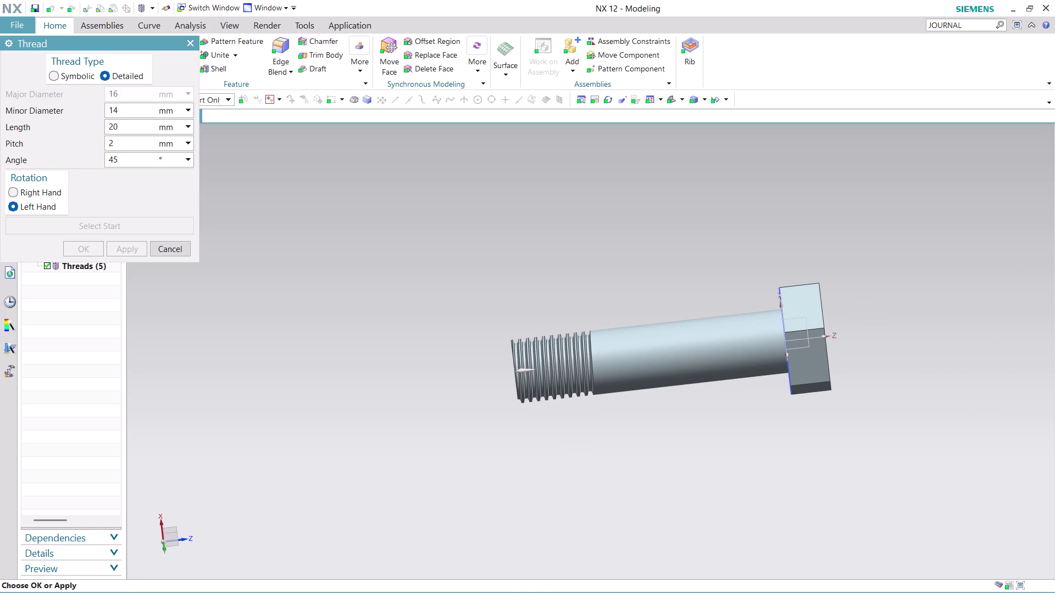
middle_drag(885, 293, 933, 305)
scroll(up, 3)
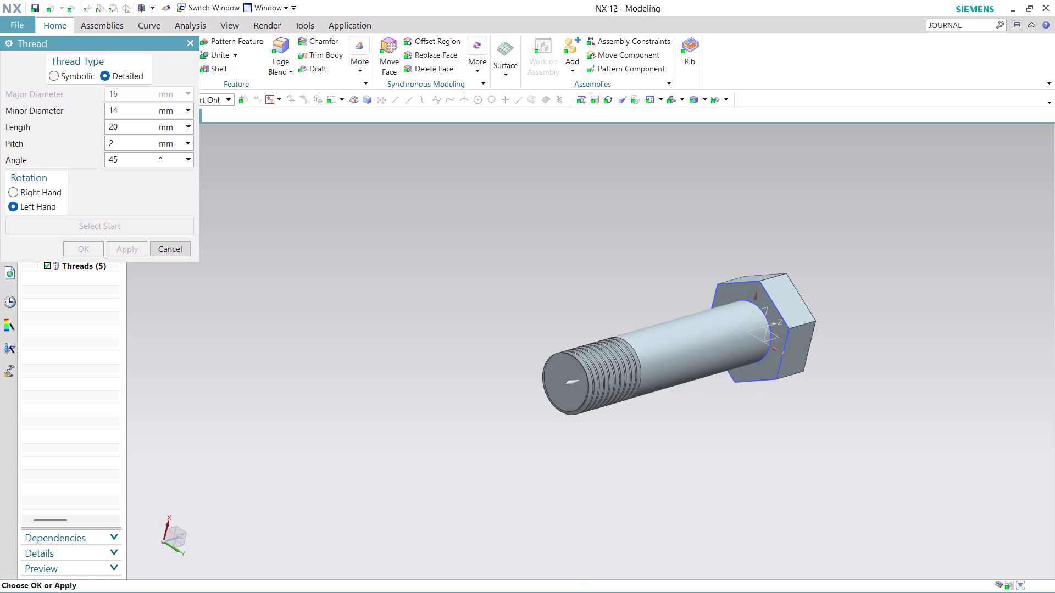
key(ctrl+z)
Undo the previous thread feature and start a new thread.
click(180, 243)
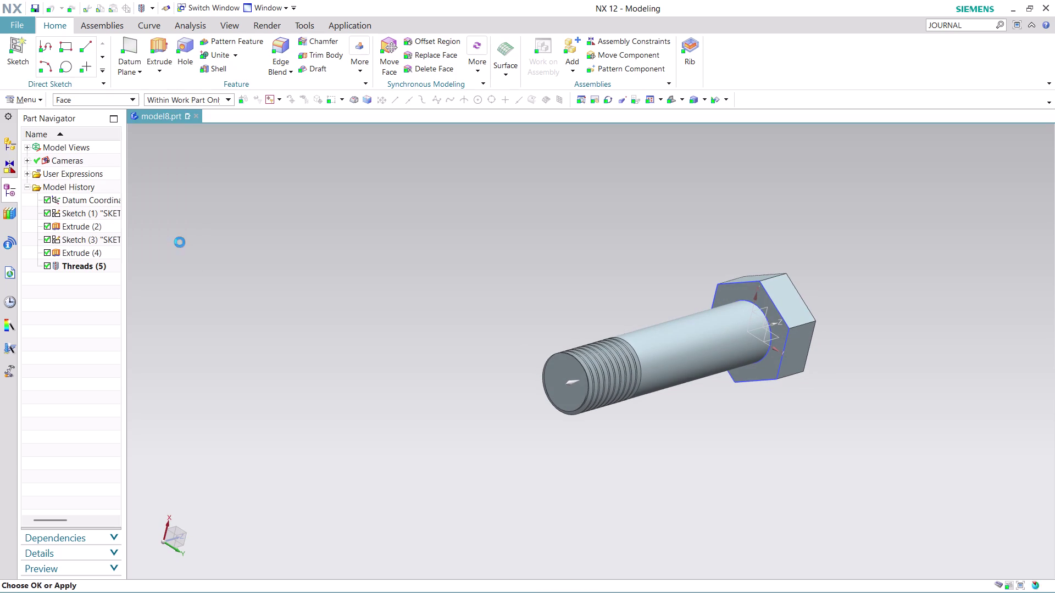
key(ctrl+z)
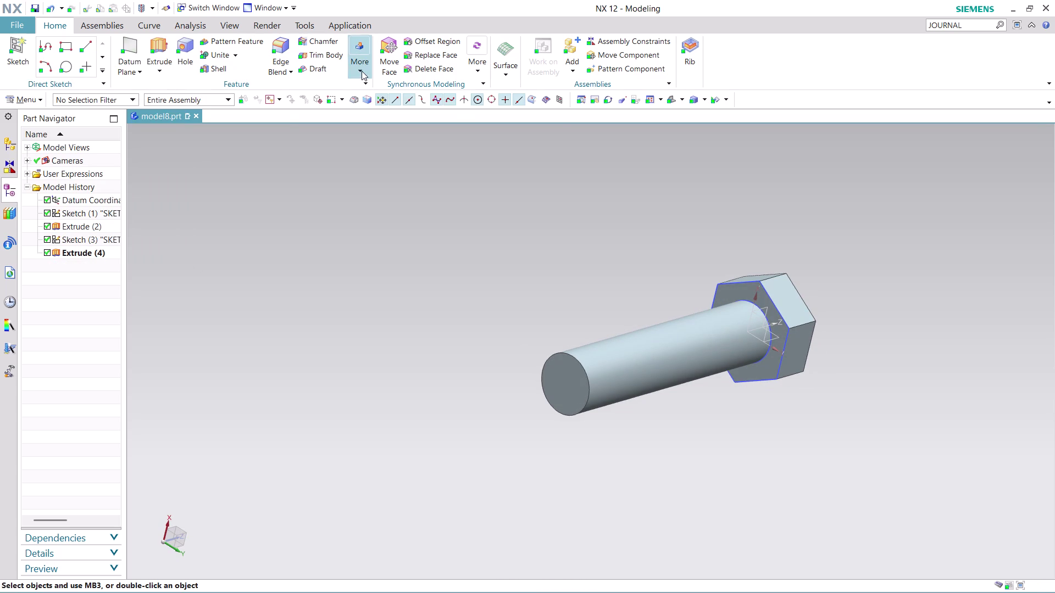
click(358, 70)
click(512, 169)
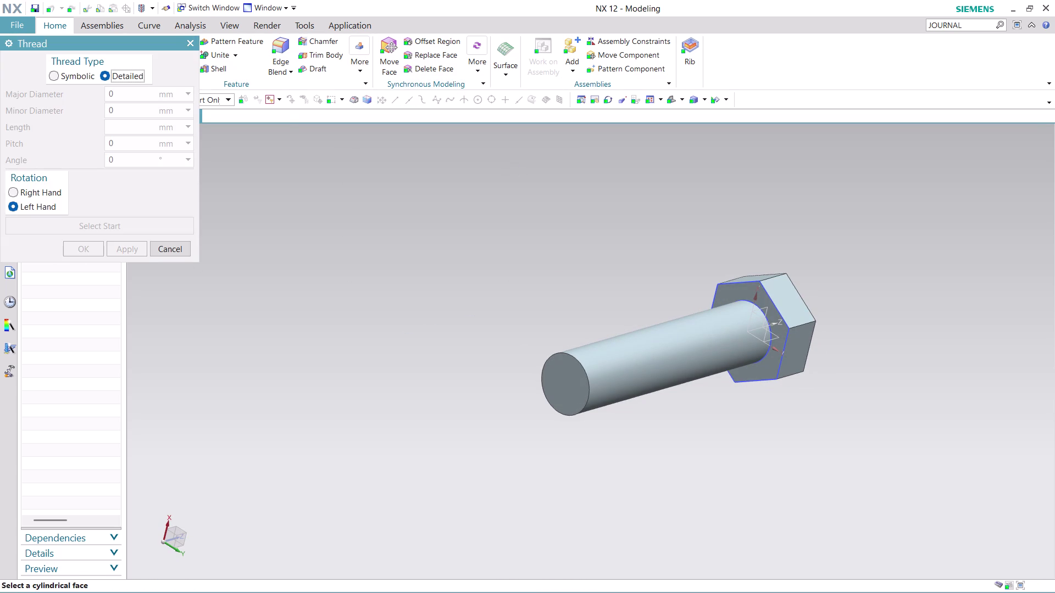
Thread the shank face with a 20 mm length and close the dialog.
click(584, 371)
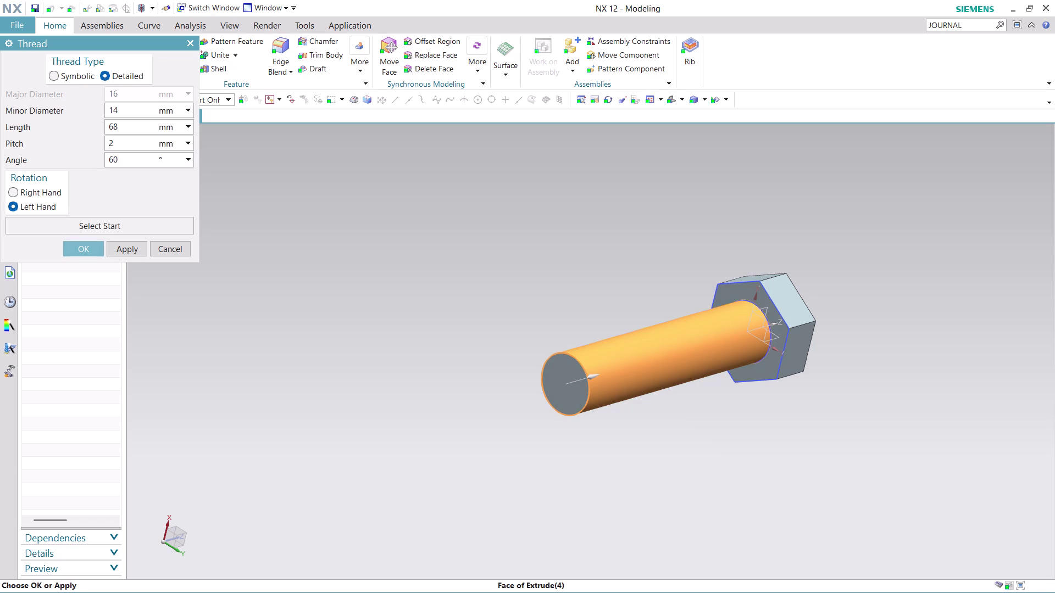
double_click(132, 127)
text(20)
click(123, 248)
click(166, 246)
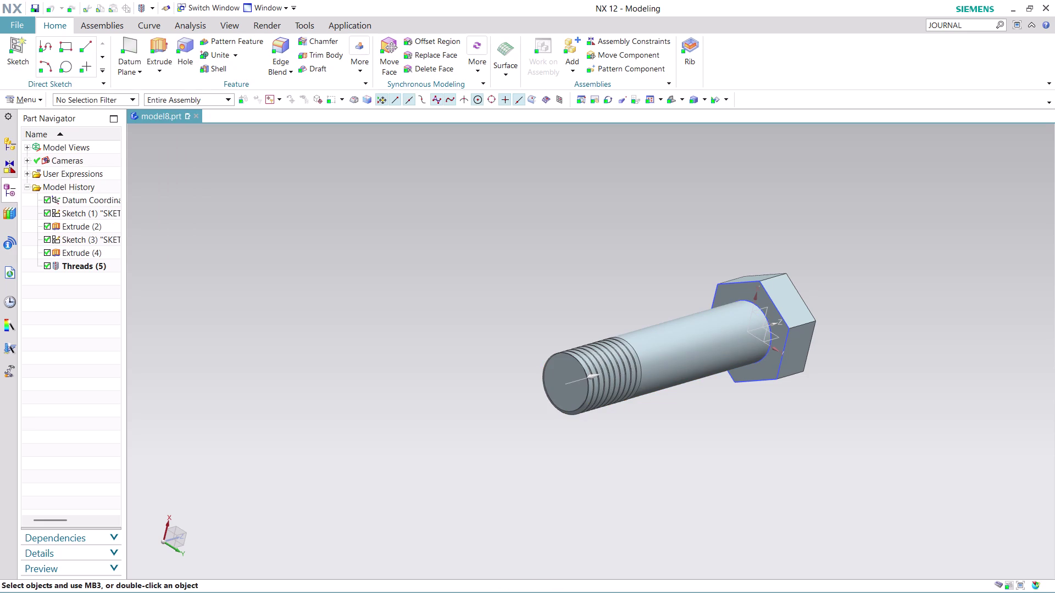
middle_drag(845, 296, 777, 312)
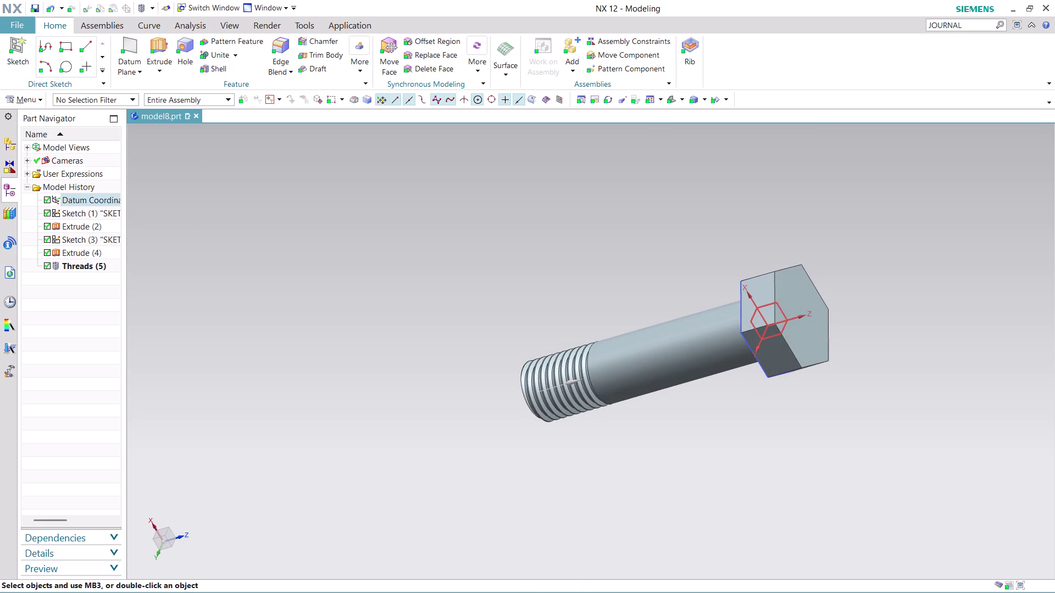
key(Escape)
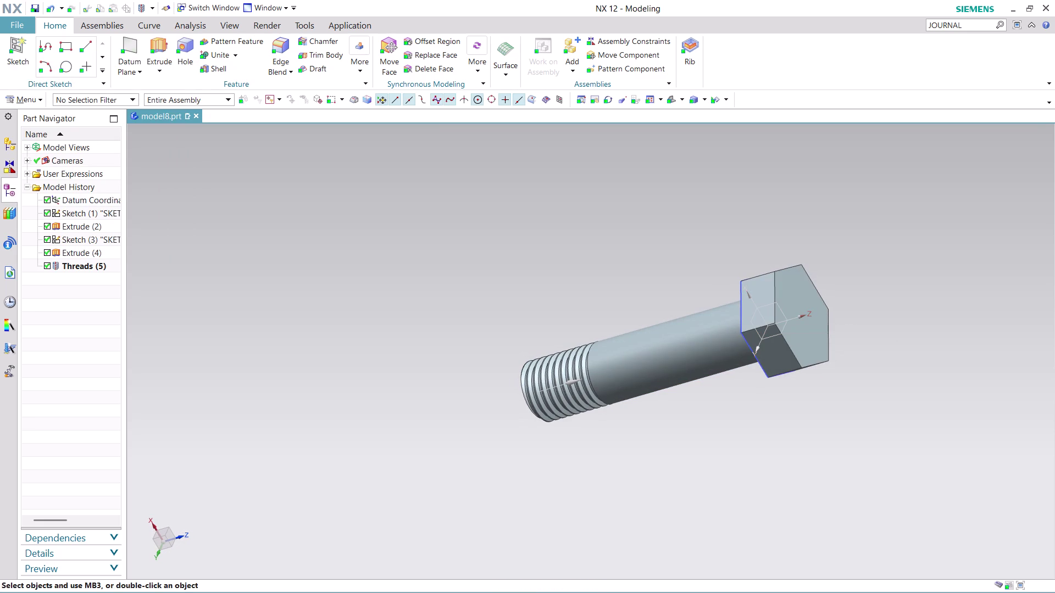
scroll(up, 3)
middle_drag(890, 311, 913, 324)
middle_drag(911, 324, 894, 303)
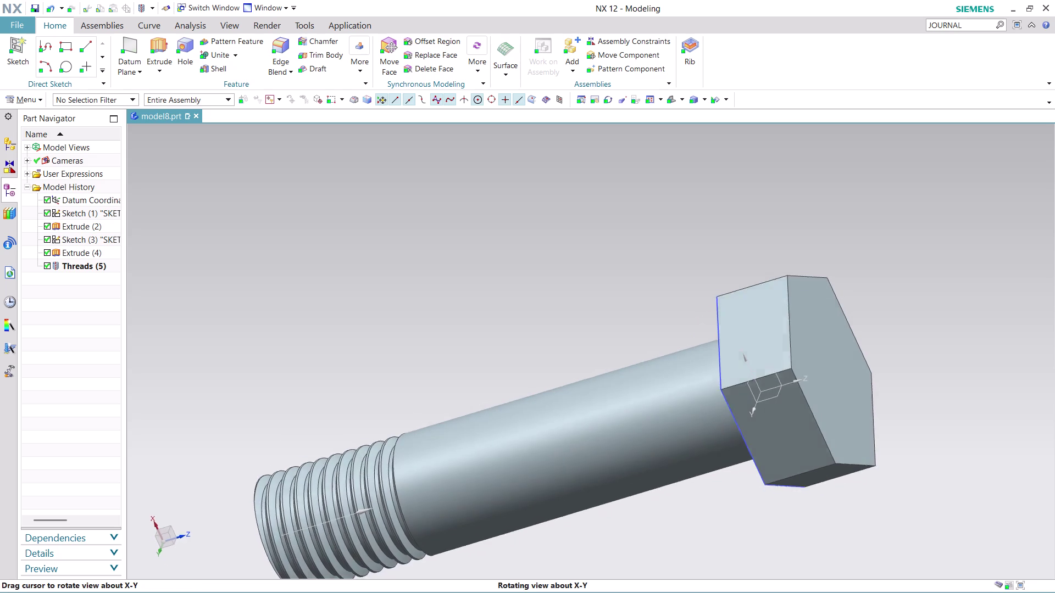
middle_drag(893, 302, 890, 299)
middle_click(890, 299)
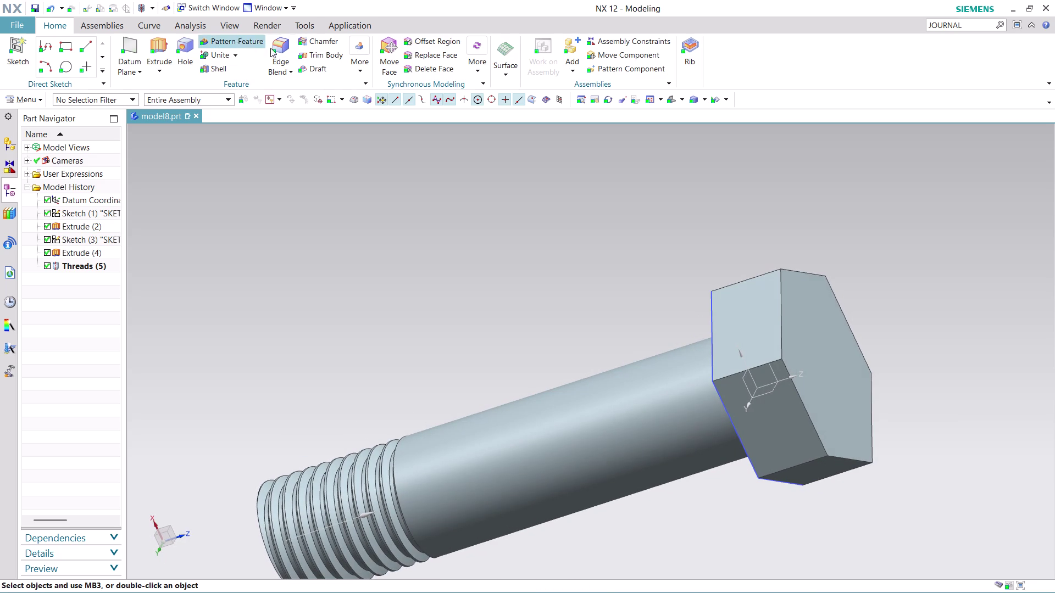
click(333, 39)
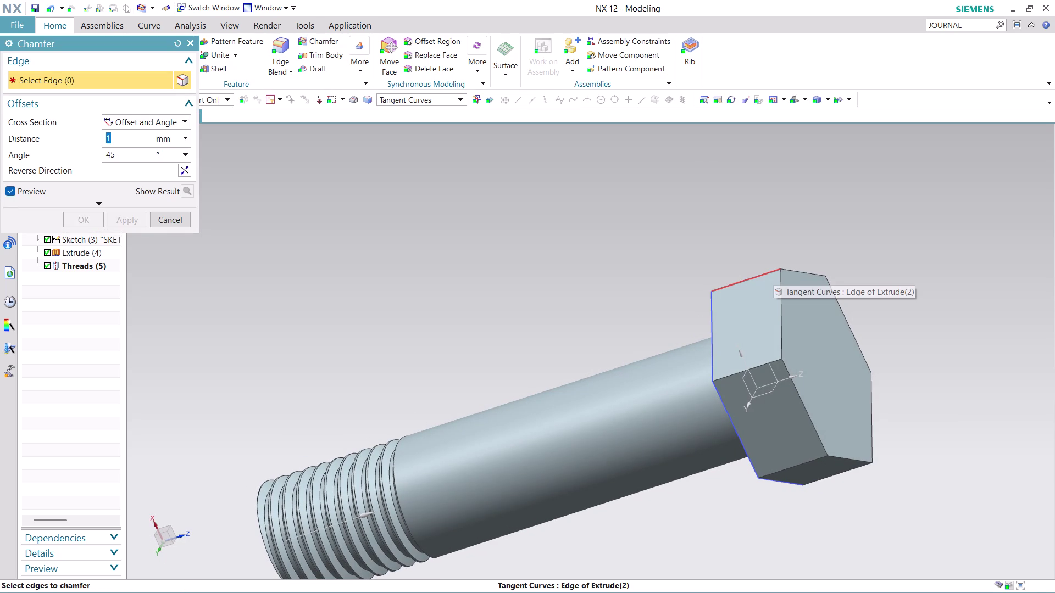
click(184, 117)
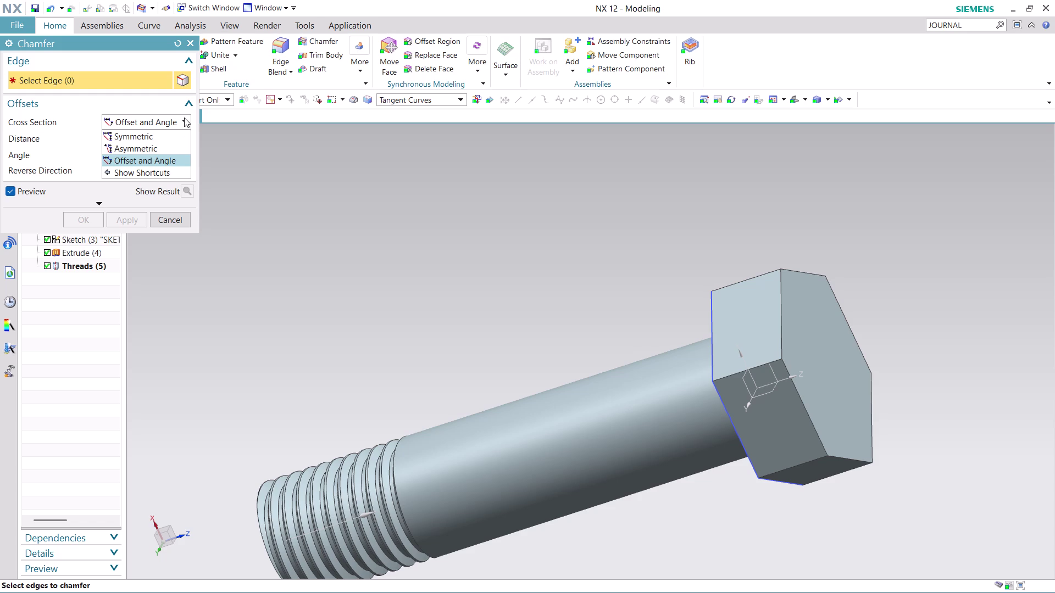
key(Escape)
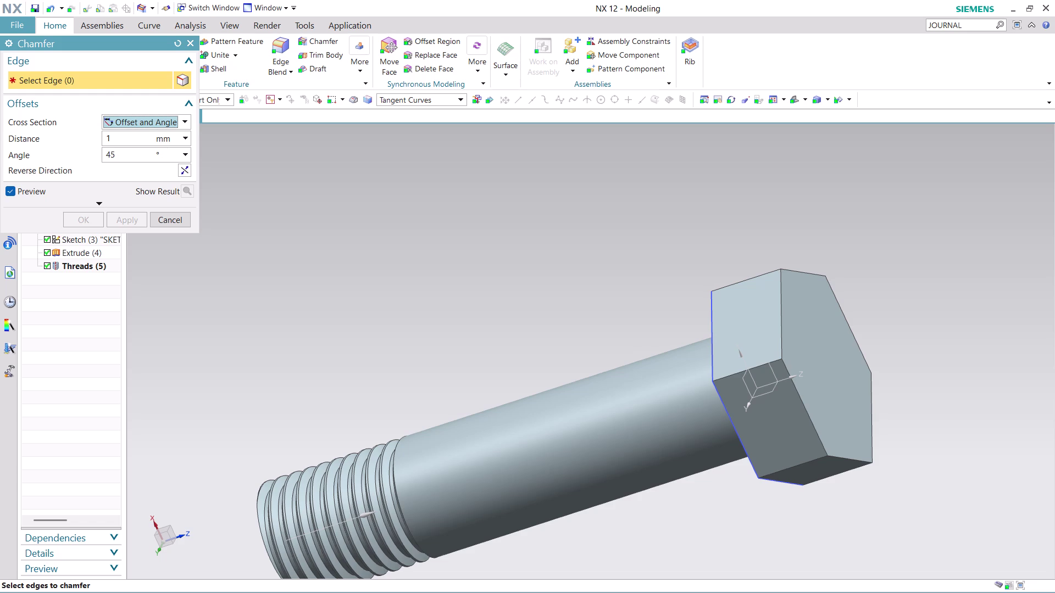
click(768, 274)
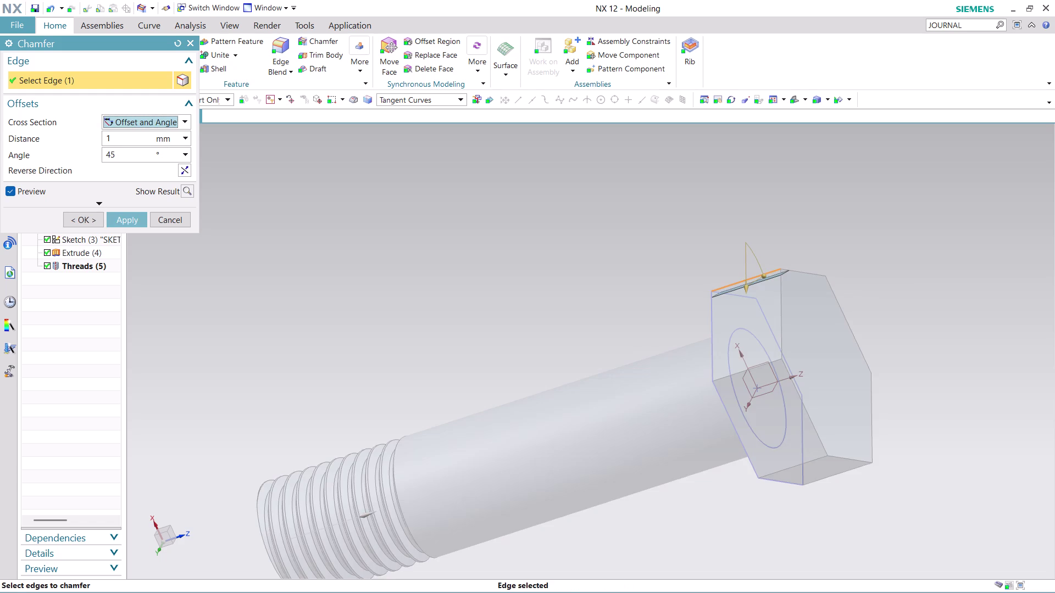
middle_drag(866, 242, 863, 292)
scroll(down, 3)
scroll(up, 3)
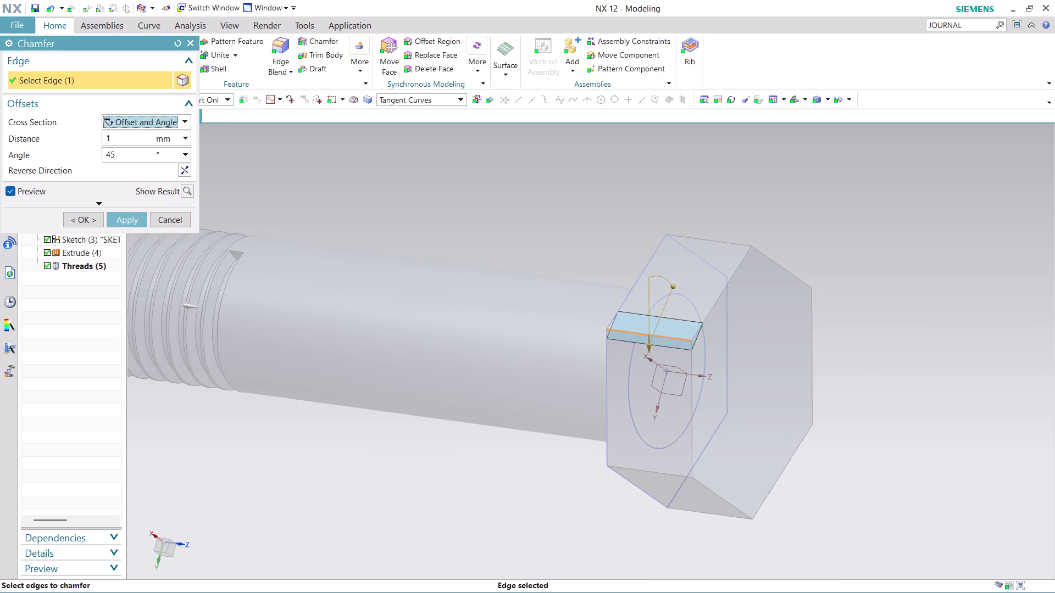
middle_drag(869, 379, 875, 364)
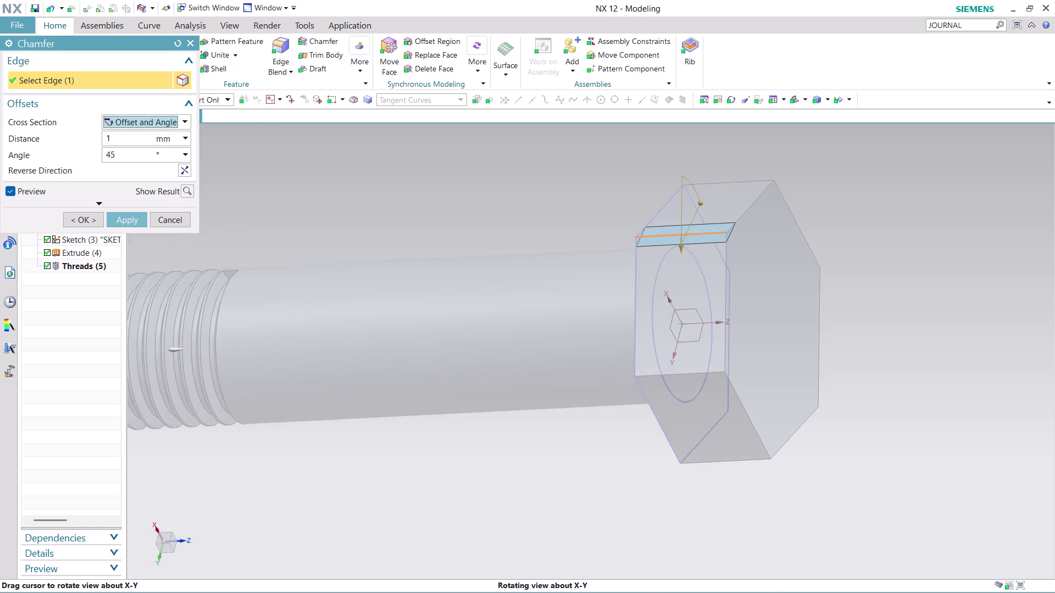
middle_drag(876, 364, 876, 358)
middle_click(875, 358)
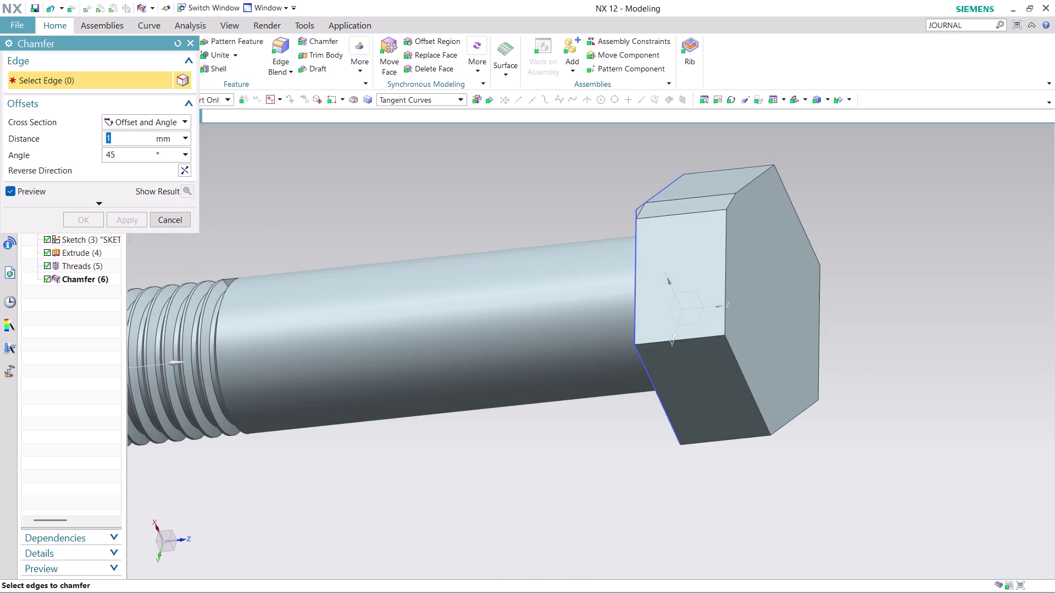
key(ctrl+z)
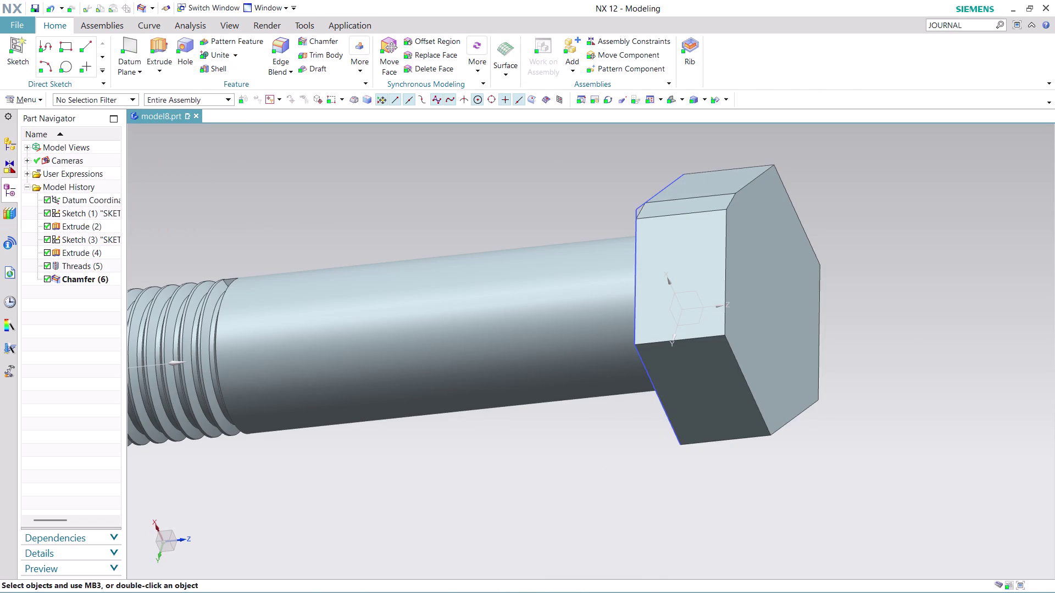
key(ctrl+z)
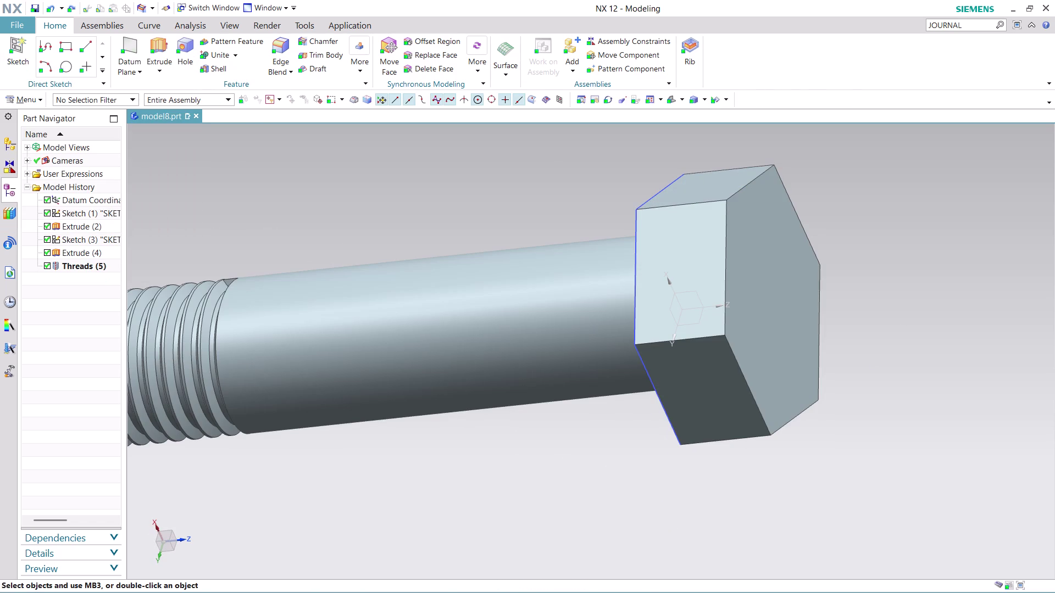
Turn the bolt so the head sits side-on and open the main menu.
middle_drag(892, 307, 916, 324)
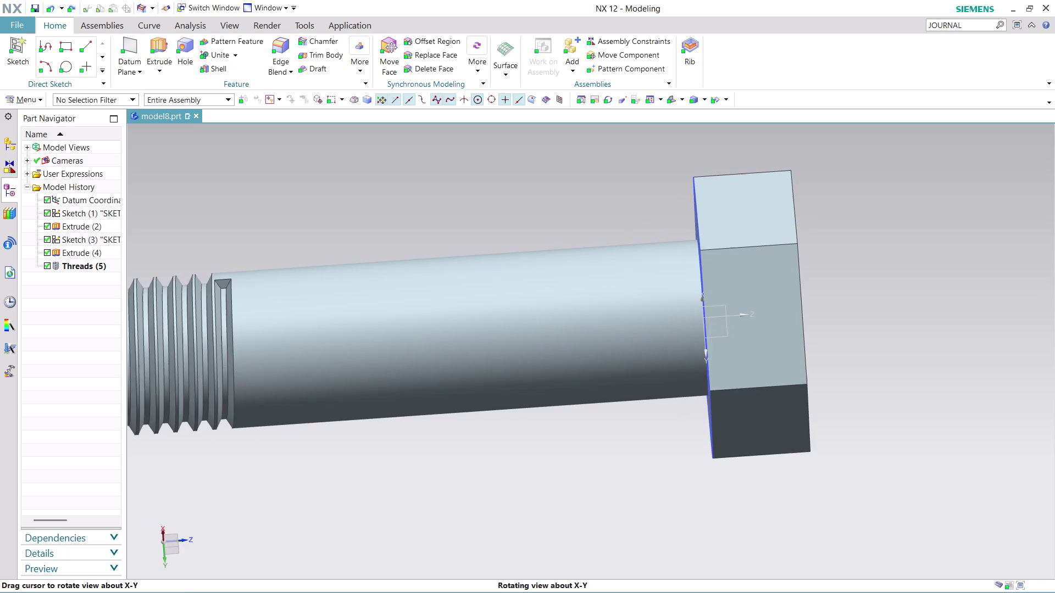
middle_drag(916, 323, 919, 328)
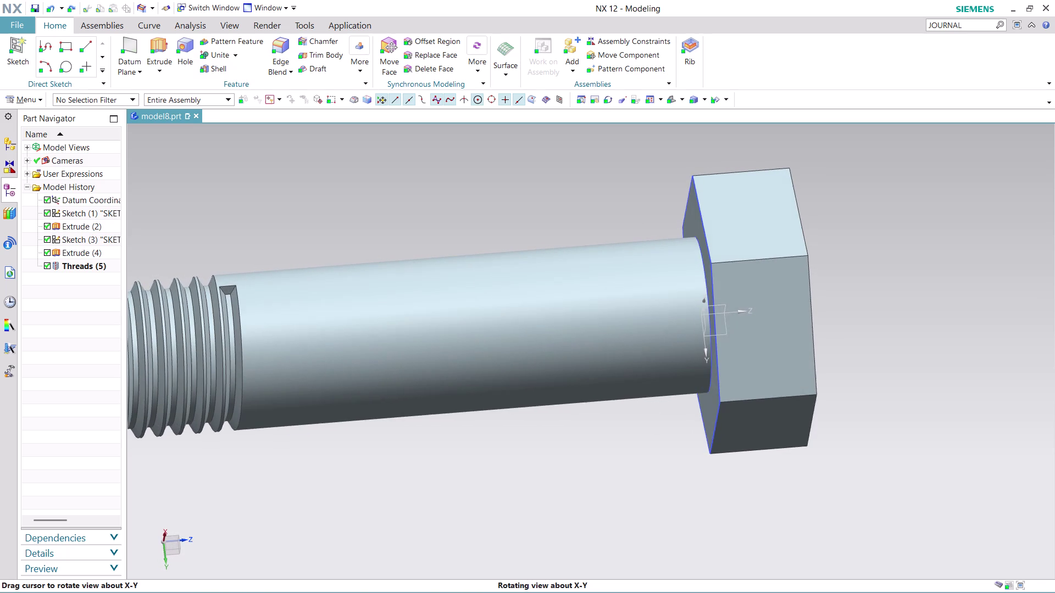
middle_drag(919, 328, 915, 350)
scroll(up, 3)
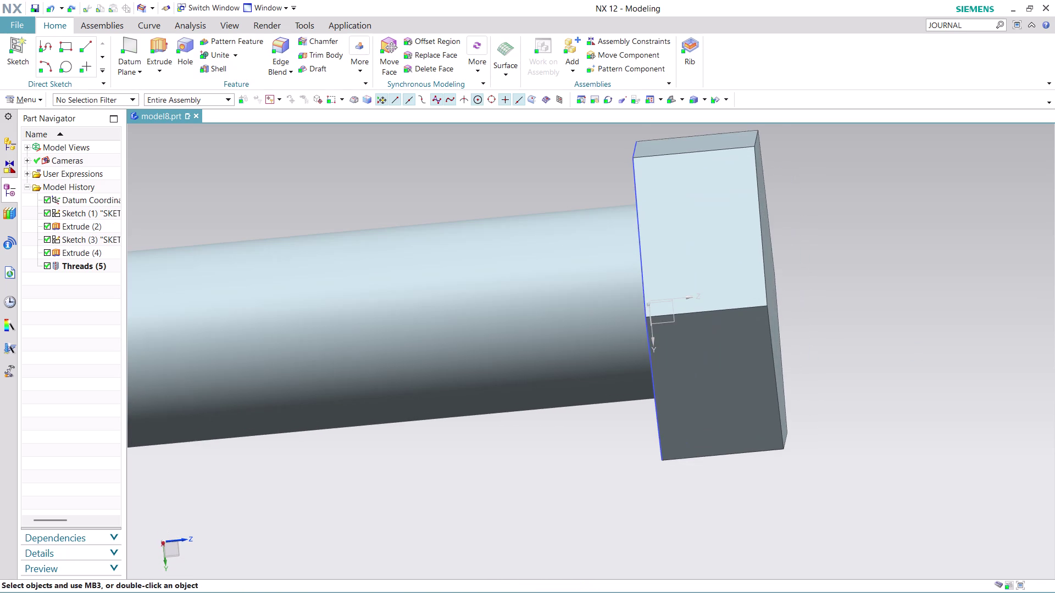
click(25, 99)
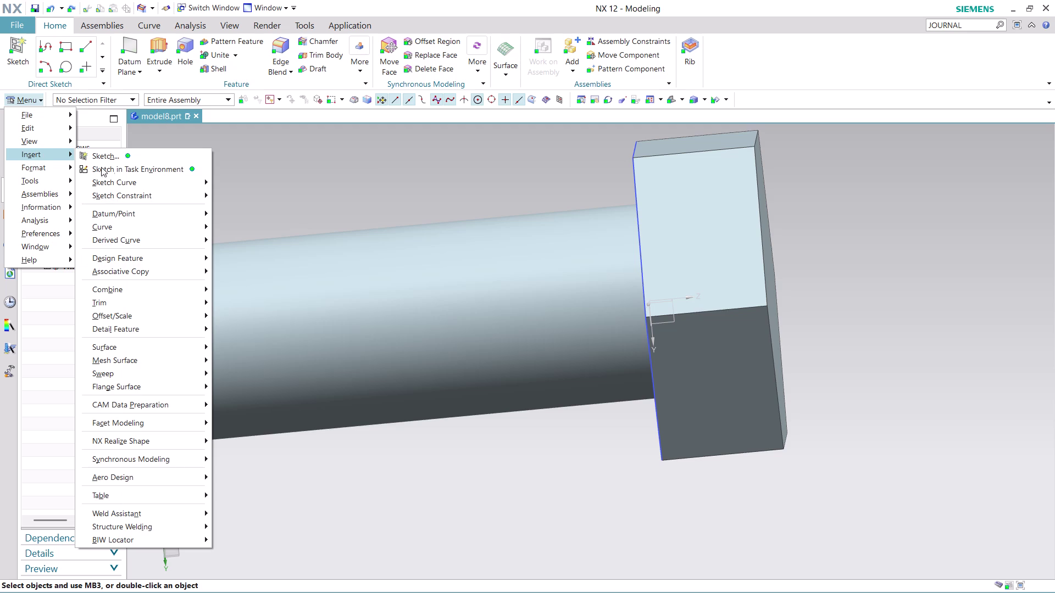
Create SKETCH_002 on a side face of the hex head using an inferred plane.
click(139, 175)
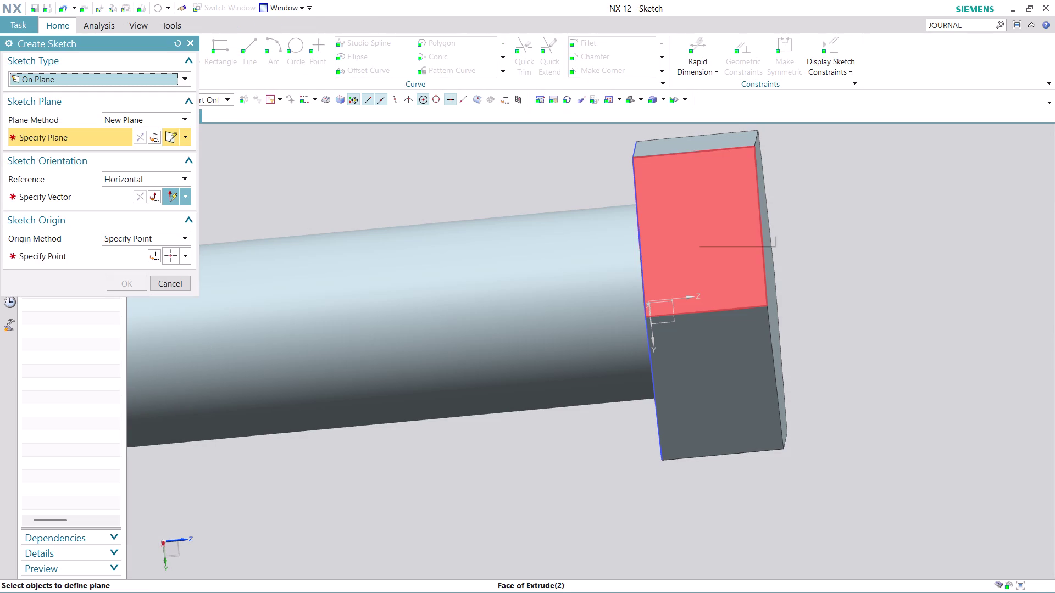
click(183, 118)
click(161, 134)
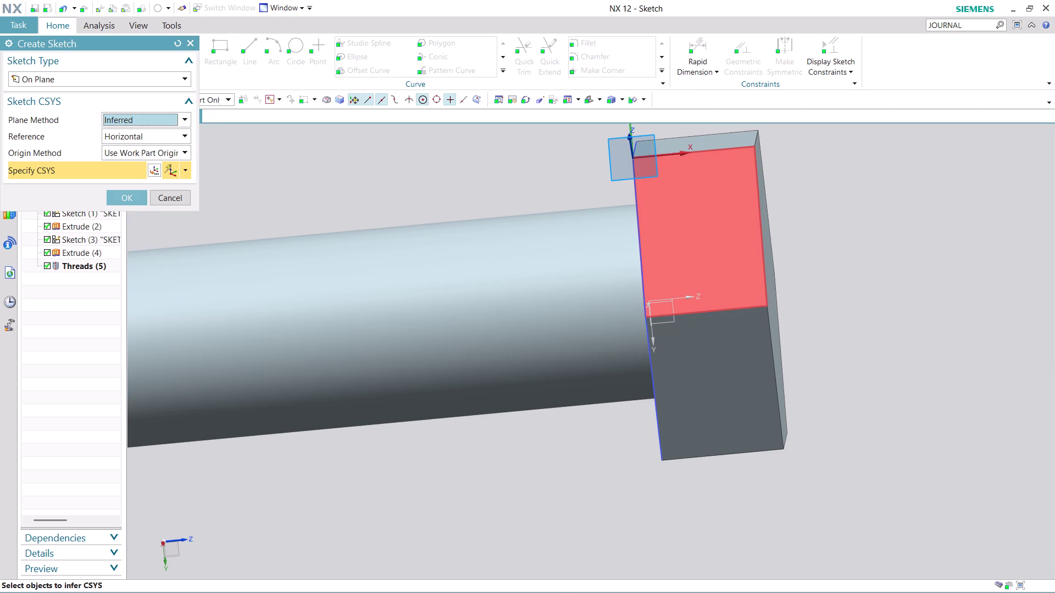
click(719, 219)
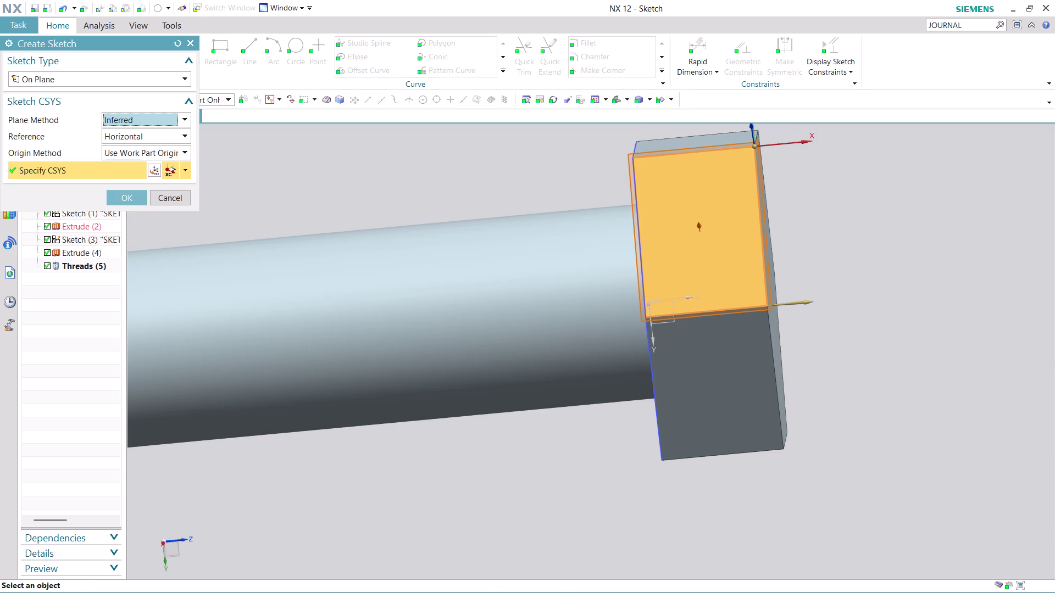
click(121, 196)
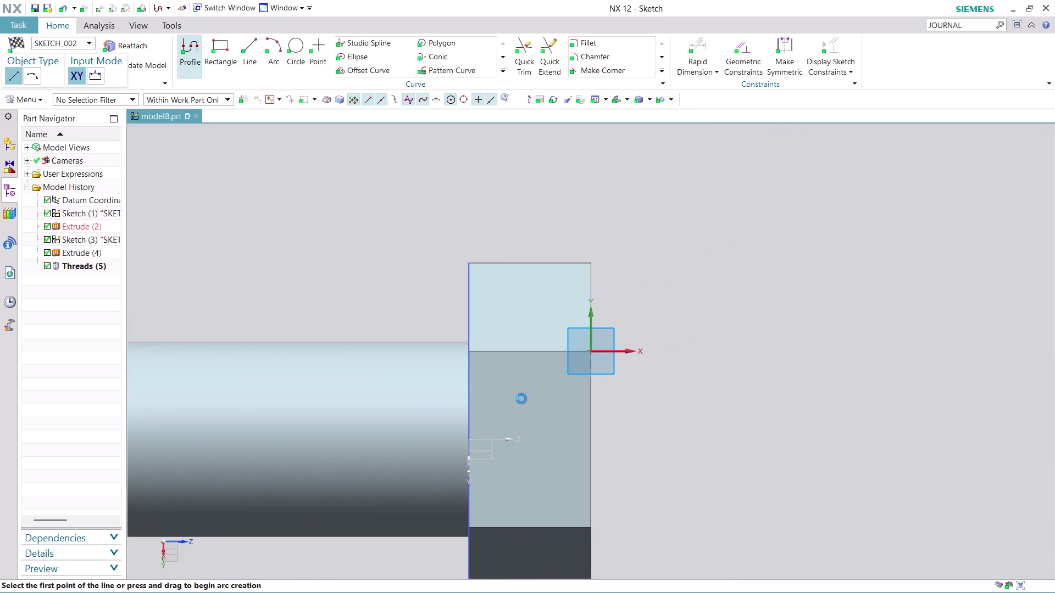
scroll(up, 3)
scroll(up, 3)
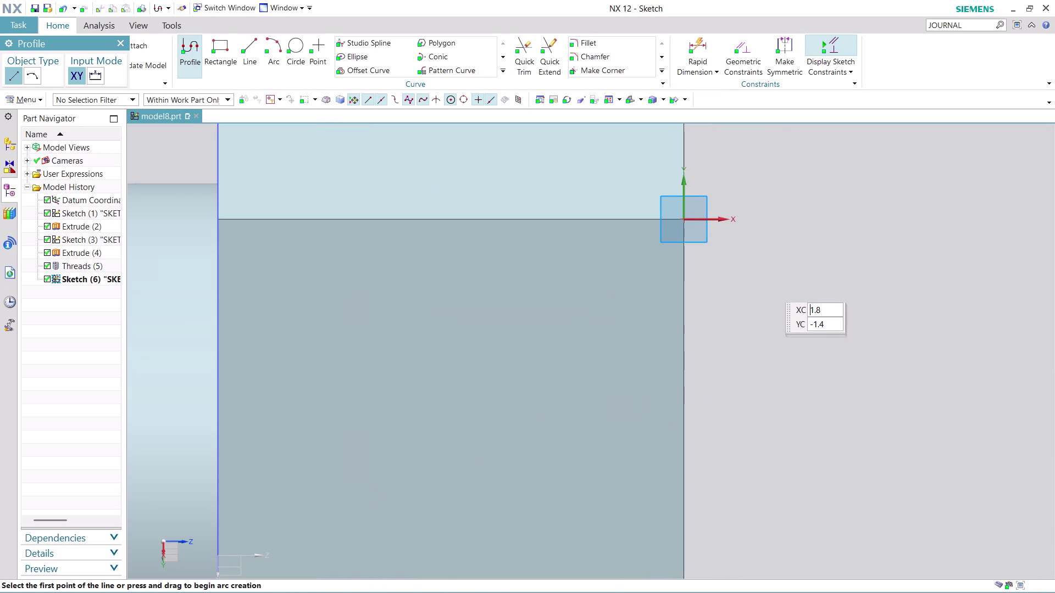
key(Escape)
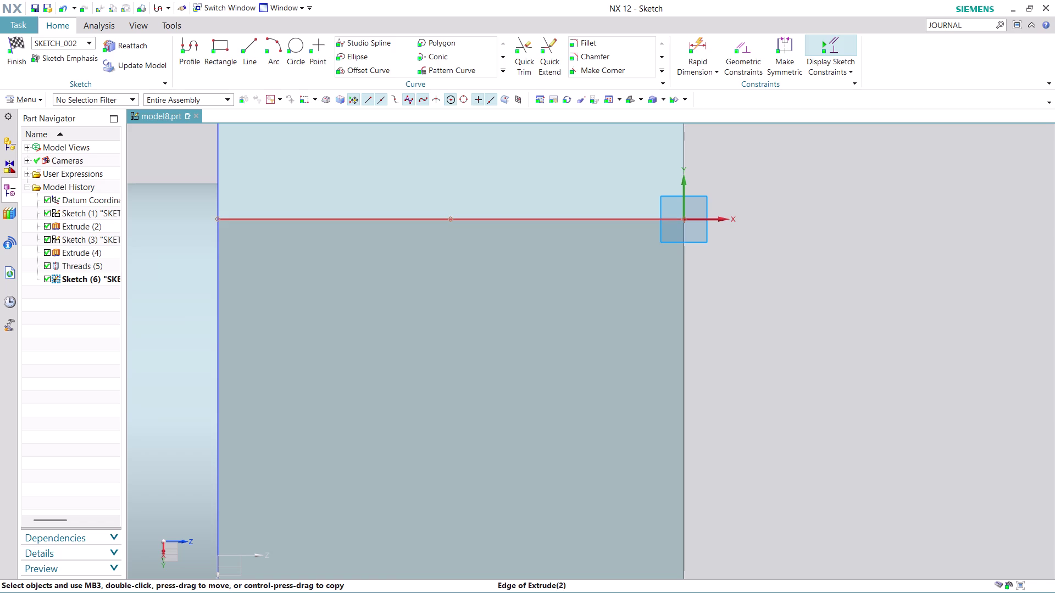
click(506, 67)
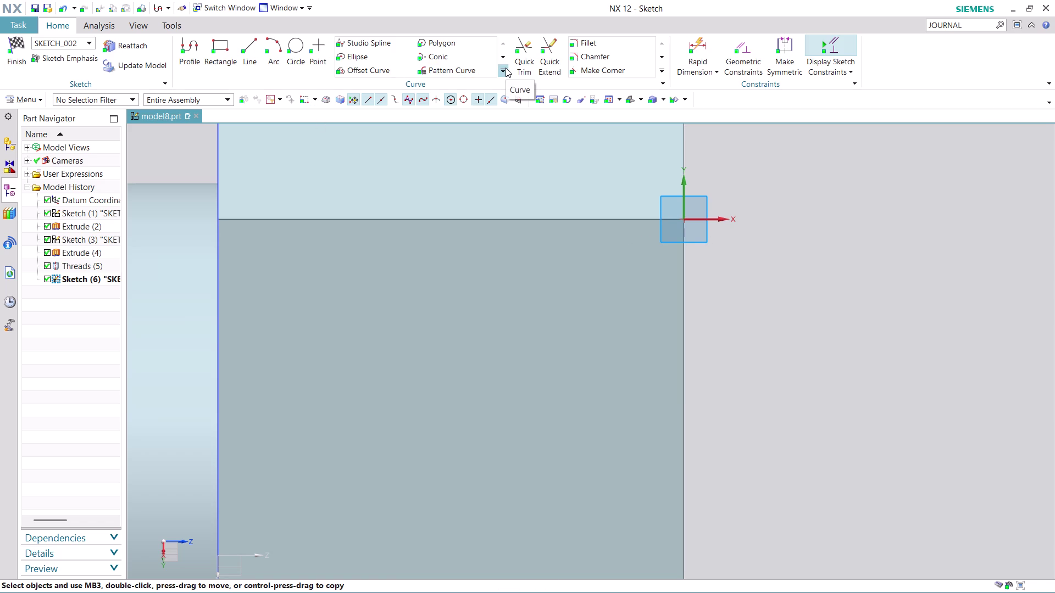
Project the top and right edges of the head face into the sketch.
click(444, 99)
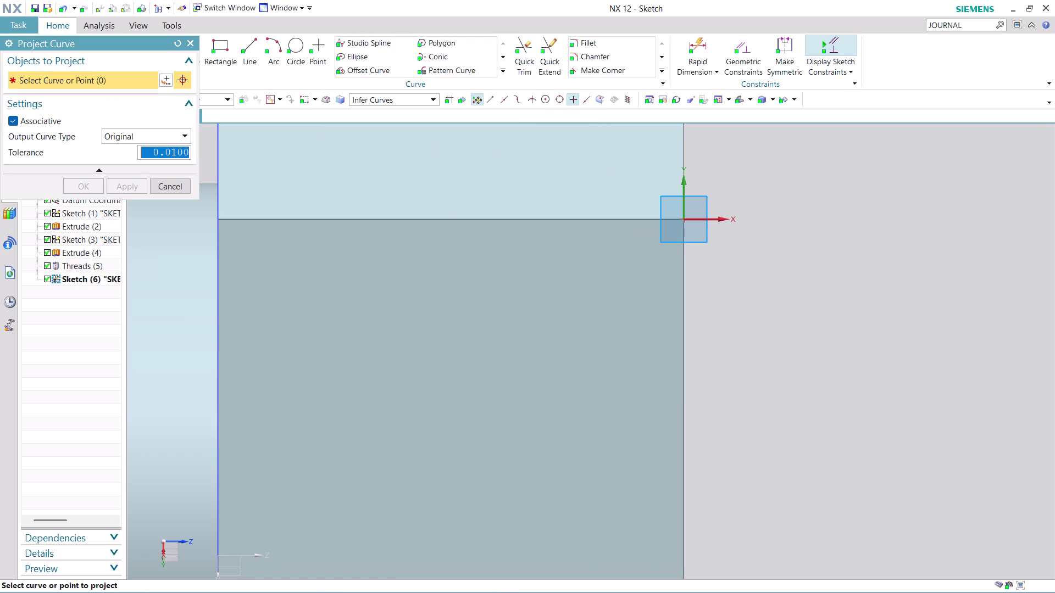
click(595, 219)
click(688, 296)
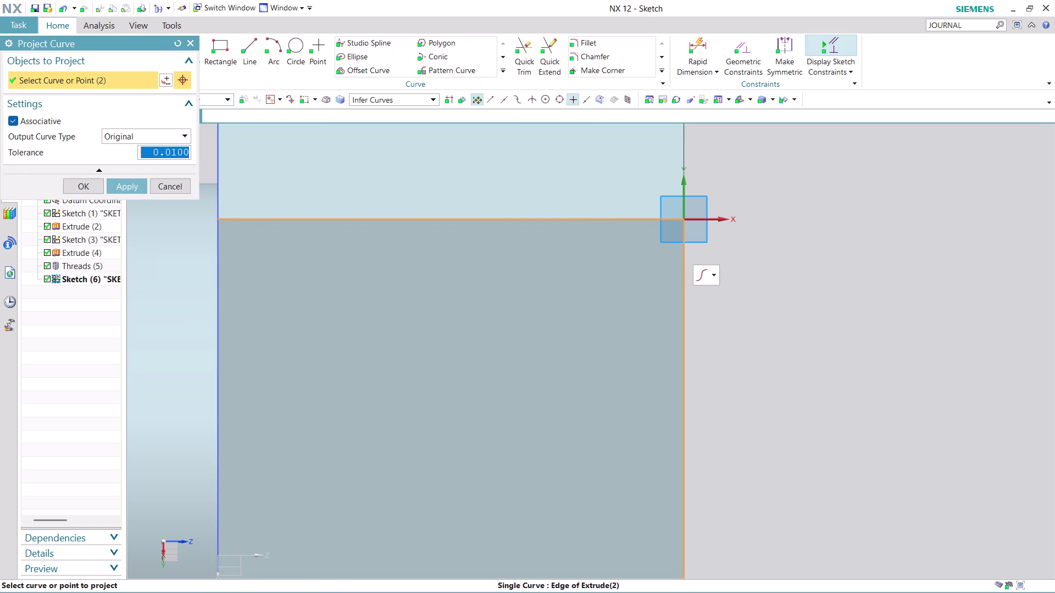
click(137, 185)
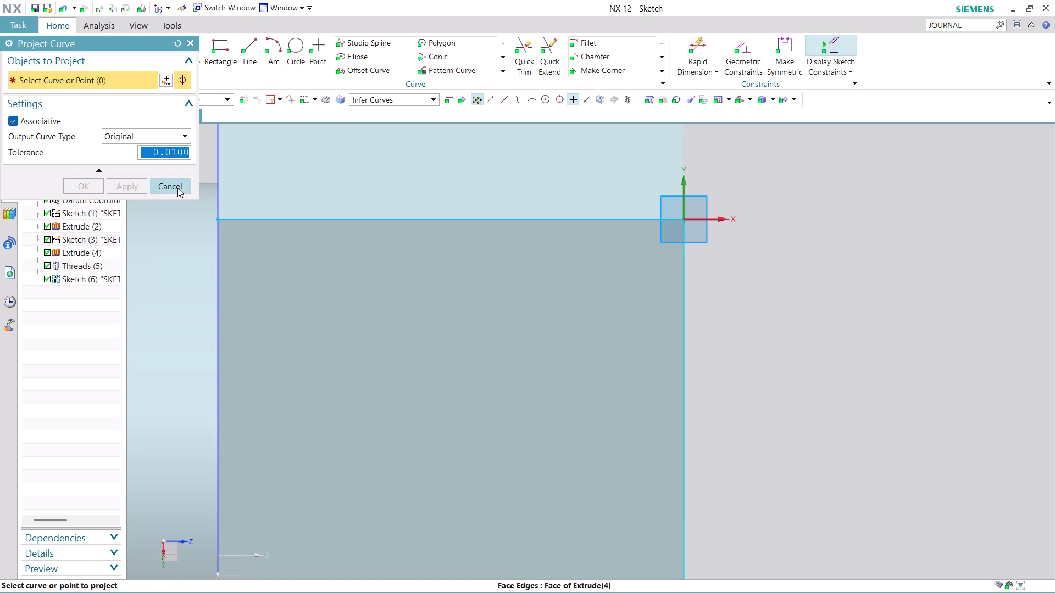
click(168, 186)
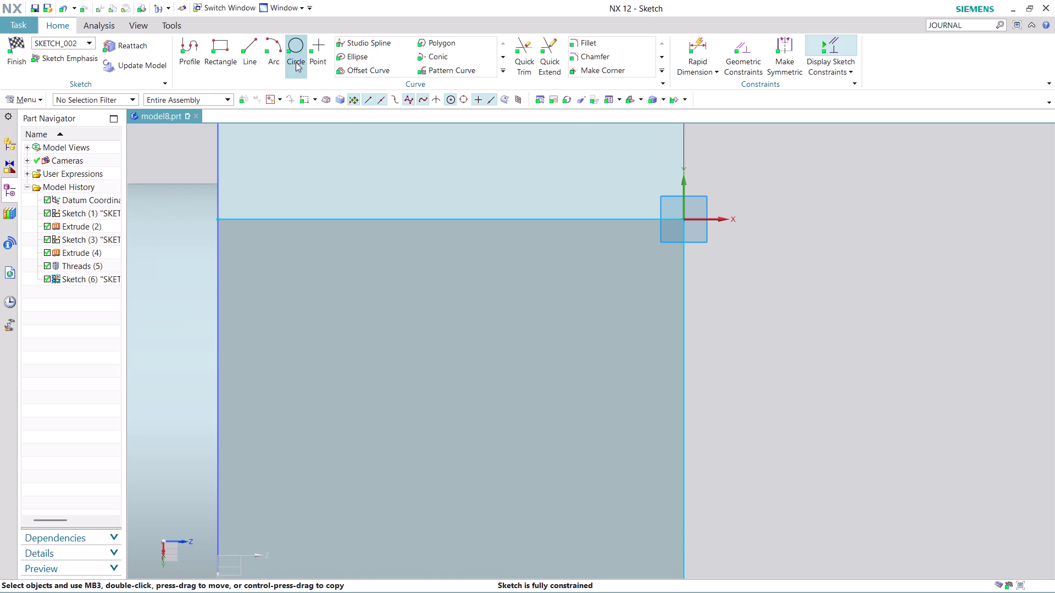
Draw a 4 mm diameter circle on the head face near the projected edges.
click(272, 44)
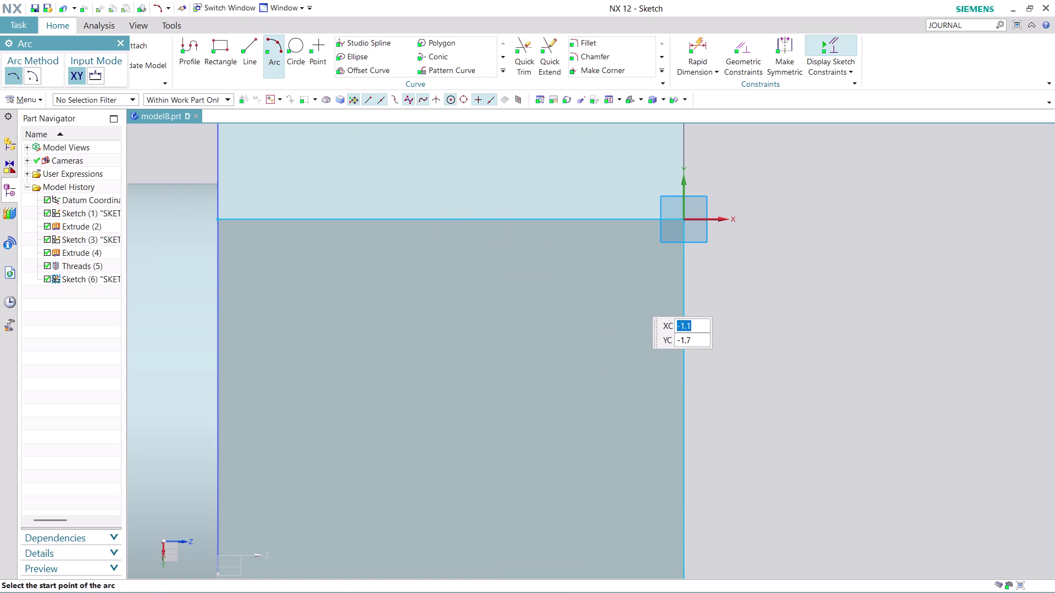
click(295, 40)
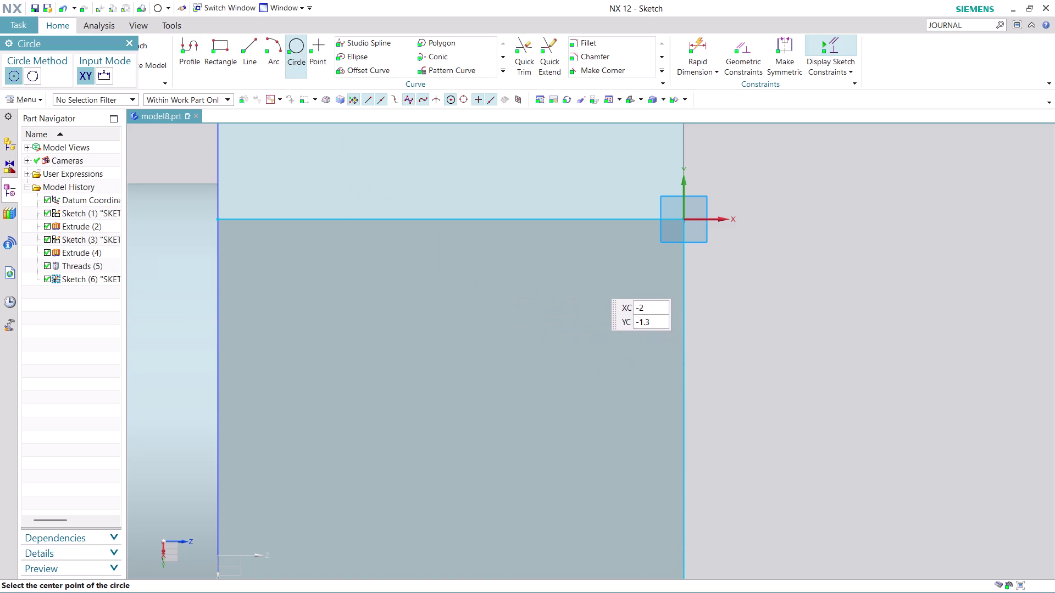
click(593, 280)
key(4)
key(Return)
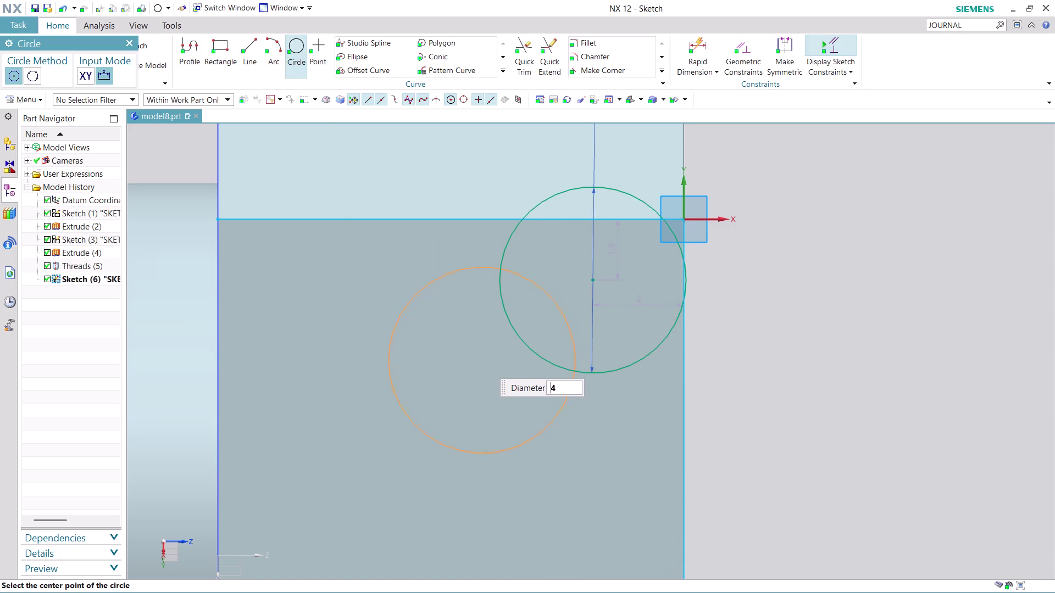
key(Escape)
key(Escape)
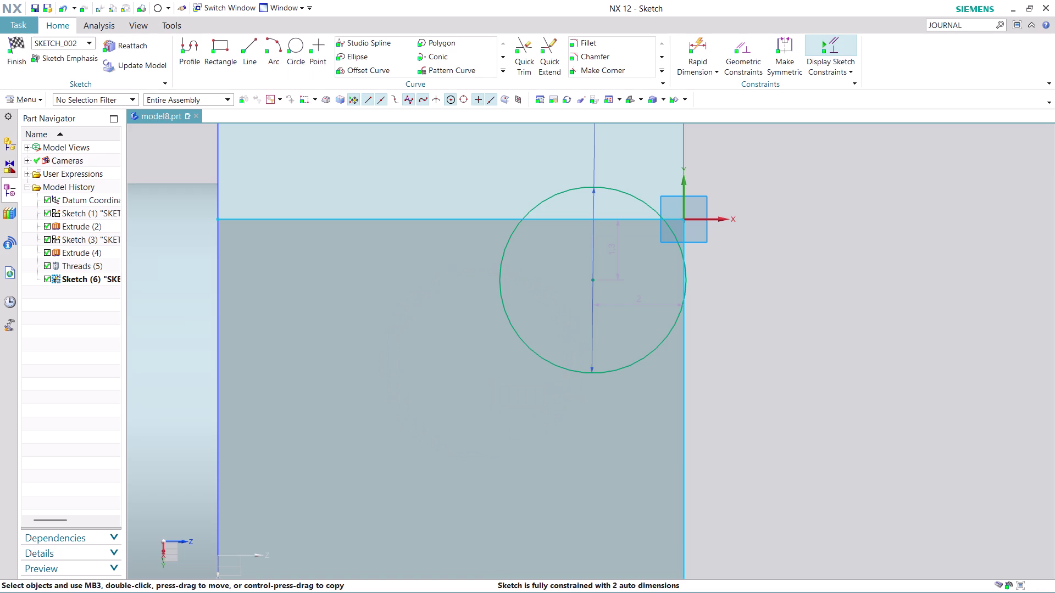
click(747, 51)
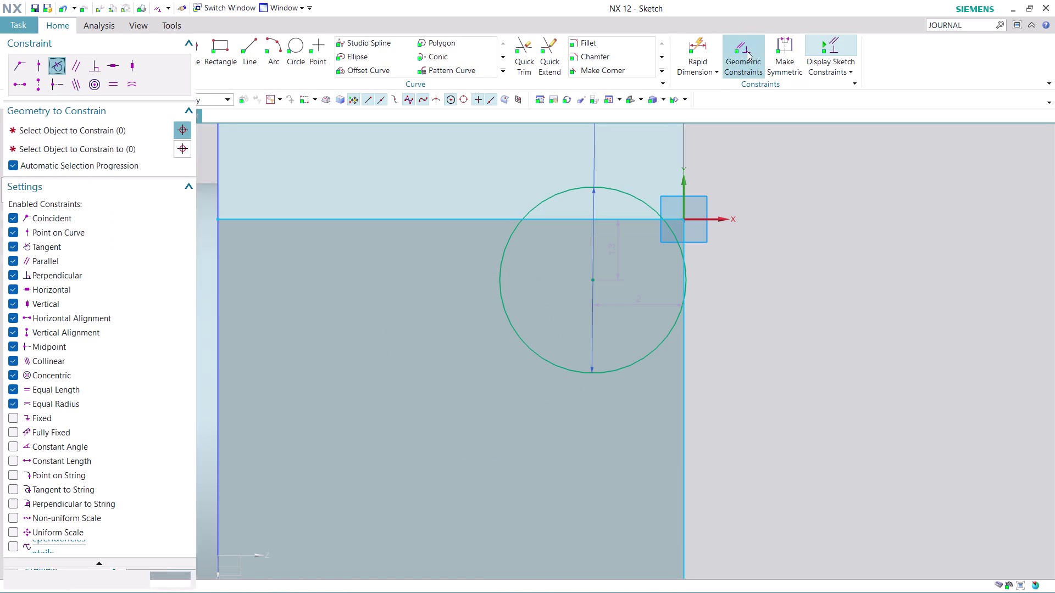
Make the 4 mm circle tangent to both the top and right projected edges.
click(554, 194)
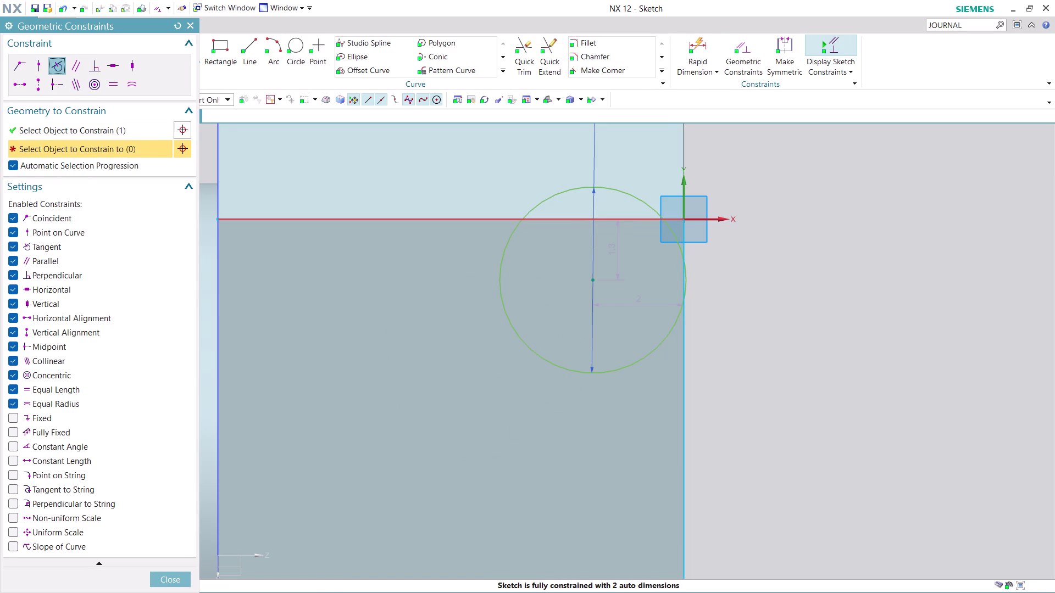
click(564, 216)
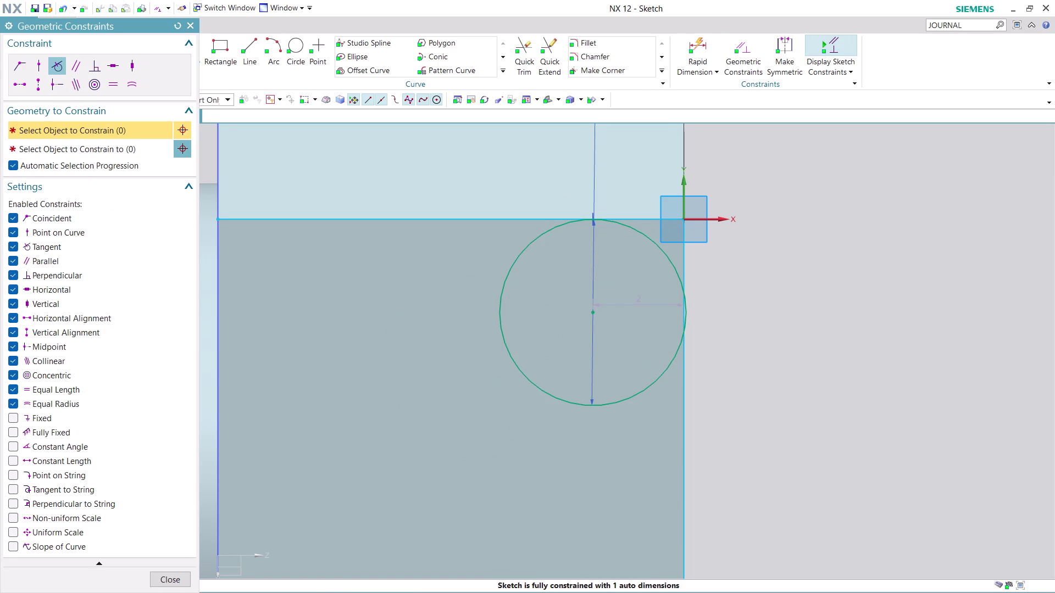
click(663, 371)
click(679, 373)
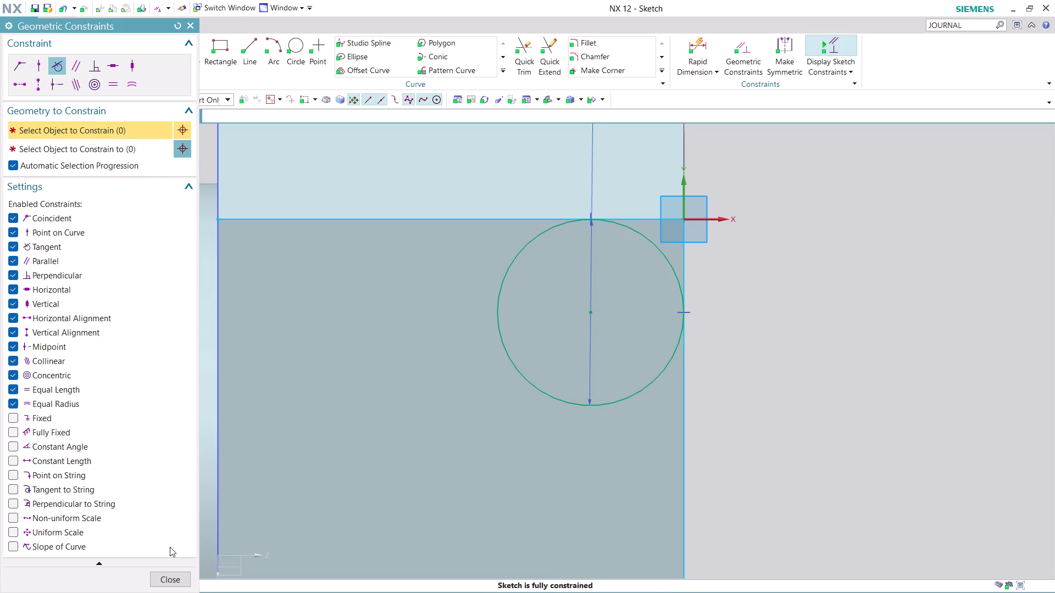
click(171, 578)
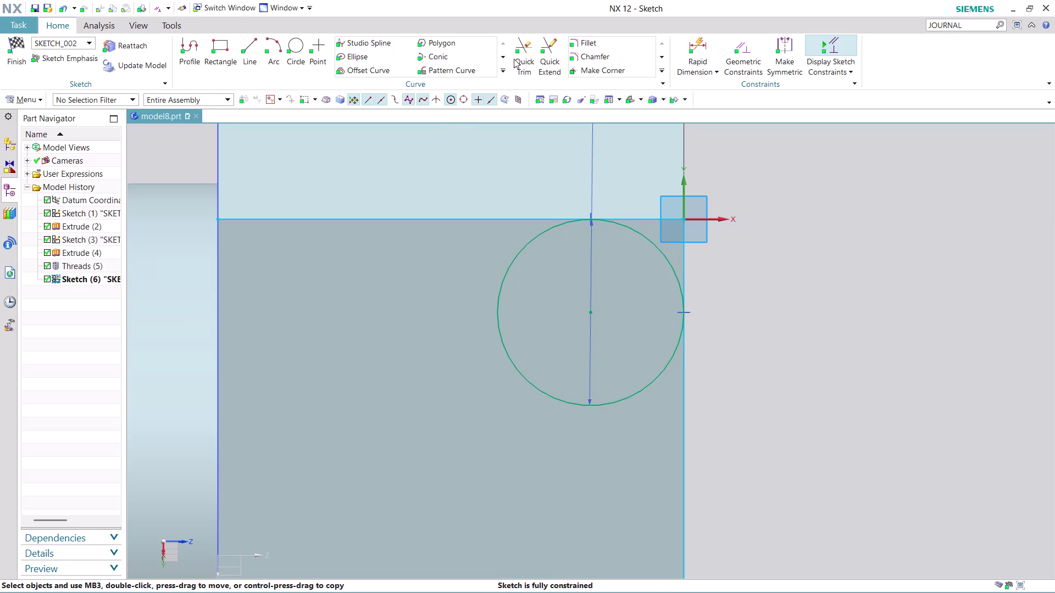
Trim the circle and adjoining lines down to a corner arc, then finish Sketch (6).
click(519, 53)
click(500, 320)
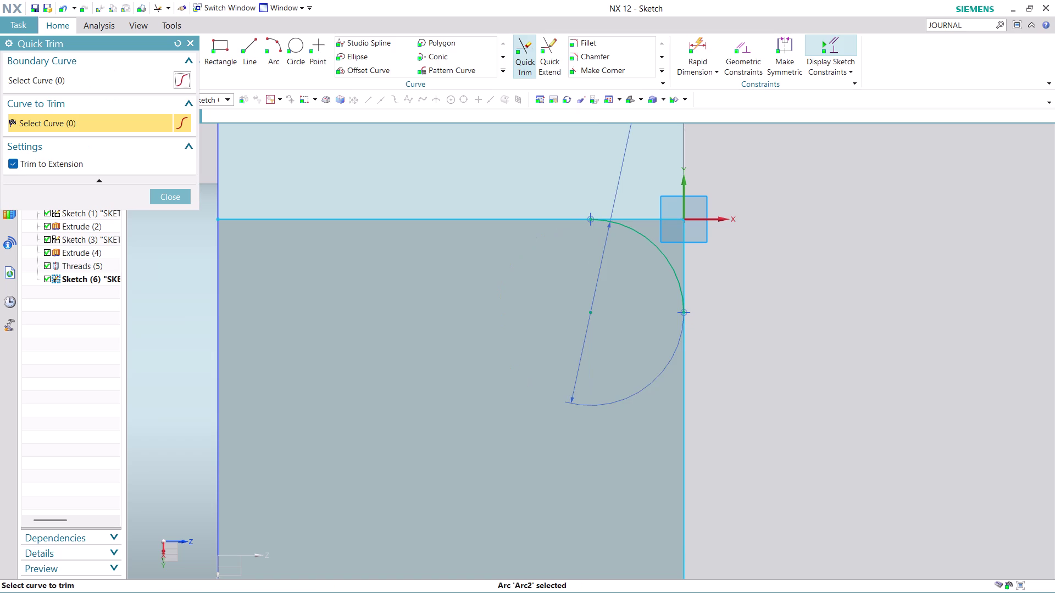
click(497, 218)
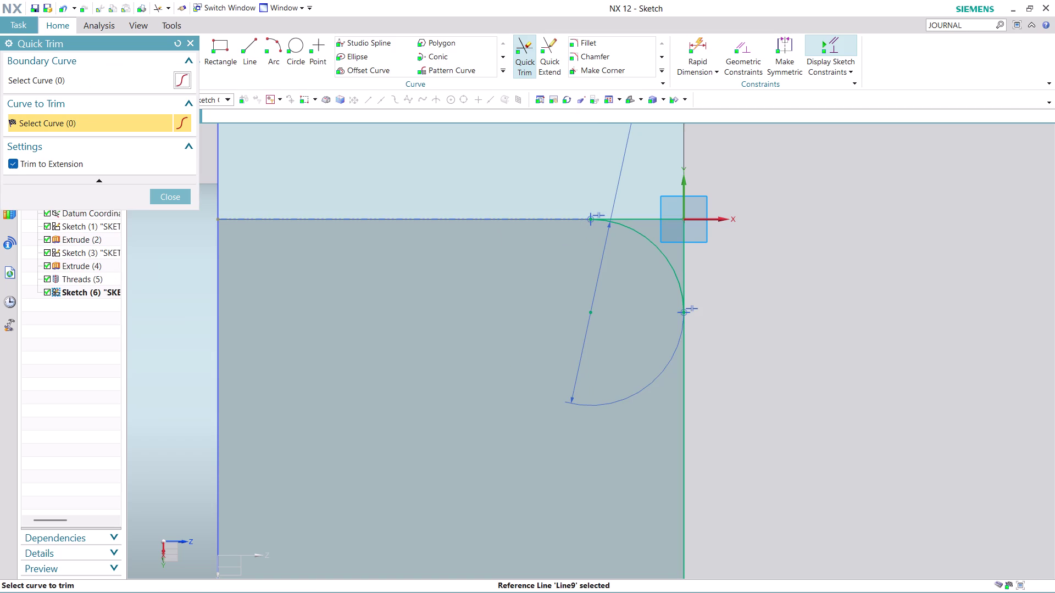
click(684, 445)
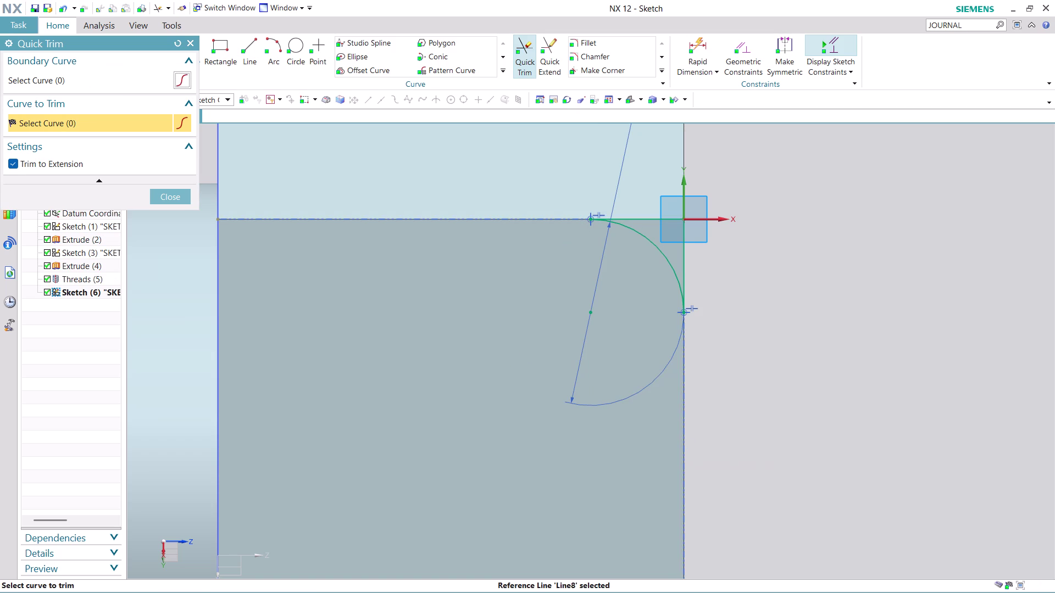
click(171, 201)
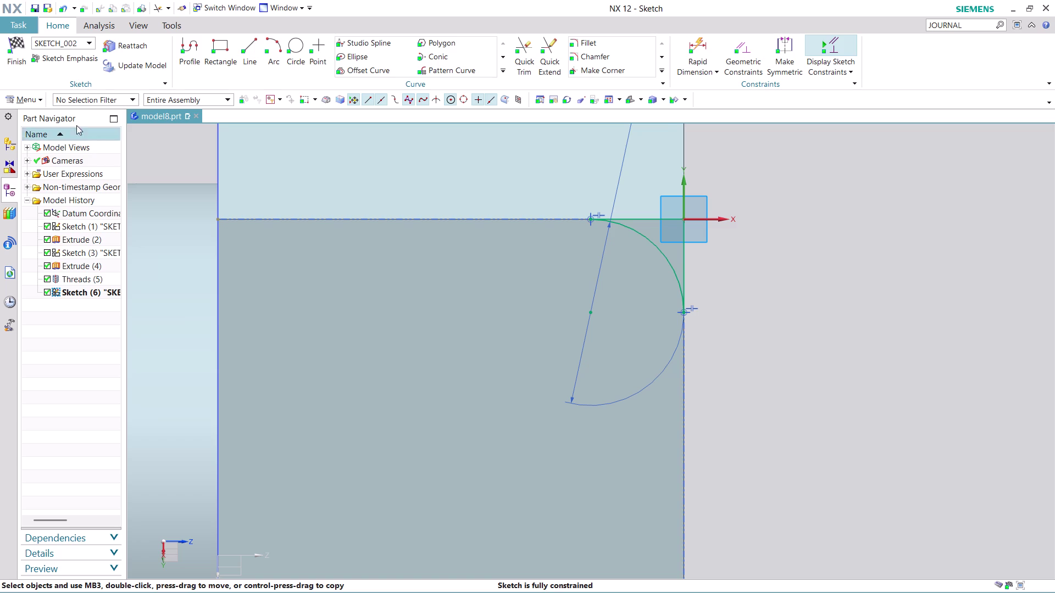
click(15, 62)
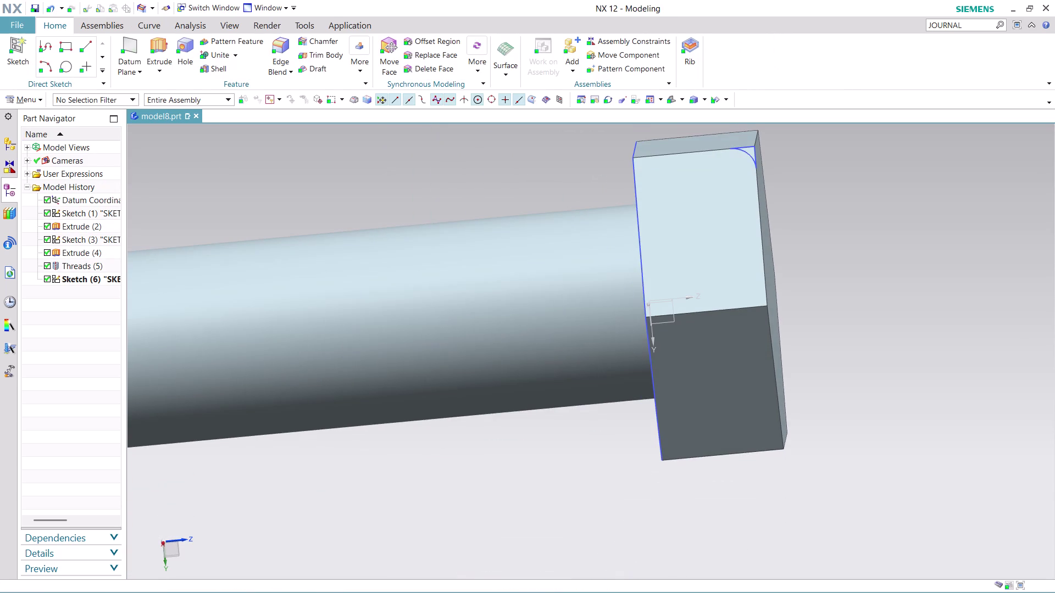
Choose Revolve from the Extrude dropdown to start a new revolve feature.
scroll(up, 3)
scroll(down, 3)
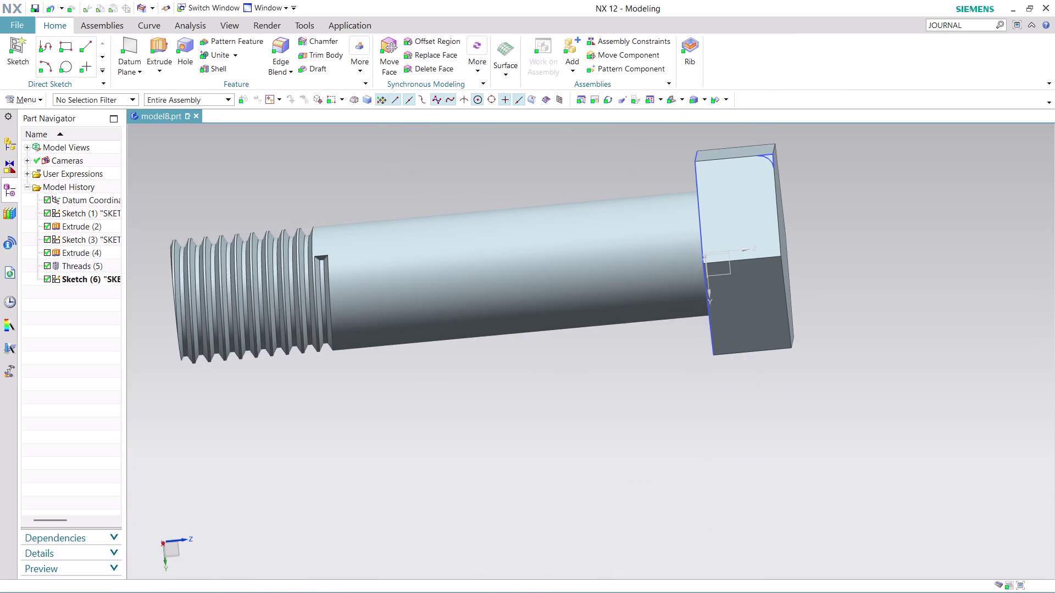
scroll(up, 3)
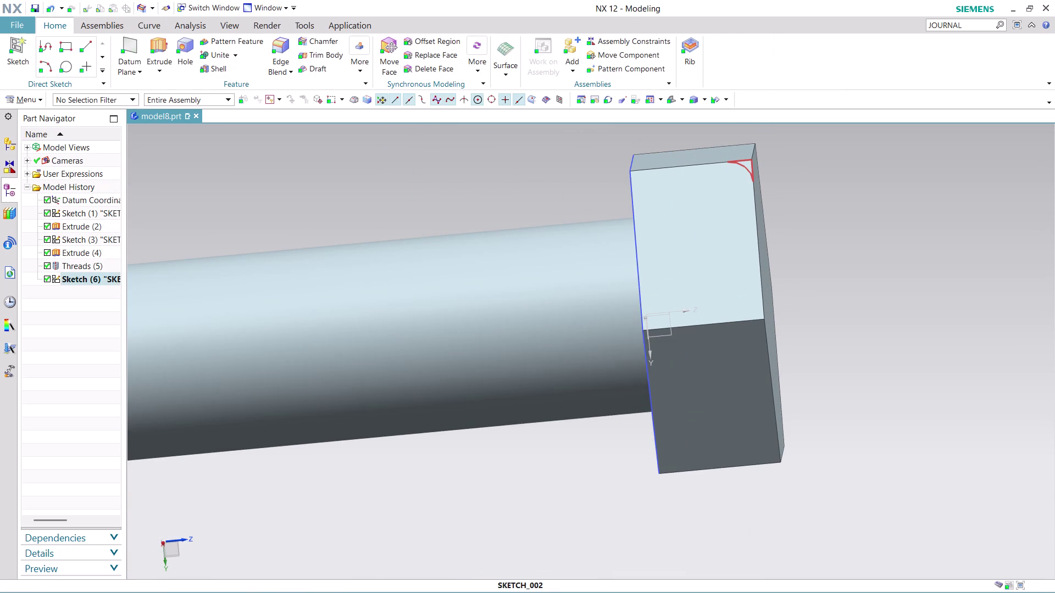
click(156, 66)
click(182, 98)
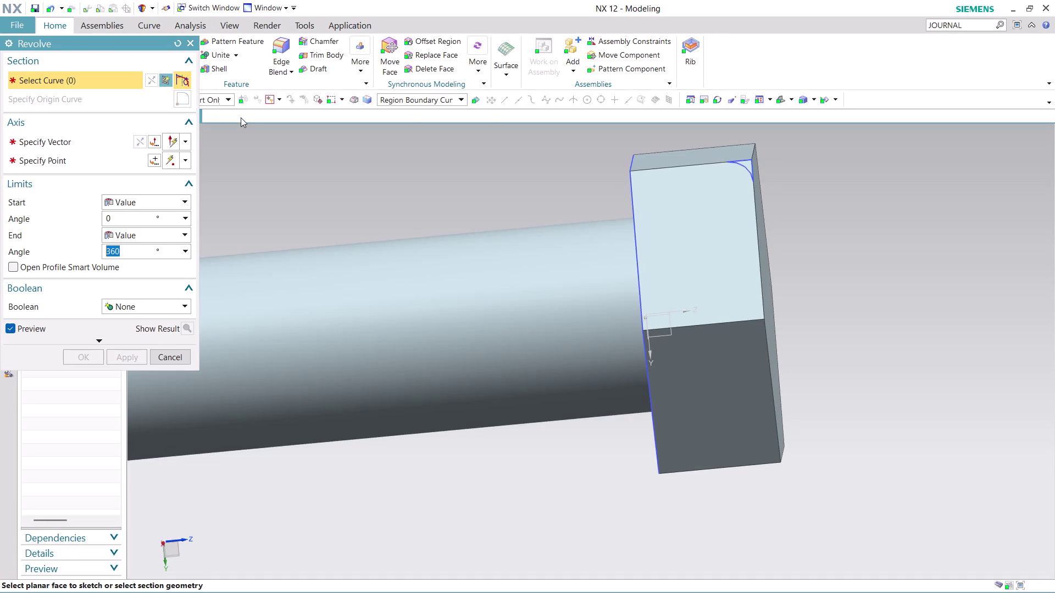
Set the revolve Boolean to Subtract, picking the bolt body and corner arc section.
click(183, 308)
click(157, 344)
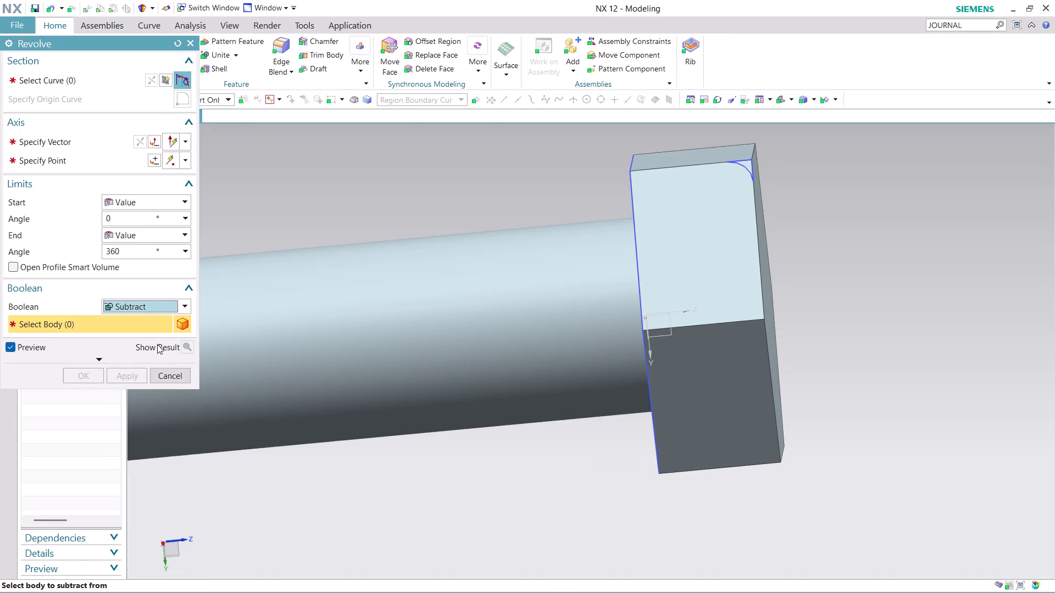
click(666, 270)
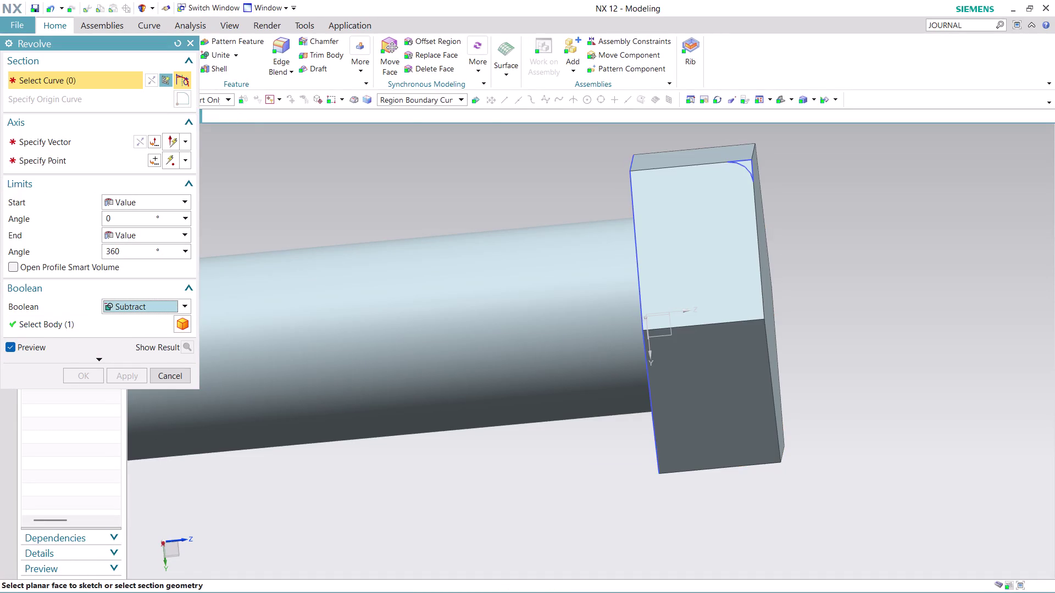
scroll(up, 3)
scroll(up, 3)
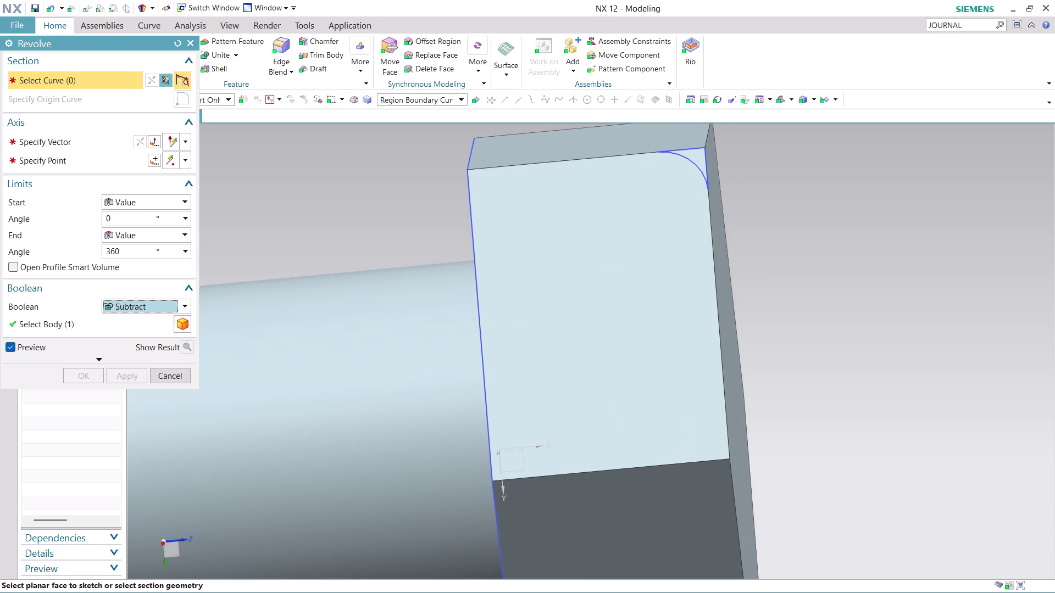
click(696, 157)
Align the revolve axis vector with the bolt's length.
scroll(down, 3)
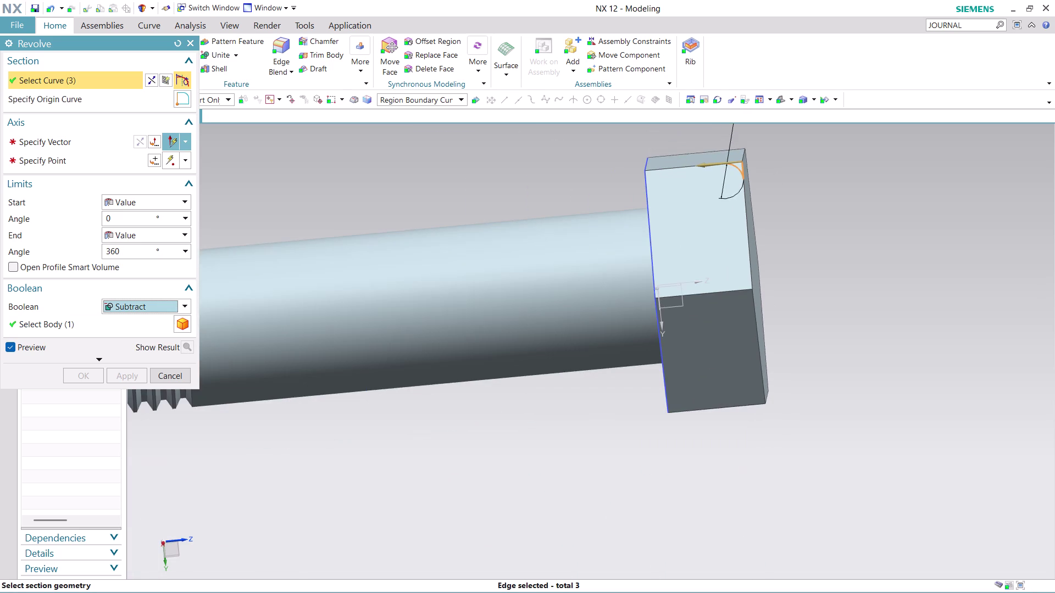
scroll(down, 3)
middle_drag(799, 162, 754, 184)
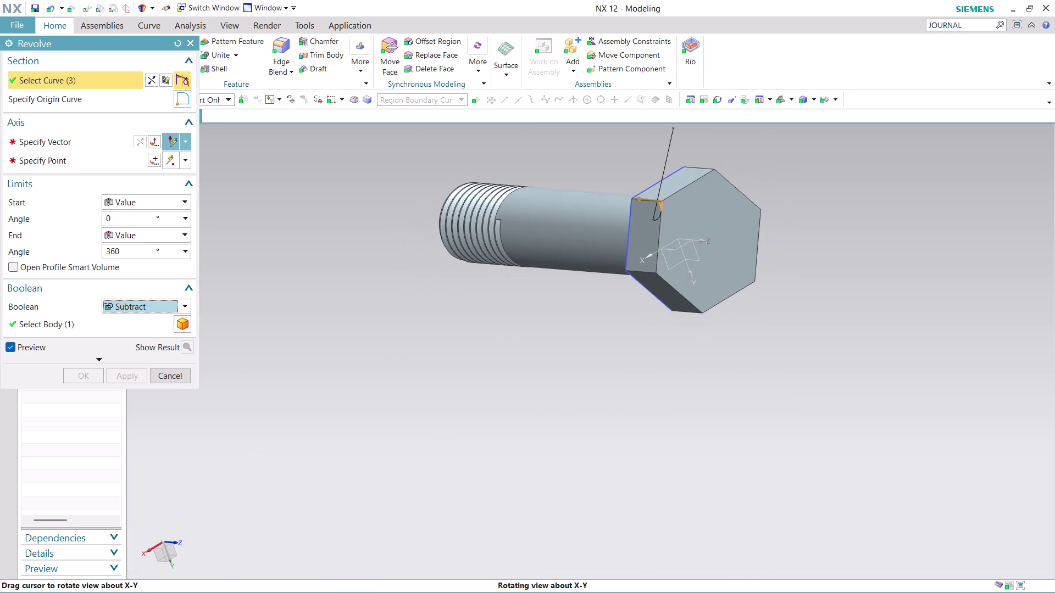
middle_drag(754, 183, 741, 181)
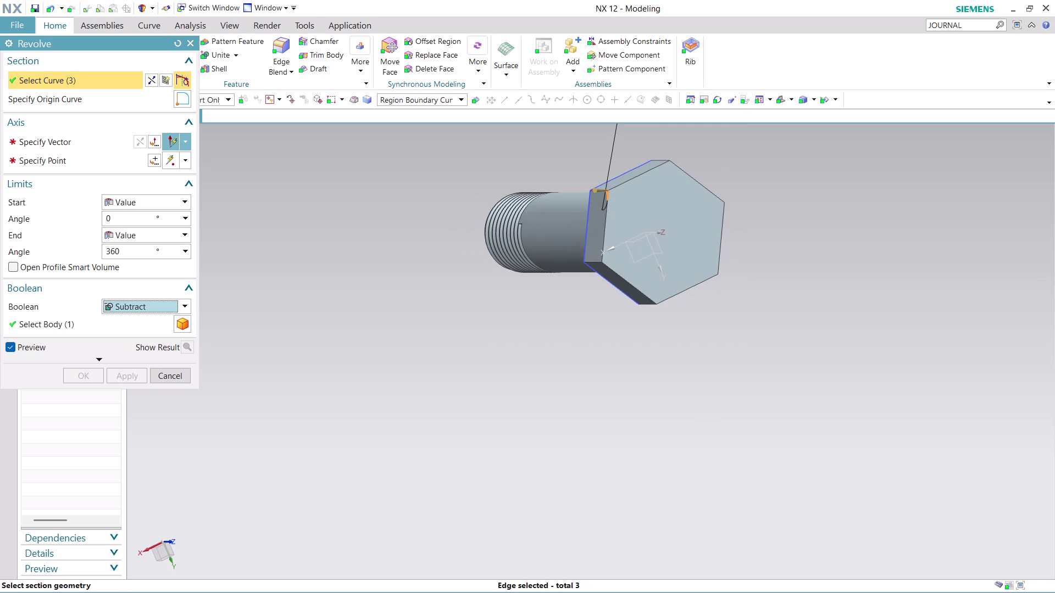
click(56, 156)
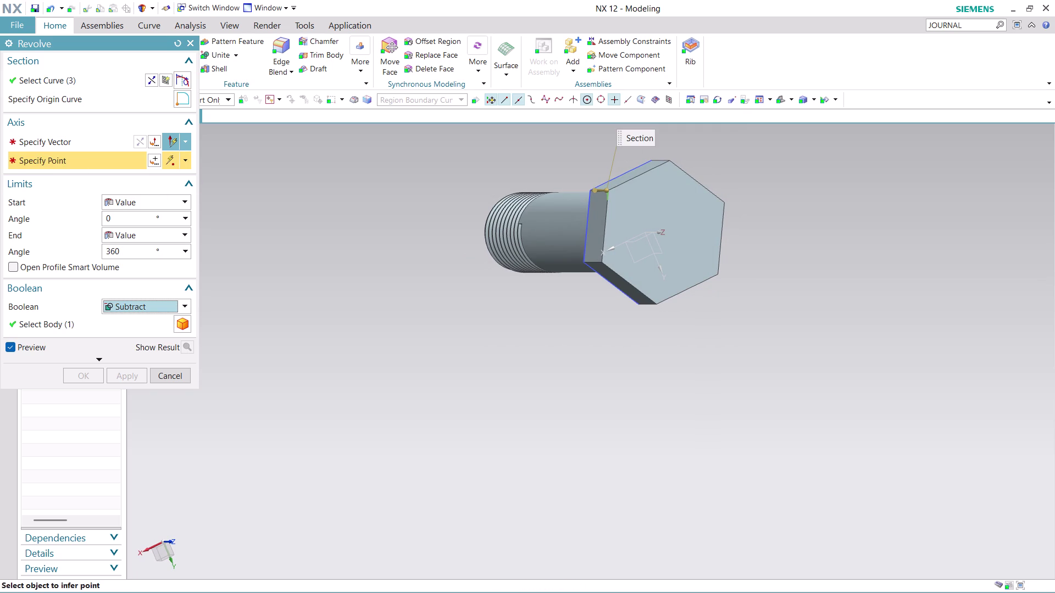
scroll(up, 3)
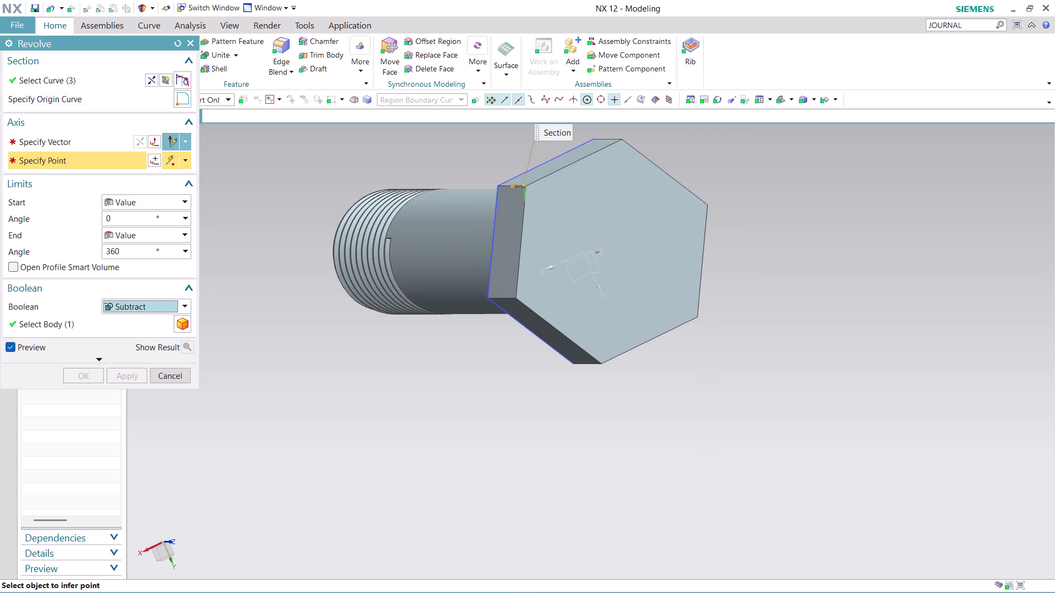
middle_drag(731, 240, 755, 251)
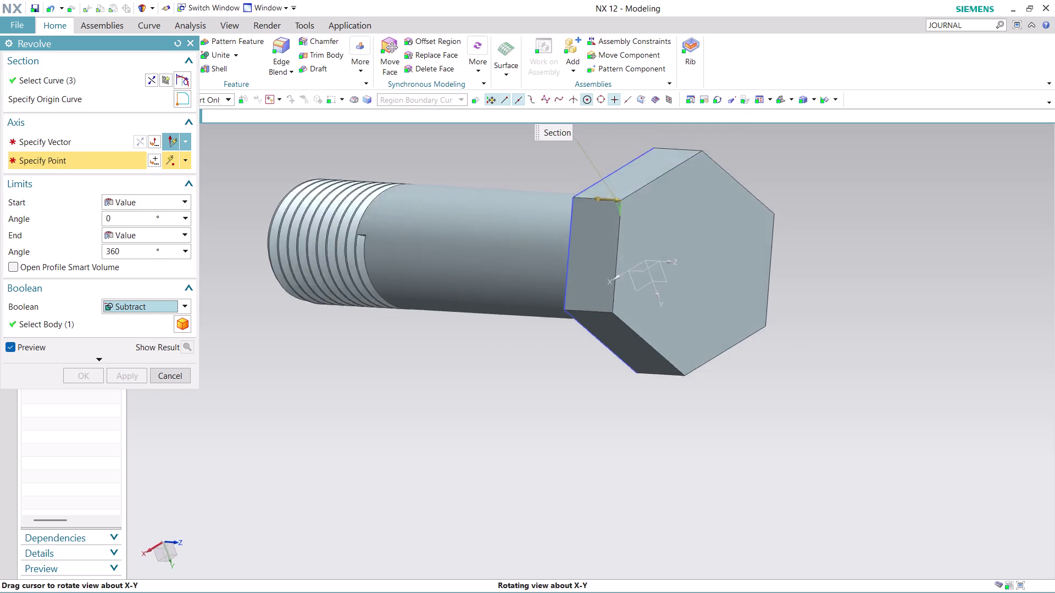
middle_drag(755, 251, 774, 259)
scroll(up, 3)
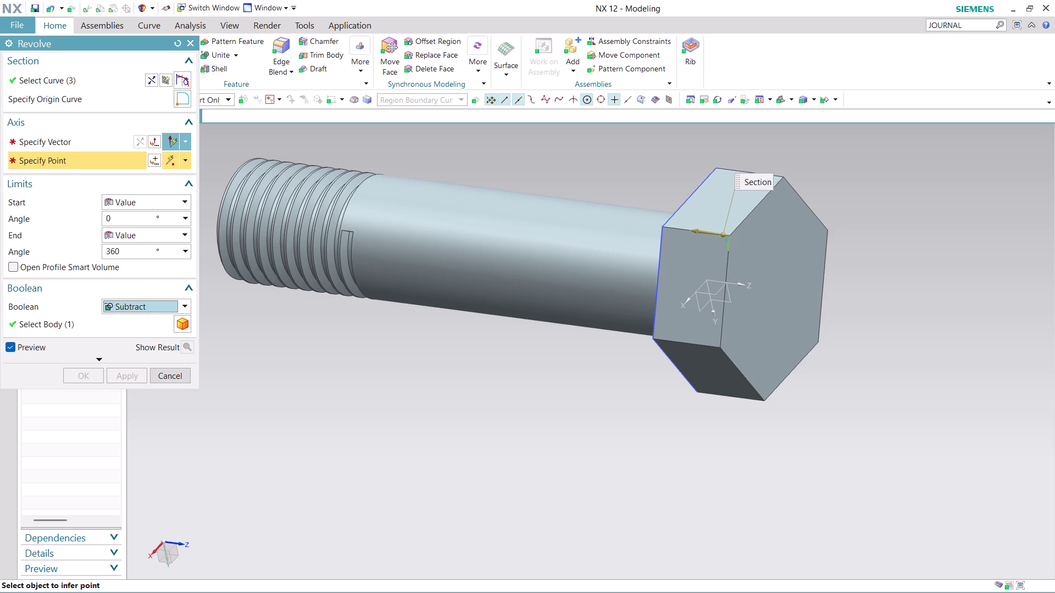
click(58, 135)
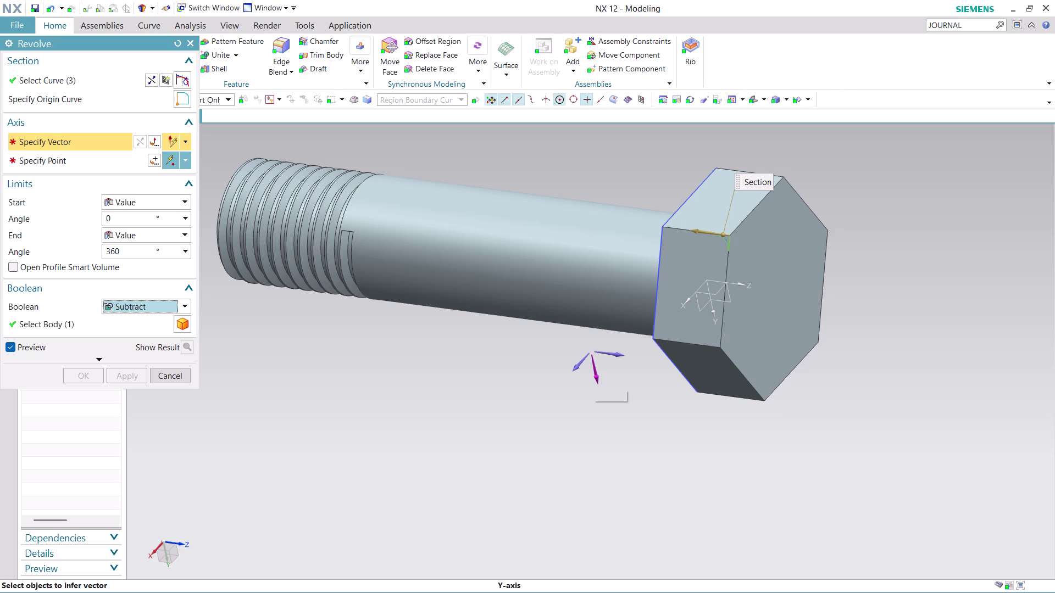
click(611, 353)
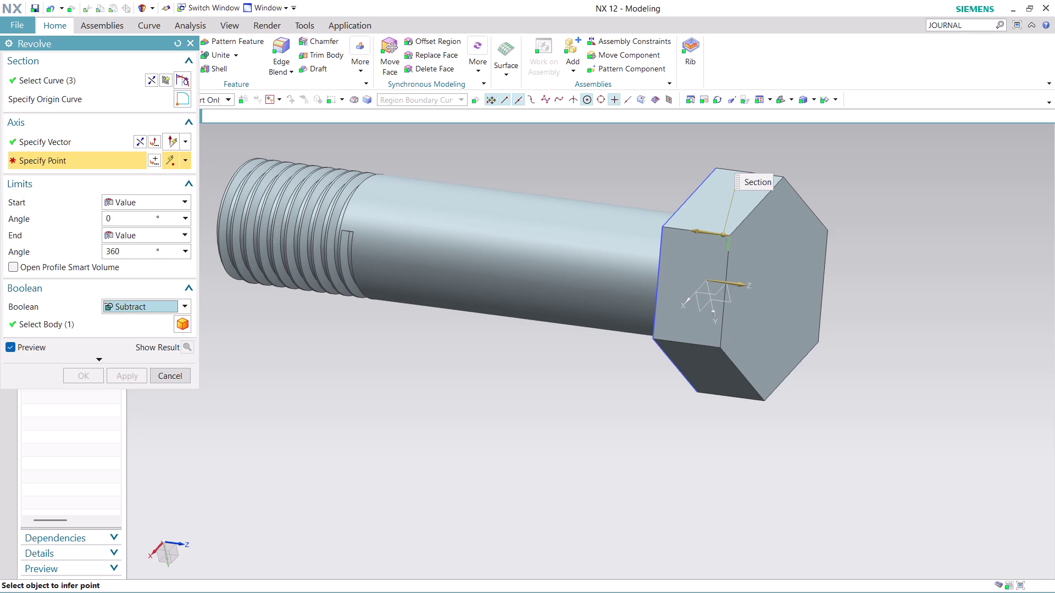
Place the axis point at the head's centre and apply the 360° subtract revolve.
middle_drag(843, 278, 869, 289)
middle_click(869, 289)
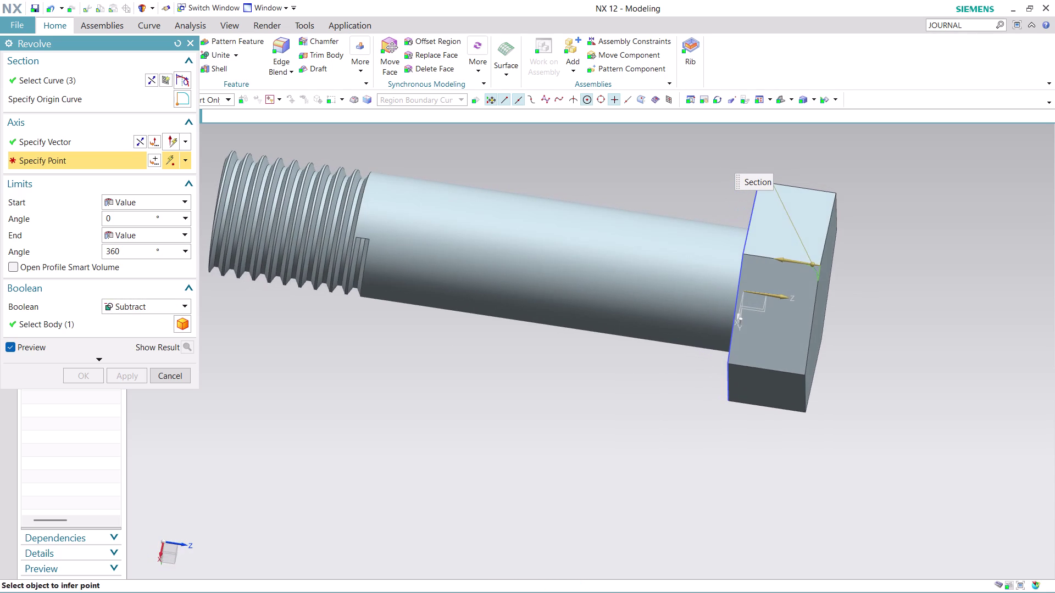
click(745, 291)
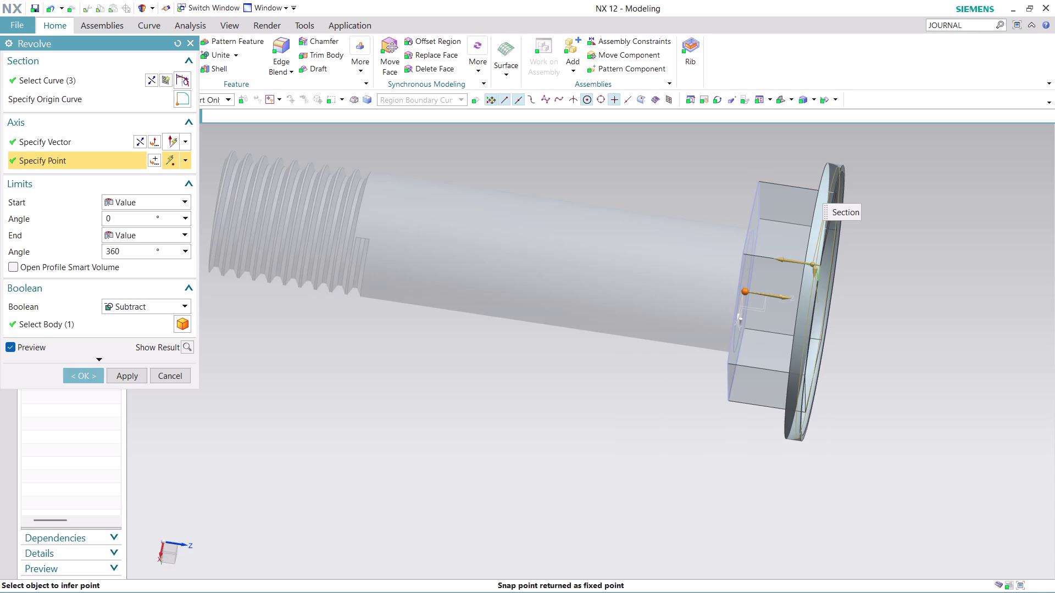
click(124, 375)
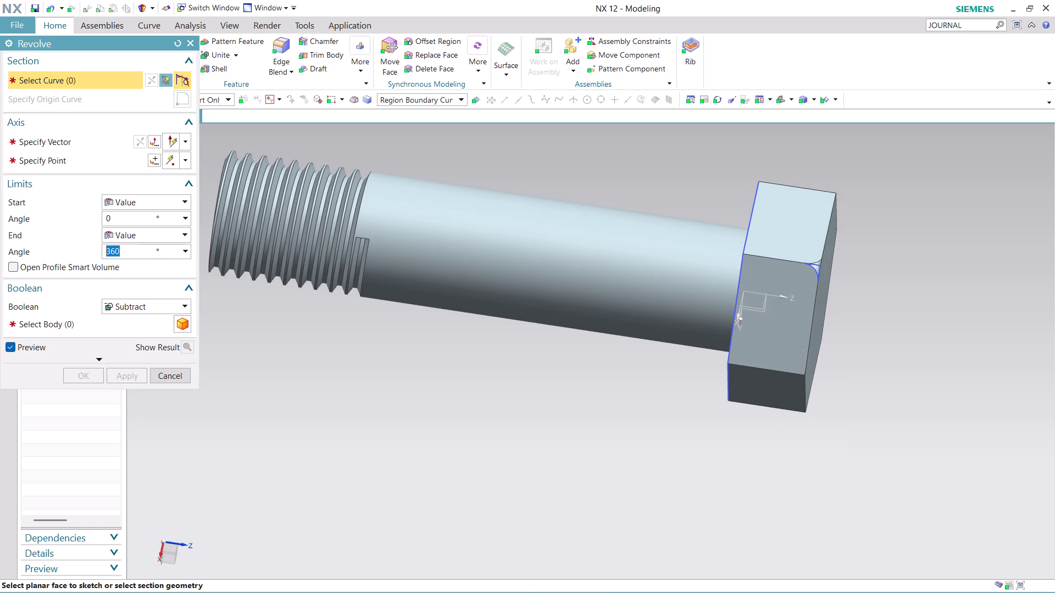
Orbit around the hex head to examine the cut corner.
middle_drag(839, 363, 766, 324)
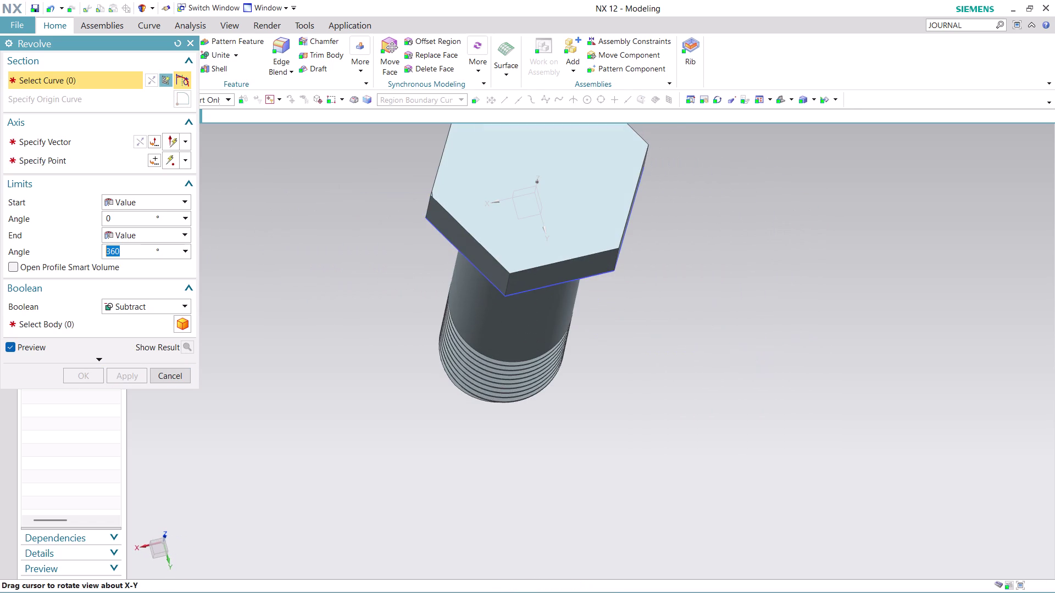
scroll(down, 3)
scroll(up, 3)
middle_drag(672, 168, 711, 218)
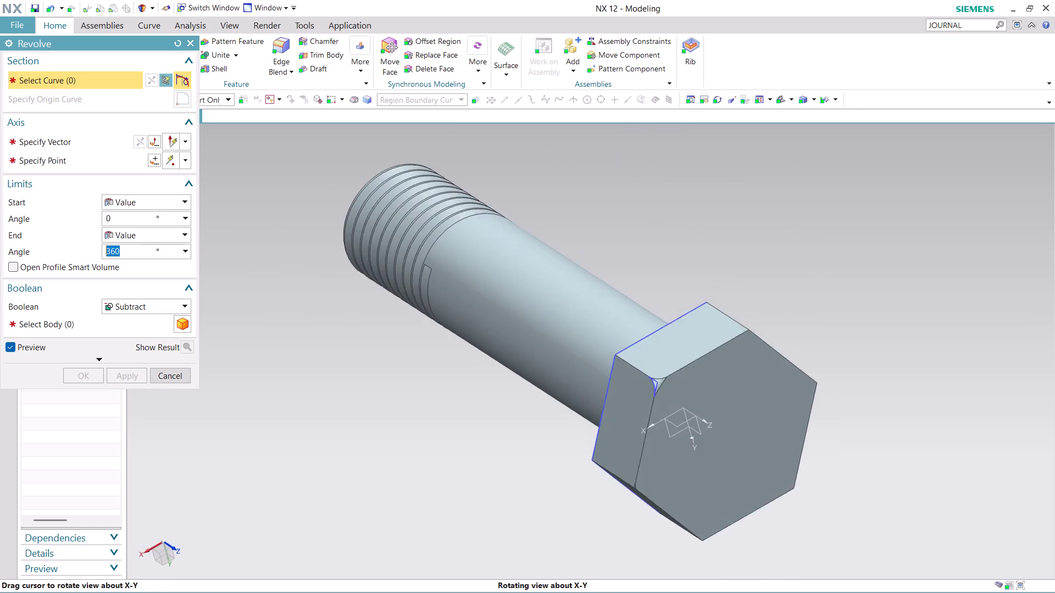
middle_drag(710, 218, 714, 223)
scroll(up, 3)
middle_drag(772, 346, 770, 323)
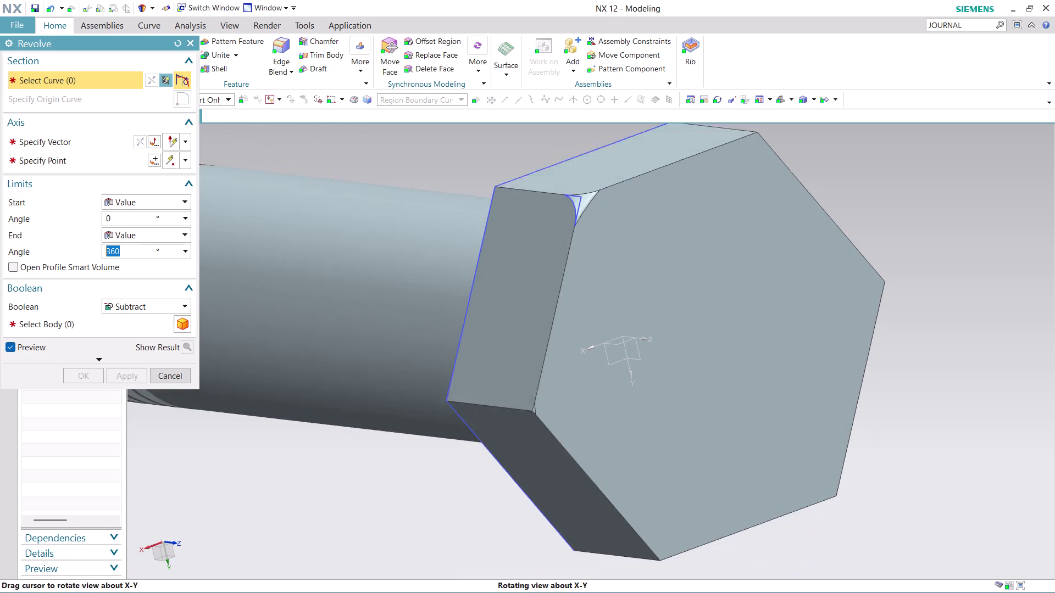
middle_drag(770, 322, 756, 330)
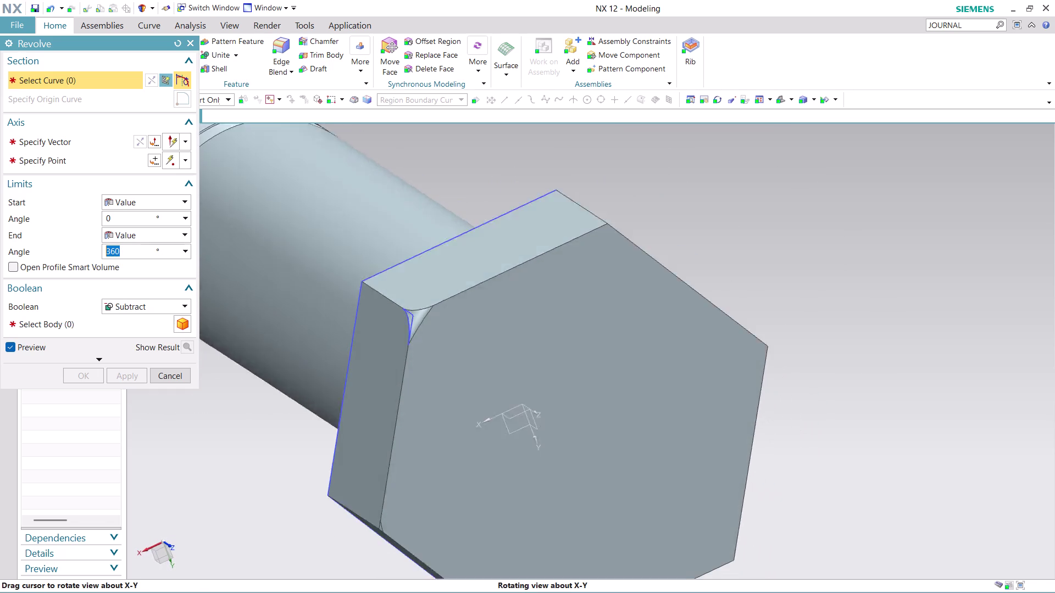
middle_drag(757, 330, 757, 323)
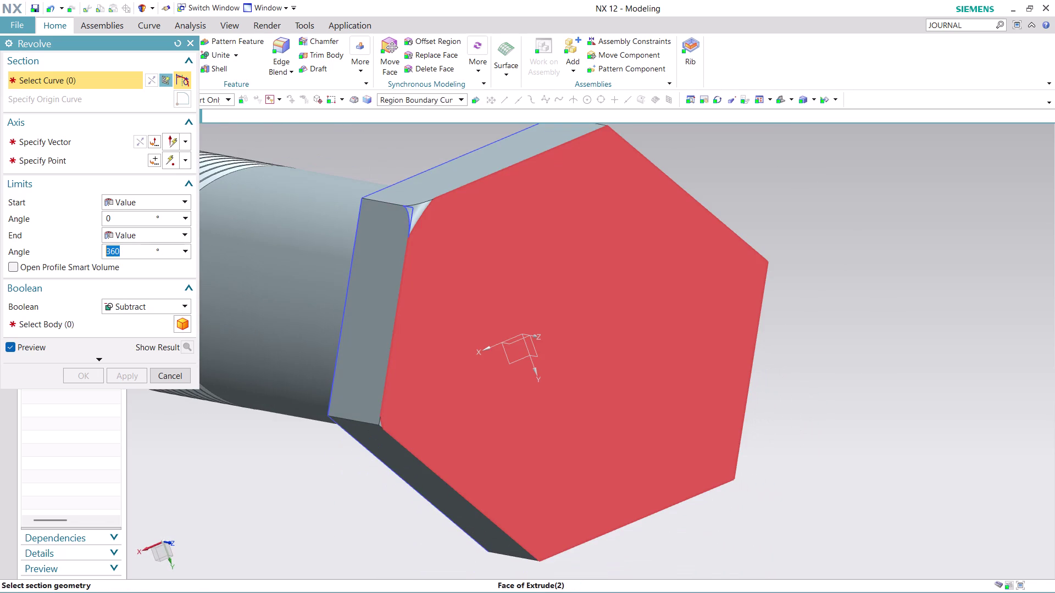
scroll(down, 3)
View the bolt overall and end-on, then undo out of the revolve settings.
middle_drag(703, 186, 712, 193)
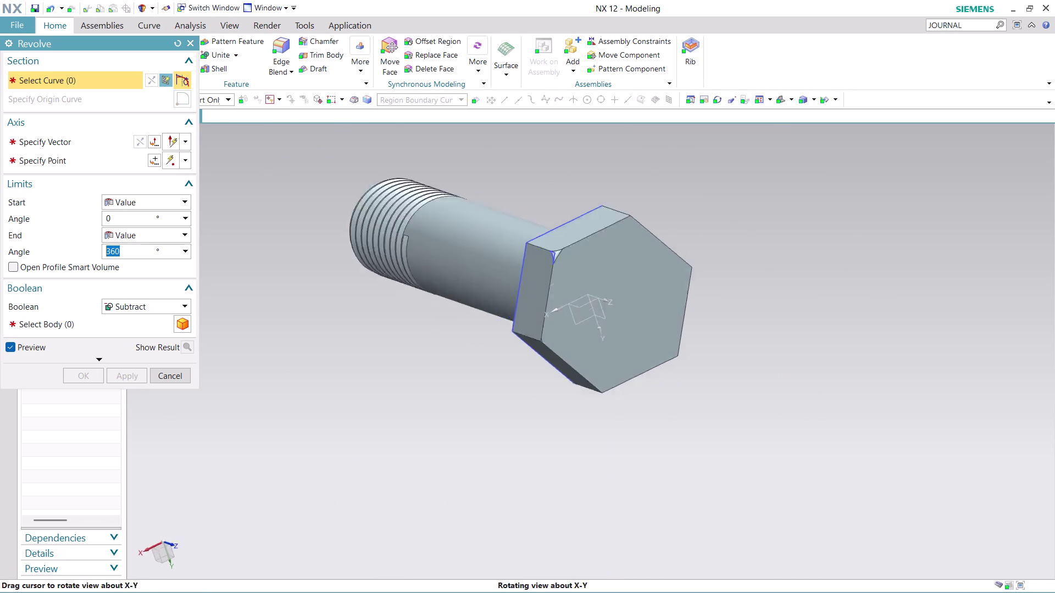
middle_drag(712, 192, 726, 210)
scroll(up, 3)
scroll(up, 3)
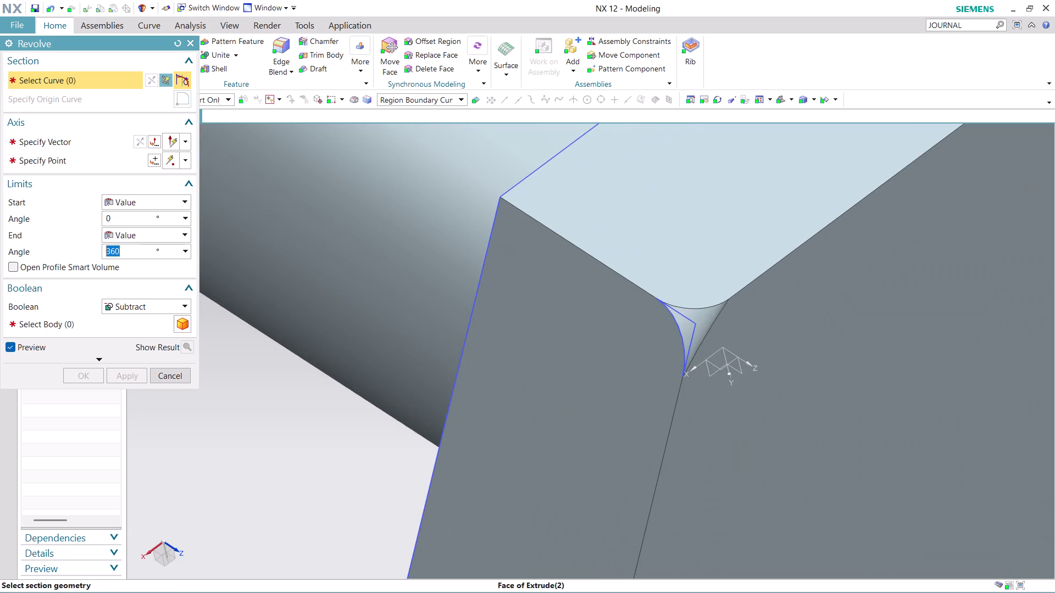
scroll(down, 3)
scroll(down, 3)
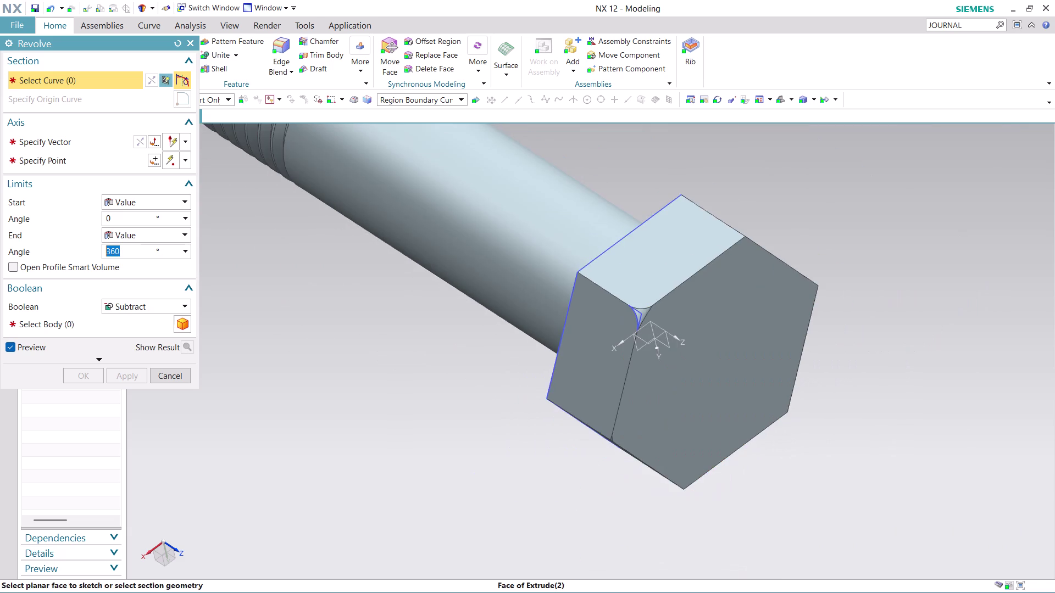
scroll(down, 3)
middle_drag(918, 359, 885, 331)
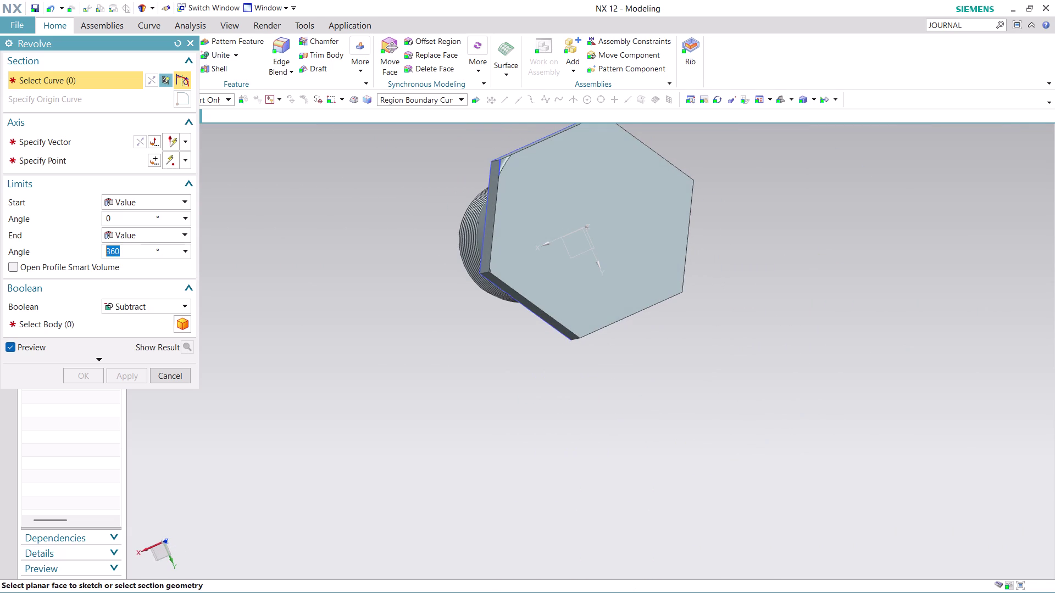
key(ctrl+z)
key(ctrl+z)
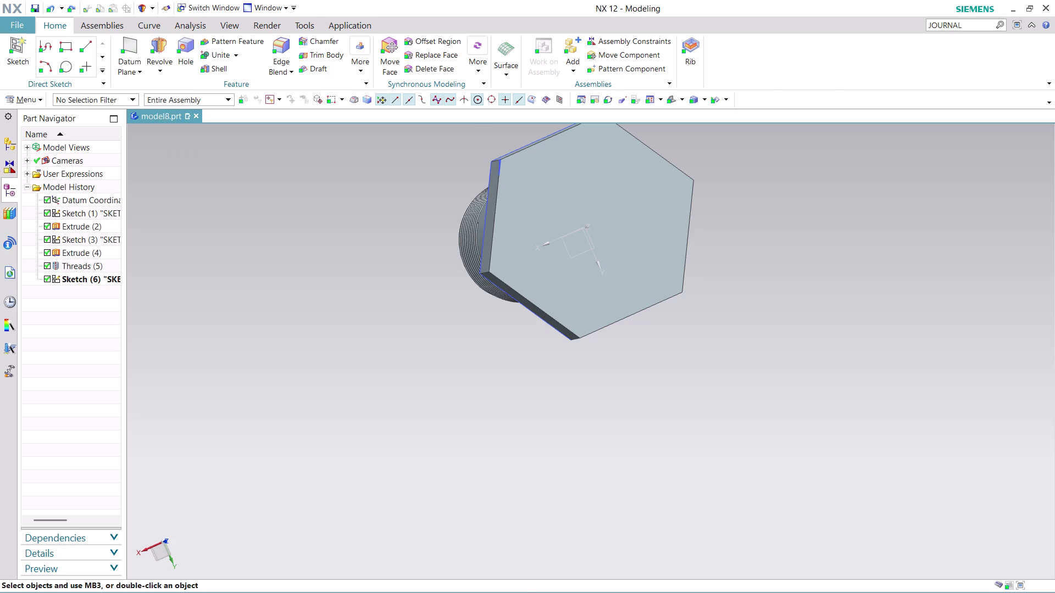
Reopen the Revolve tool, preset to subtract over 0–360°.
middle_drag(796, 215, 831, 234)
scroll(up, 3)
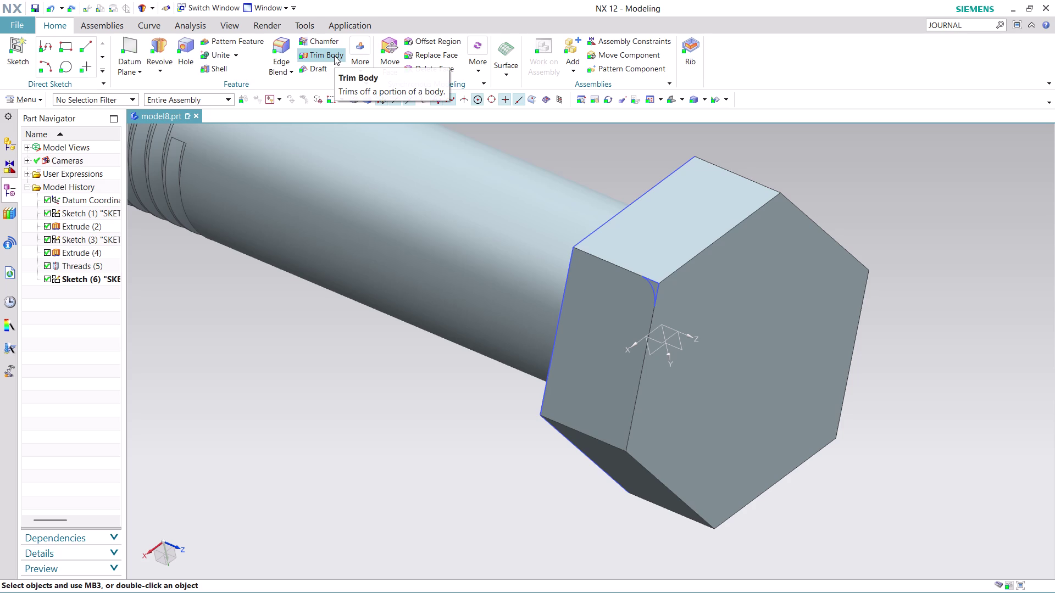
click(154, 71)
click(179, 101)
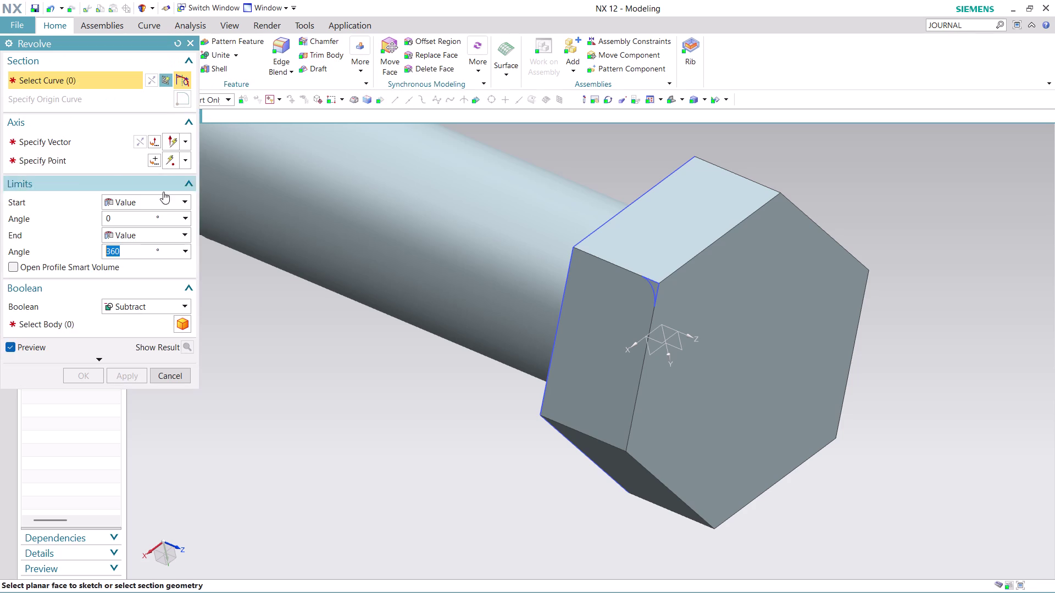
Select the corner arc sketch, restart Revolve, and reselect the three corner-profile curves.
click(657, 287)
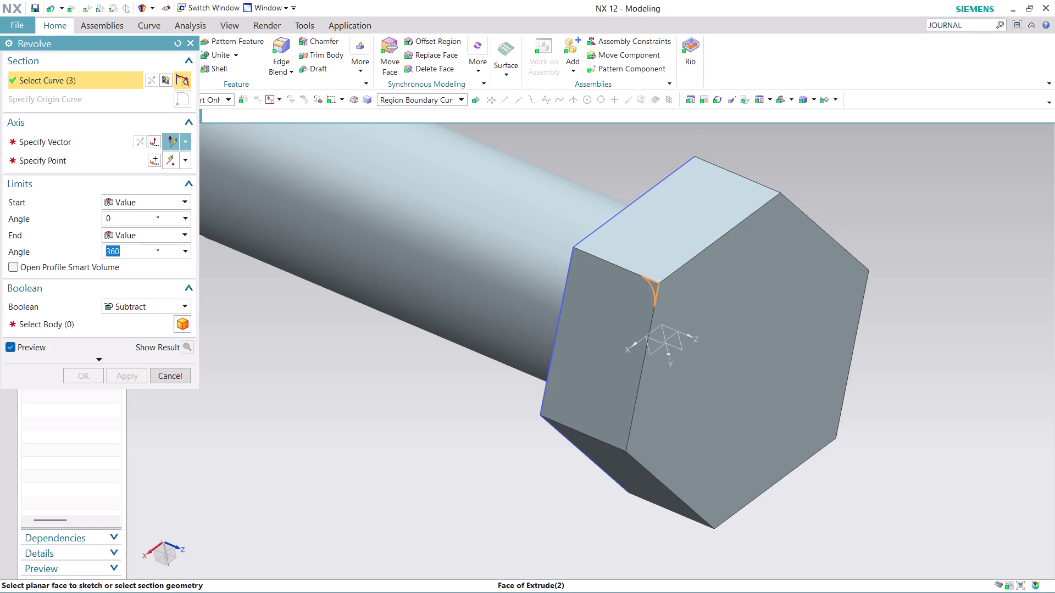
key(Escape)
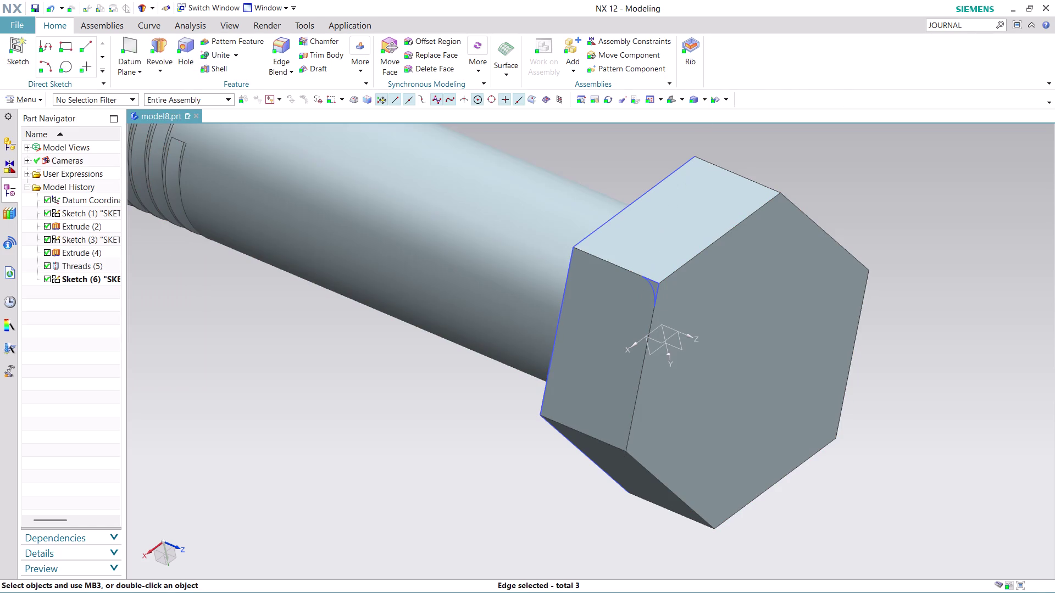
click(160, 43)
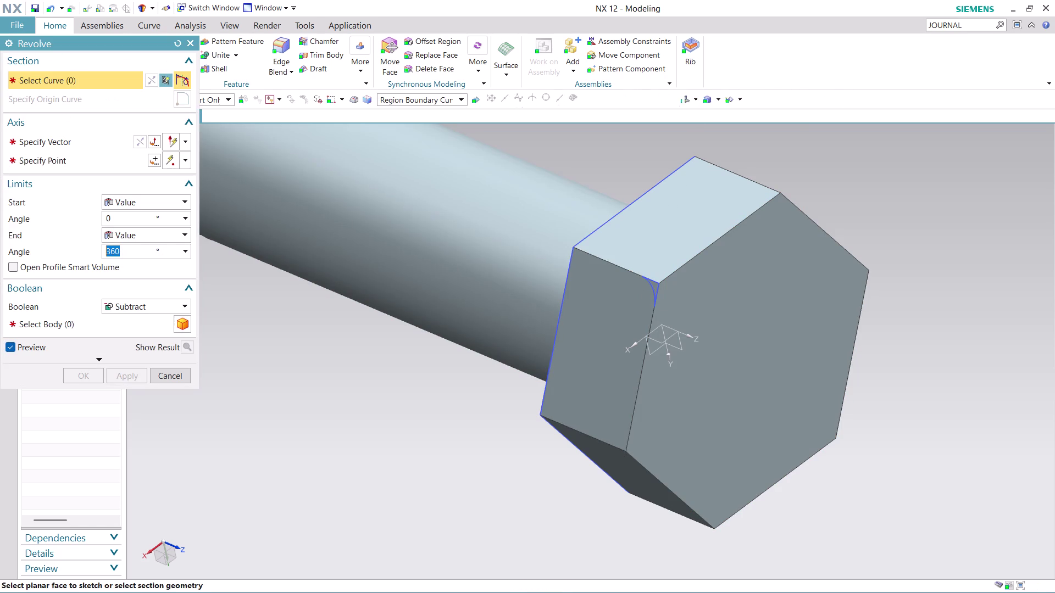
scroll(up, 3)
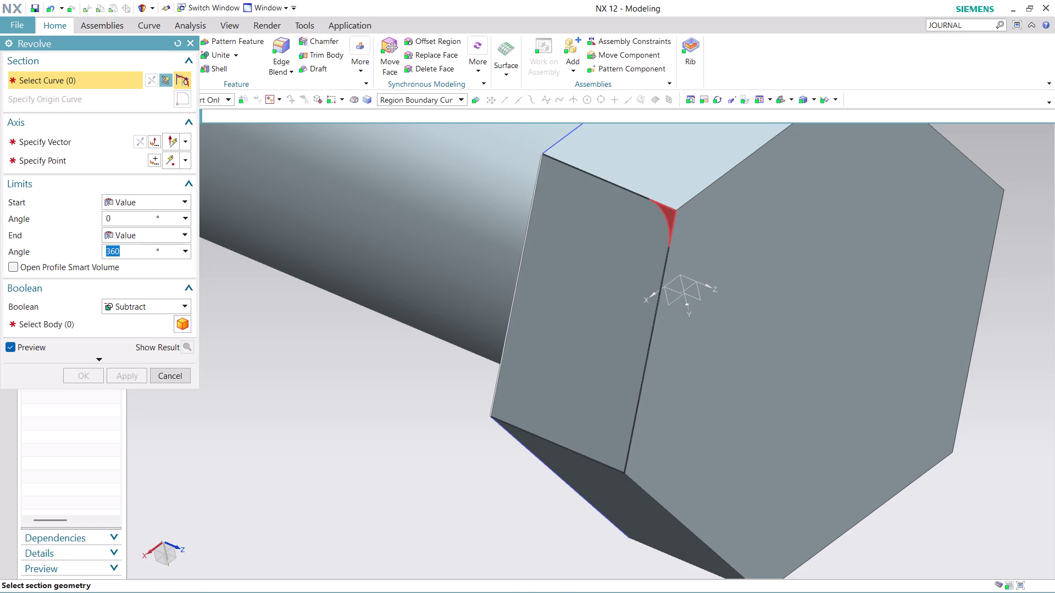
click(669, 219)
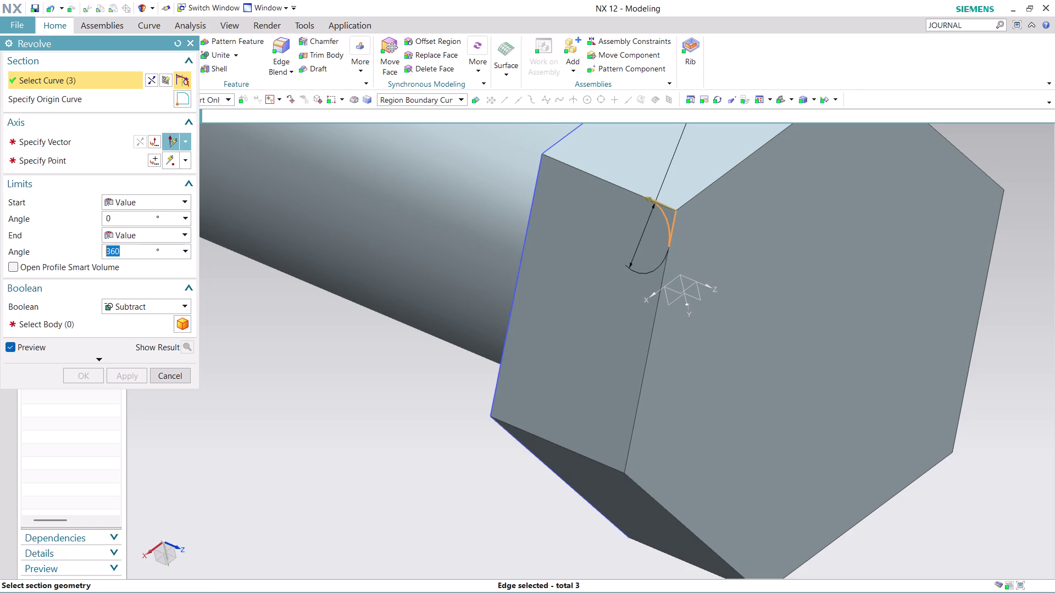
middle_drag(417, 376, 440, 382)
Restart Revolve and pick the corner arc profile again.
scroll(up, 3)
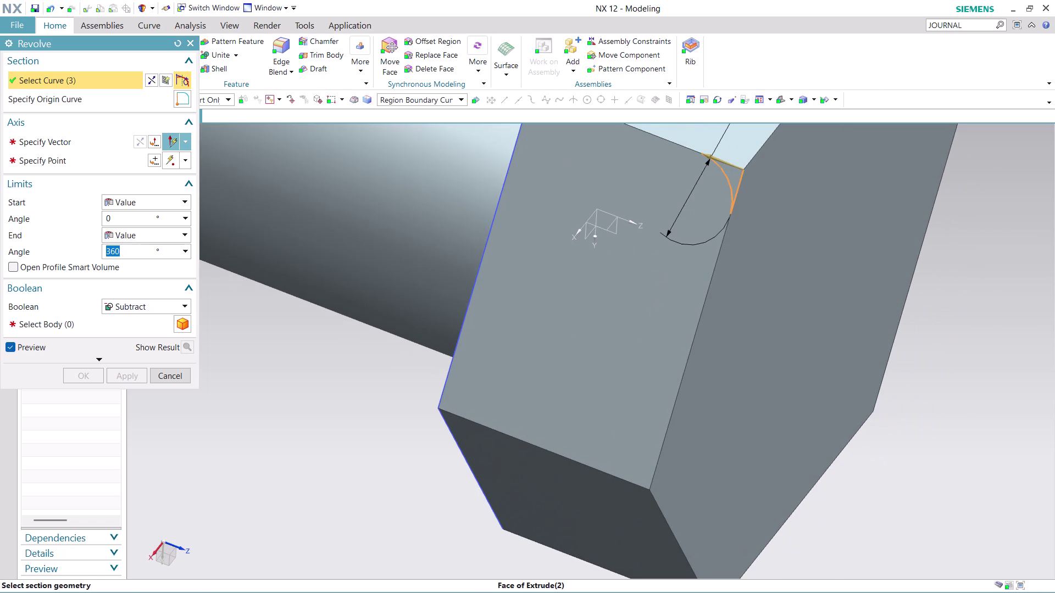
key(Escape)
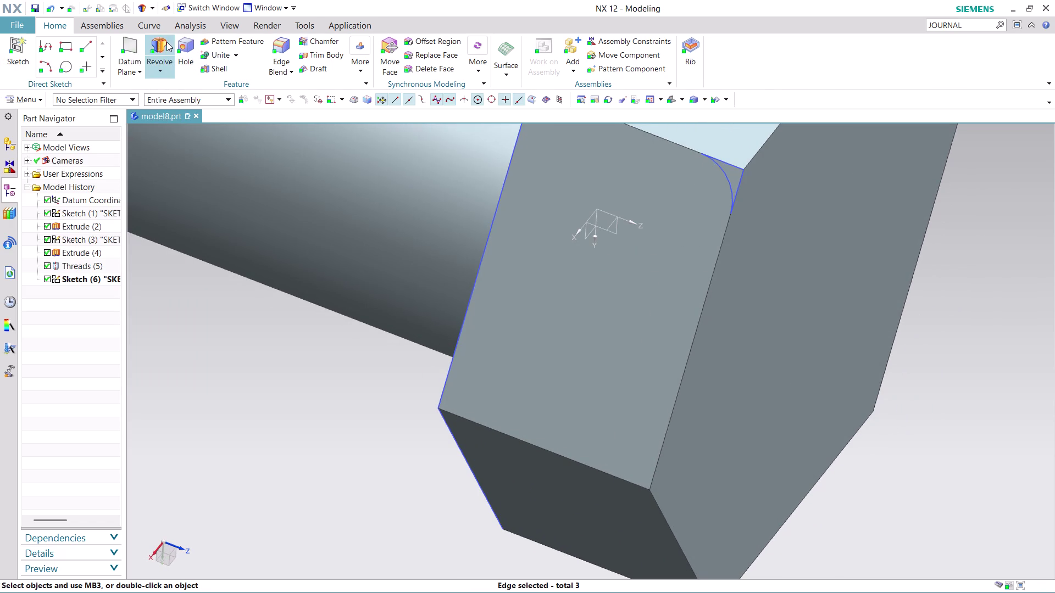
click(166, 42)
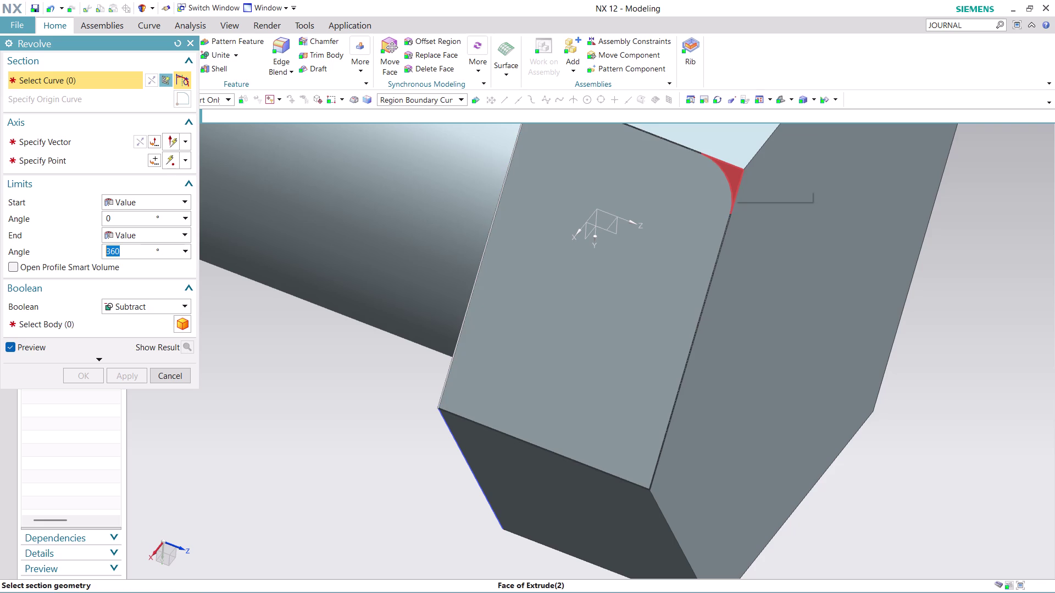
scroll(up, 3)
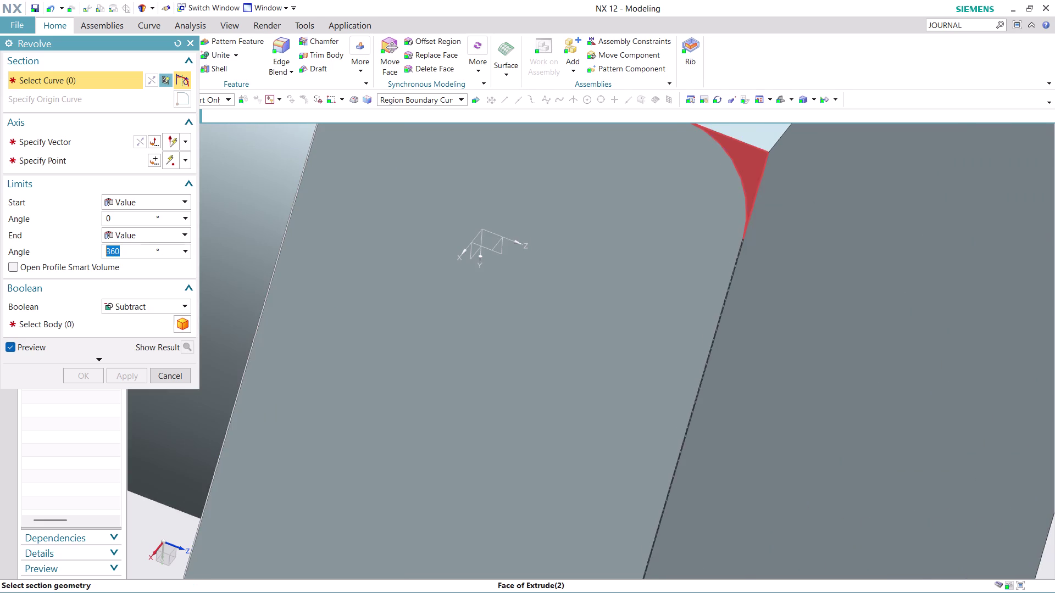
click(746, 161)
scroll(down, 3)
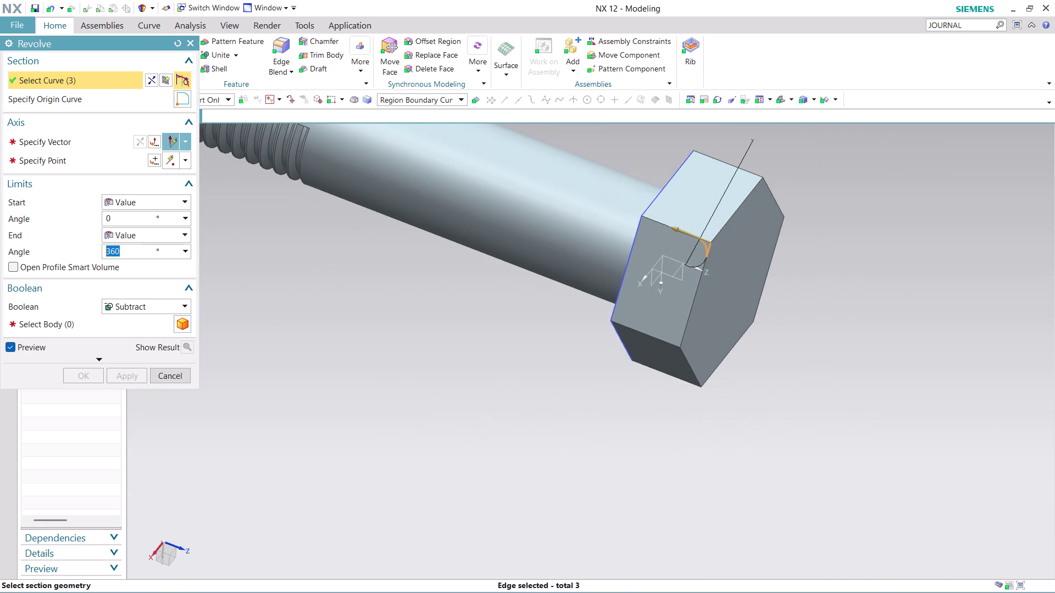
Choose the bolt as the body and set the axis direction and head-centre point.
click(71, 324)
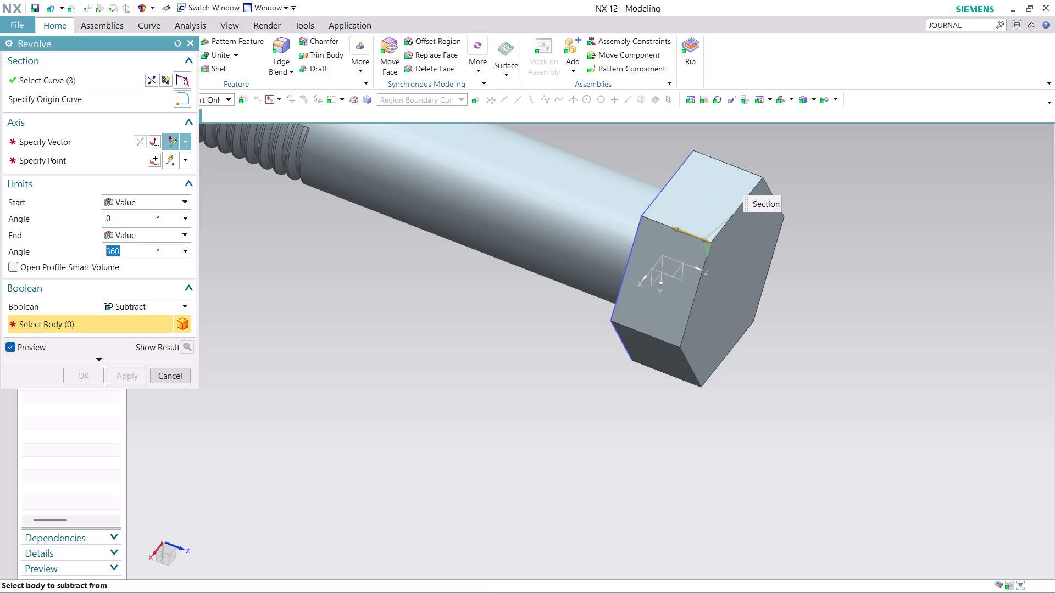
click(652, 262)
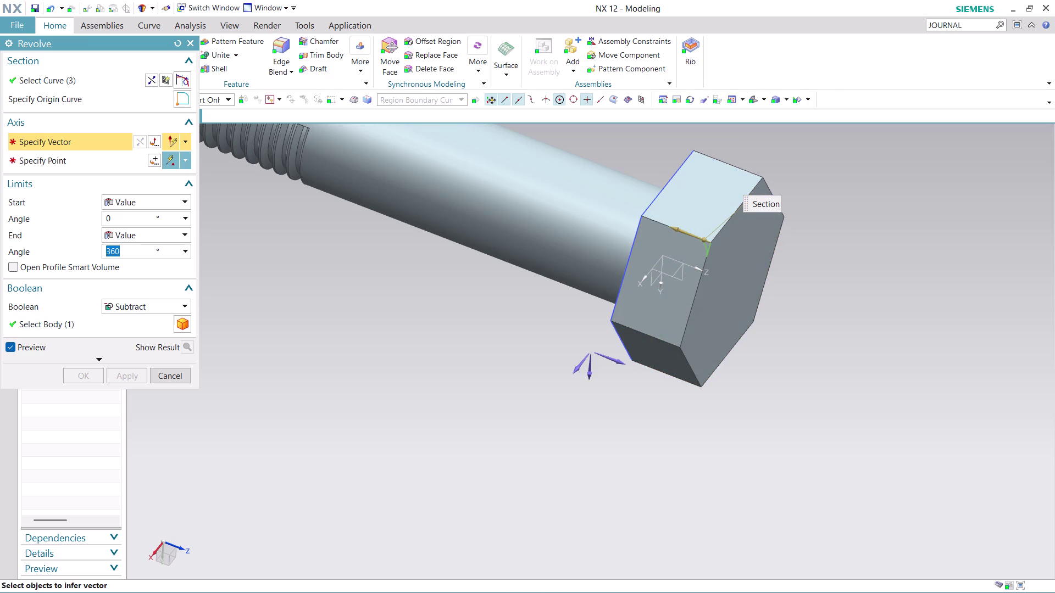
click(613, 365)
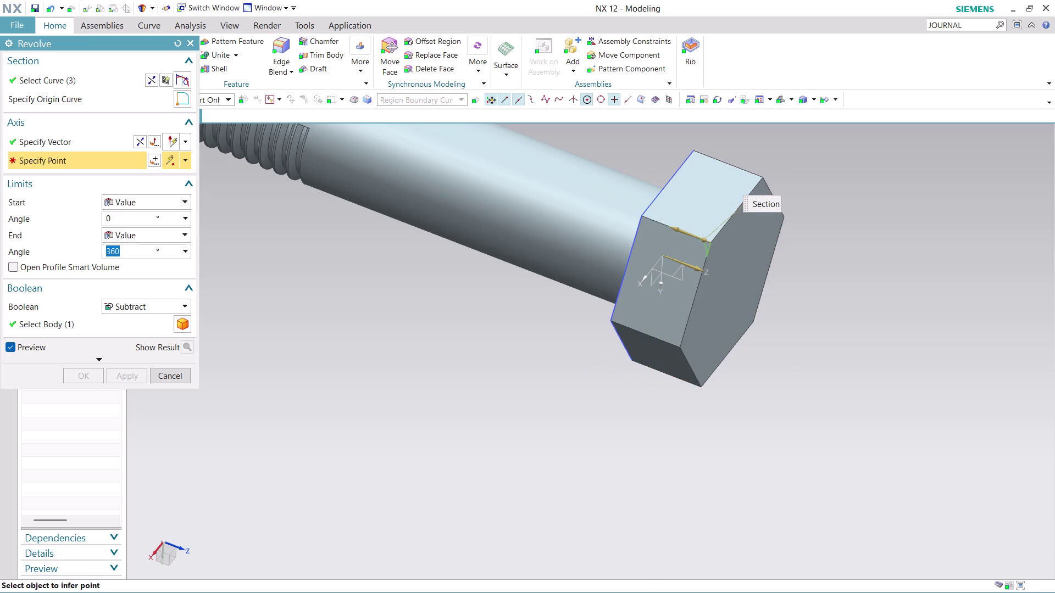
click(664, 256)
Orbit around the head to check the cut preview ring, then apply the revolve.
middle_drag(861, 330, 847, 313)
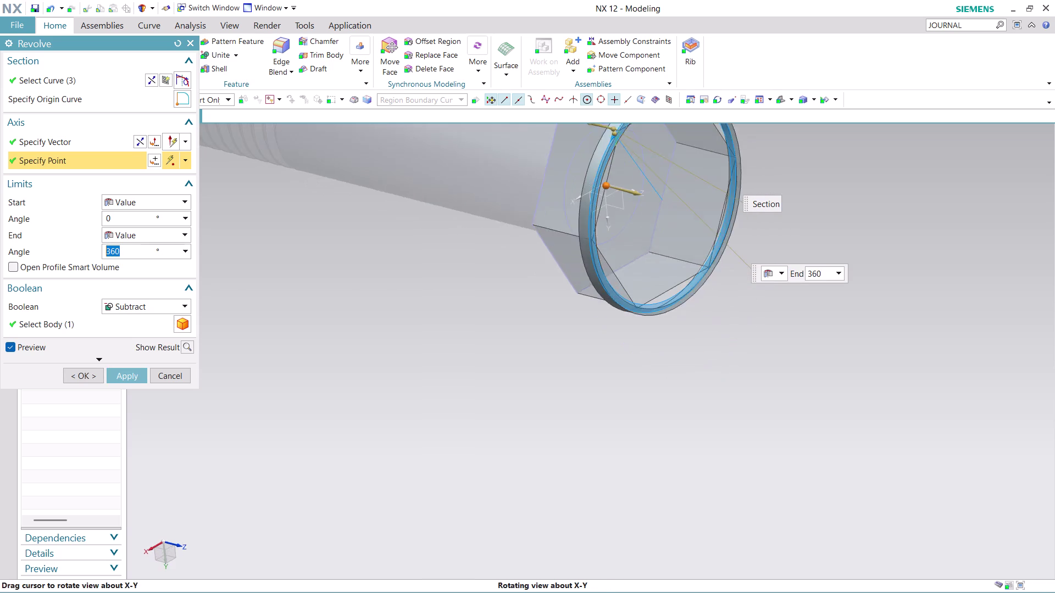
middle_drag(847, 313, 805, 319)
scroll(down, 3)
middle_drag(504, 349, 507, 318)
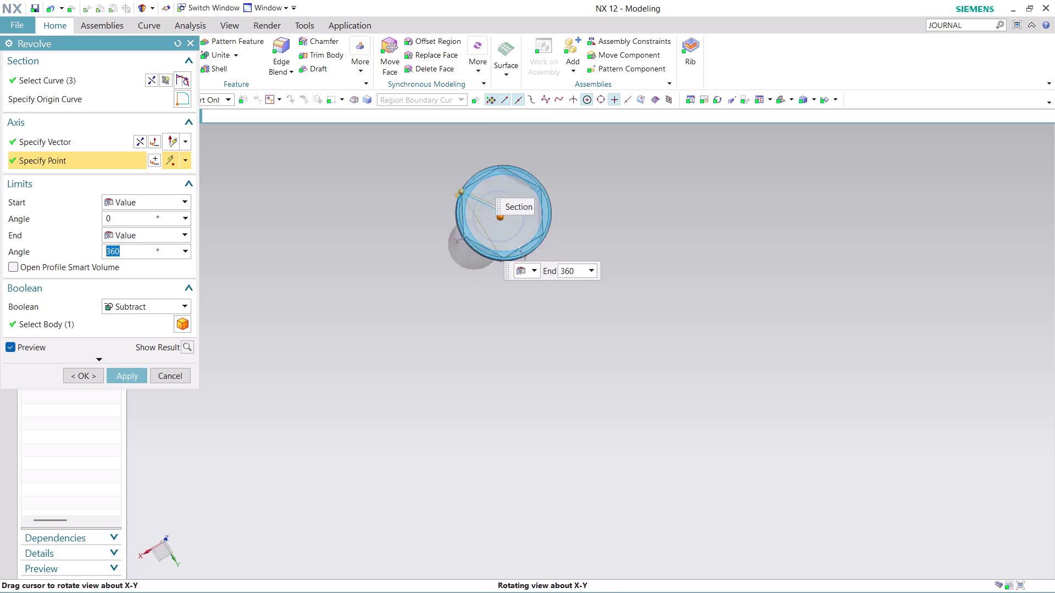
middle_drag(507, 318, 511, 301)
scroll(up, 3)
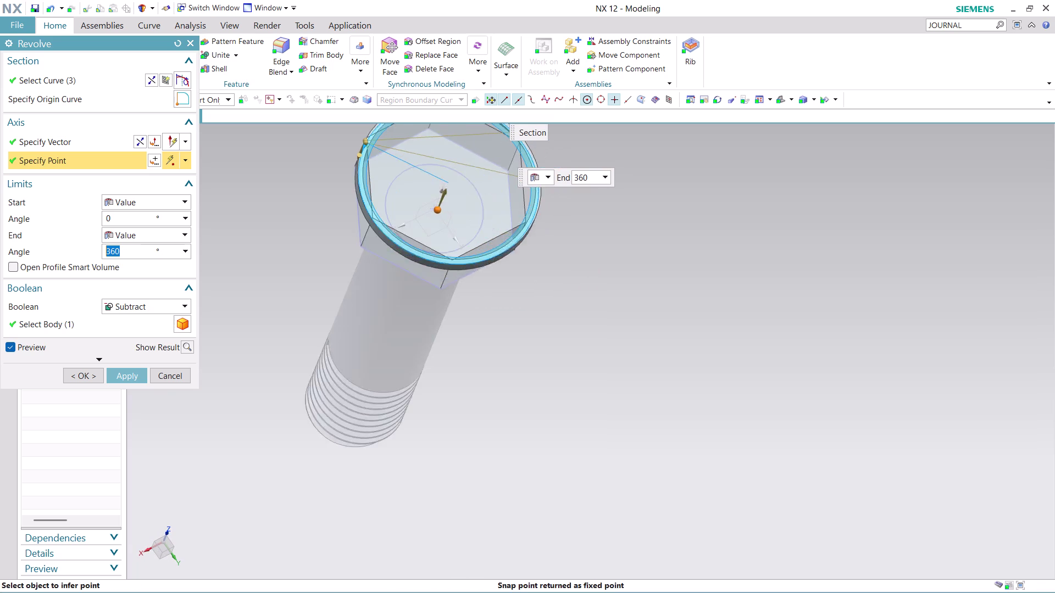
scroll(up, 3)
middle_drag(635, 320, 713, 393)
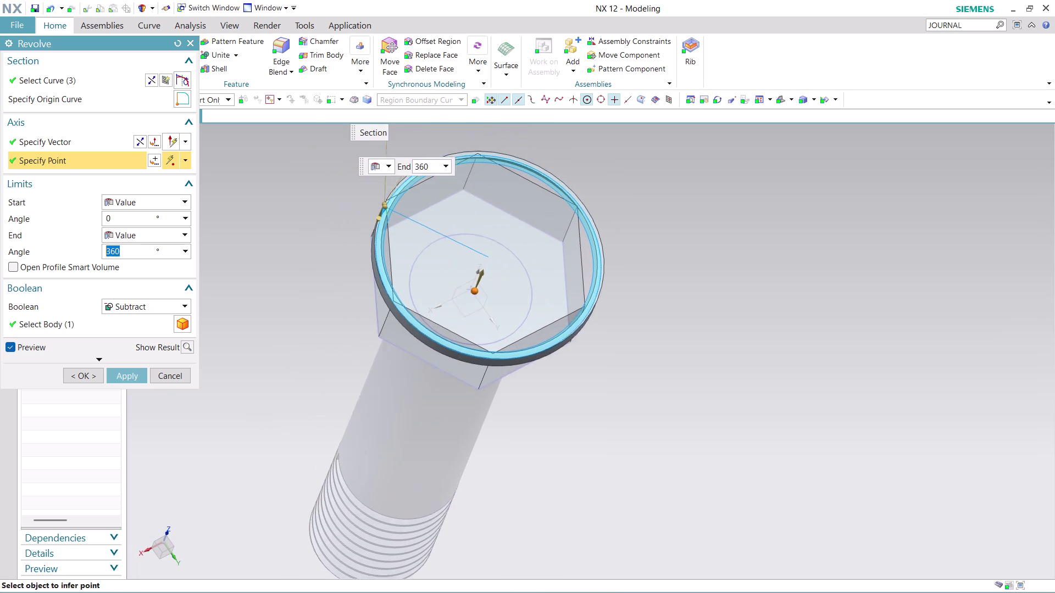
middle_drag(712, 393, 739, 409)
scroll(up, 3)
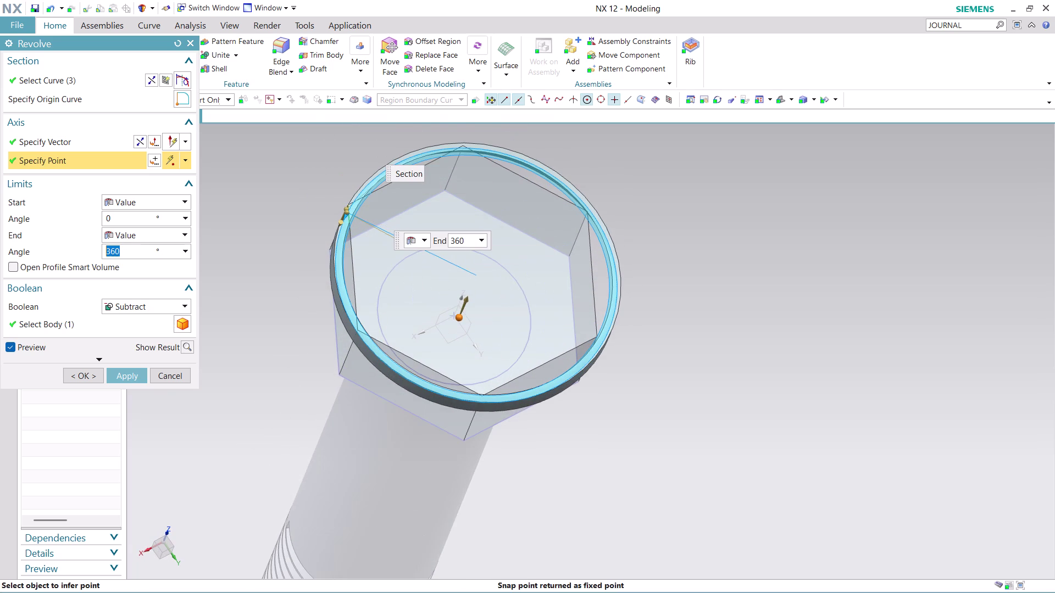
middle_drag(640, 326, 638, 342)
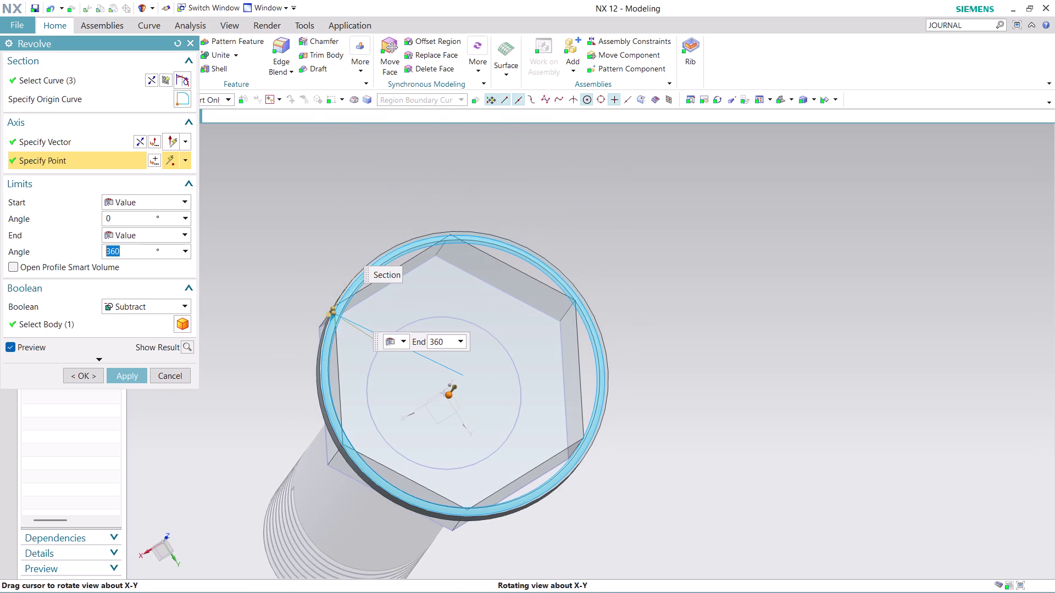
middle_drag(639, 342, 630, 348)
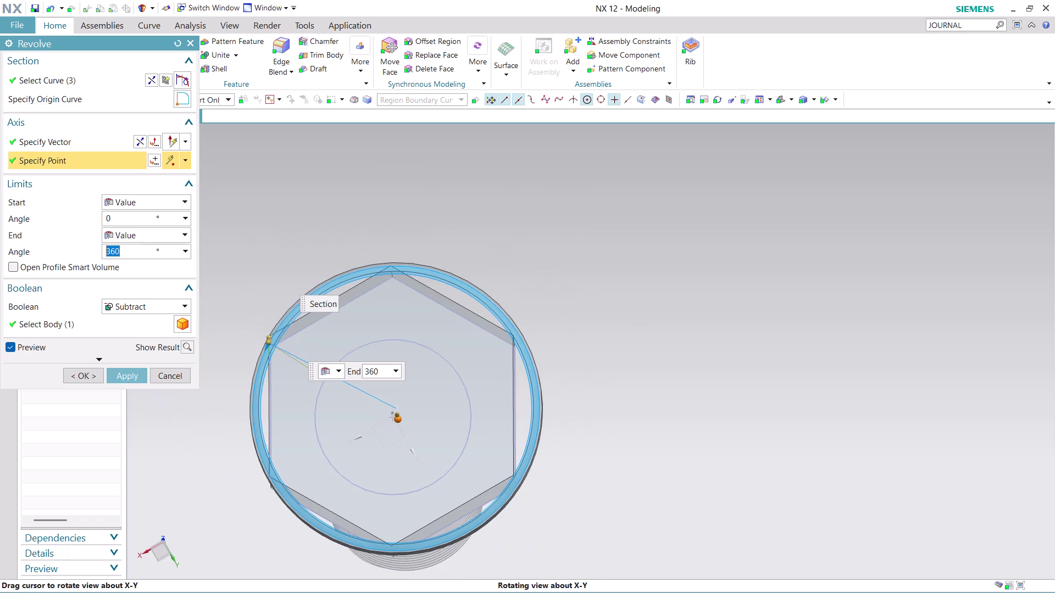
middle_drag(629, 349, 632, 353)
middle_click(633, 353)
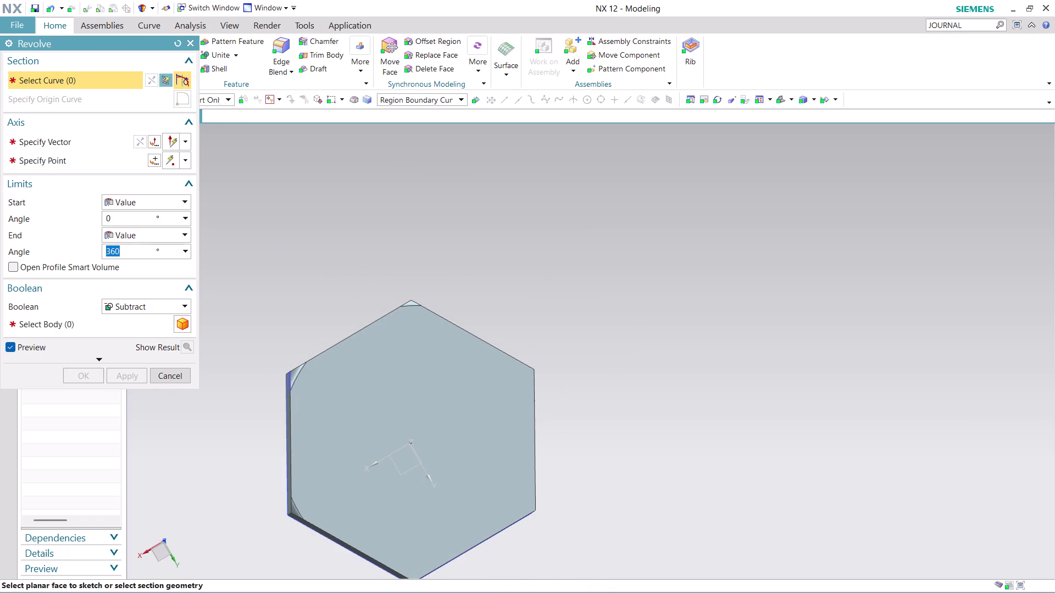
Undo the previous revolve and selection, then reopen Revolve.
scroll(down, 3)
scroll(down, 3)
scroll(up, 3)
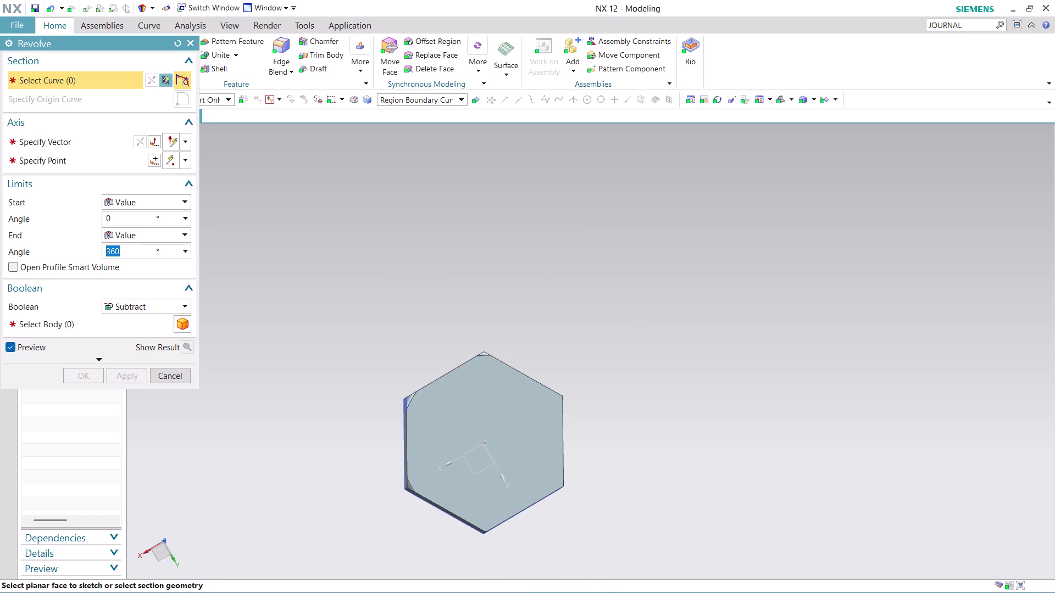
key(ctrl+z)
key(ctrl+z)
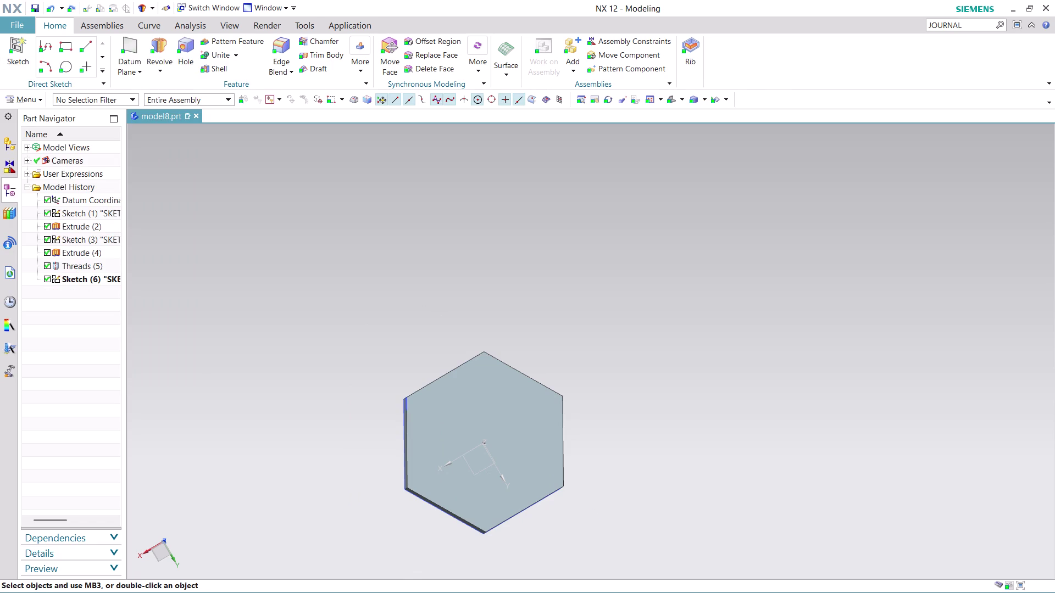
click(163, 48)
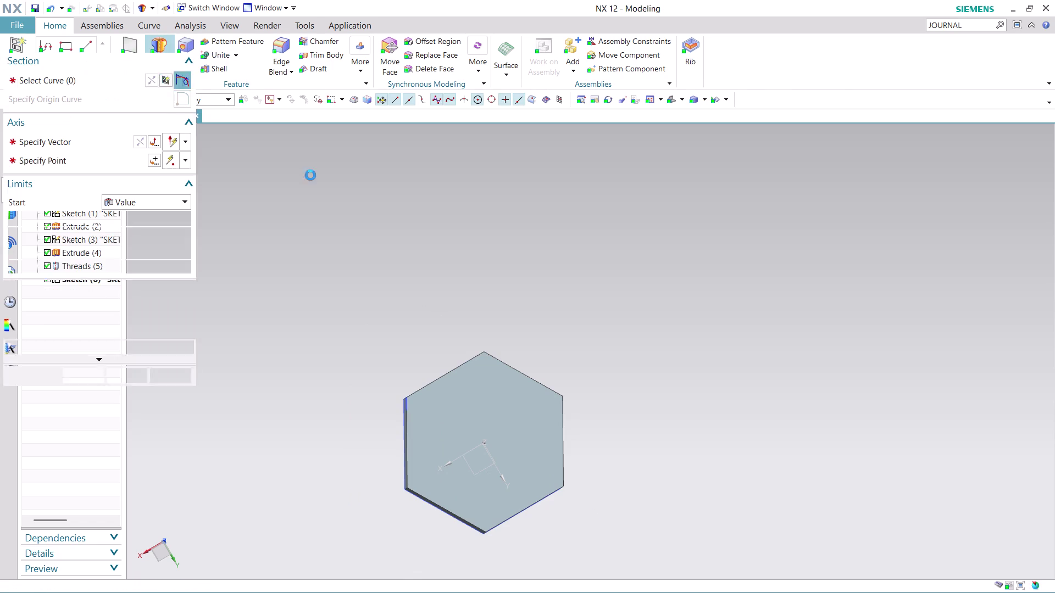
Select the corner arc profile as the section.
middle_drag(606, 499, 659, 499)
scroll(up, 3)
scroll(up, 3)
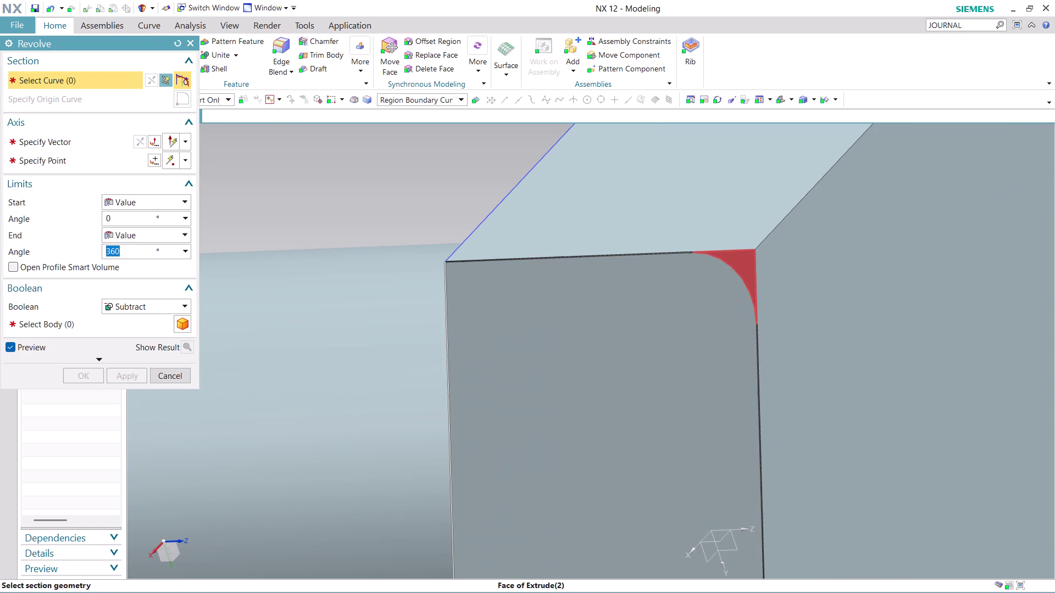
click(748, 269)
scroll(down, 3)
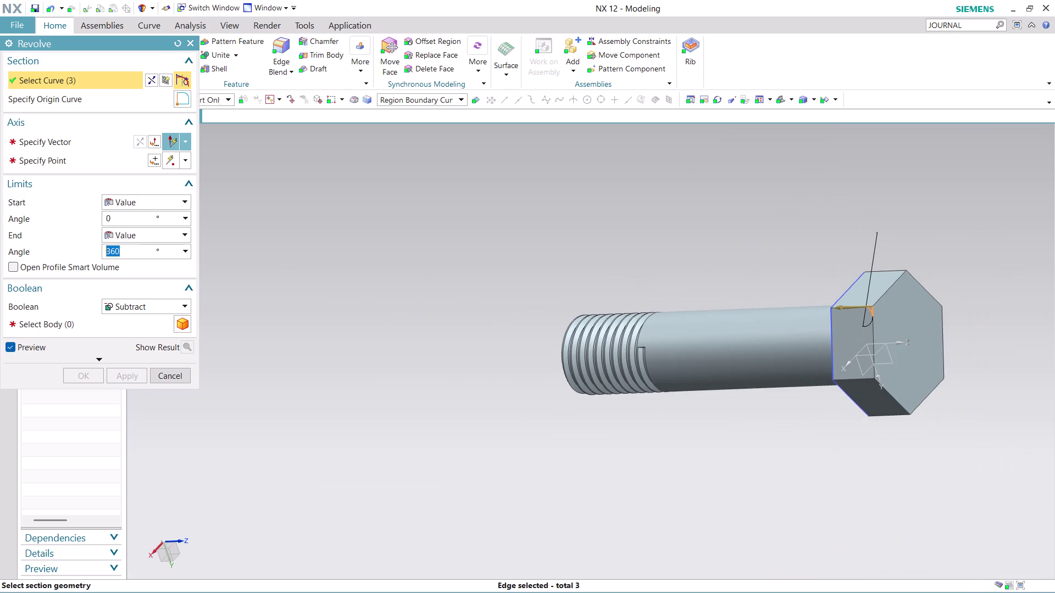
middle_drag(1018, 415, 948, 414)
scroll(up, 3)
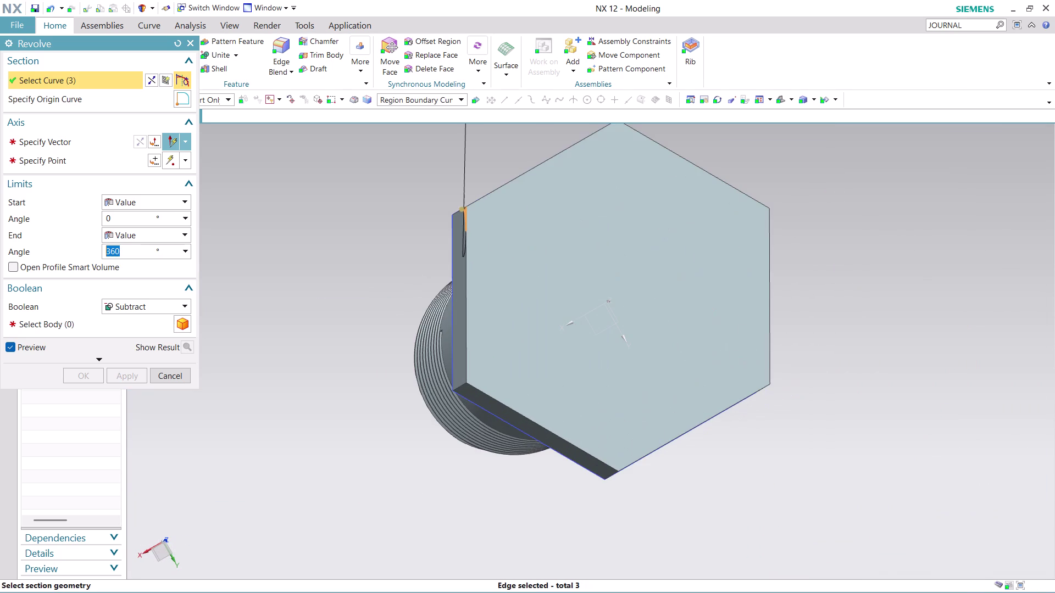
scroll(up, 3)
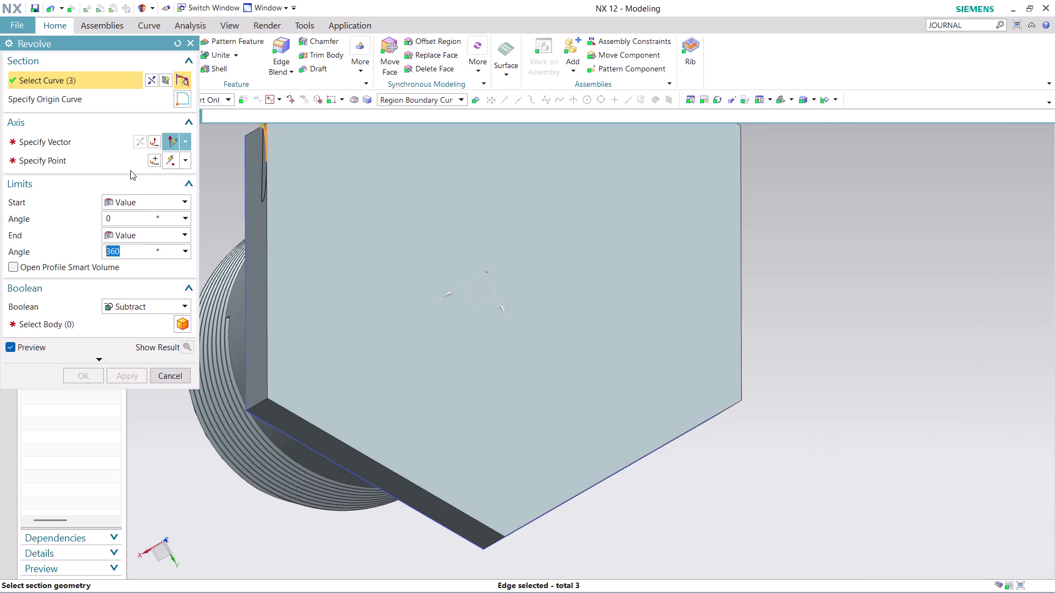
Specify an initial axis direction and point for the revolve.
click(106, 157)
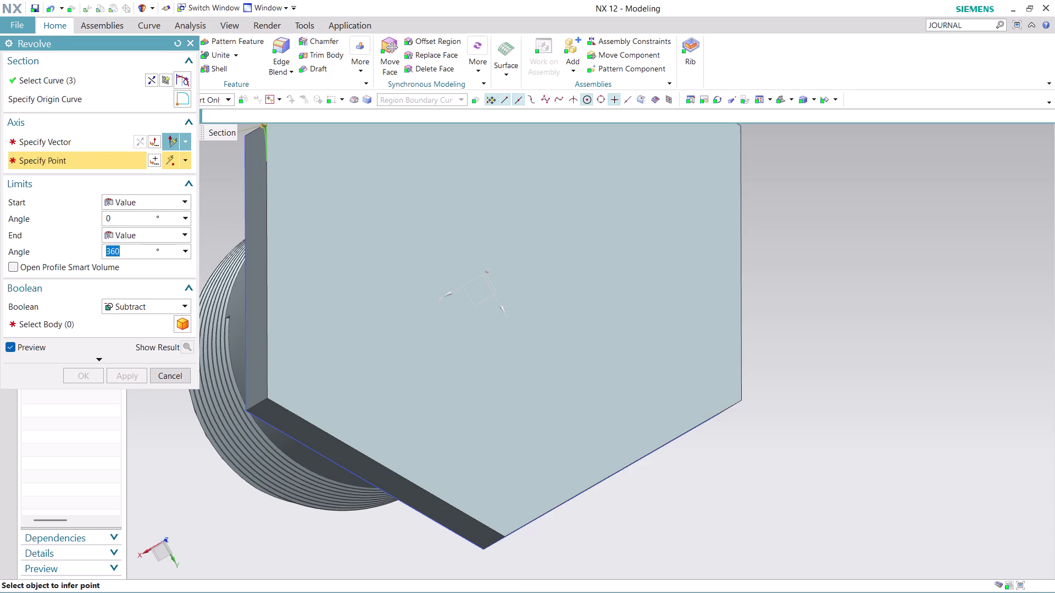
click(99, 141)
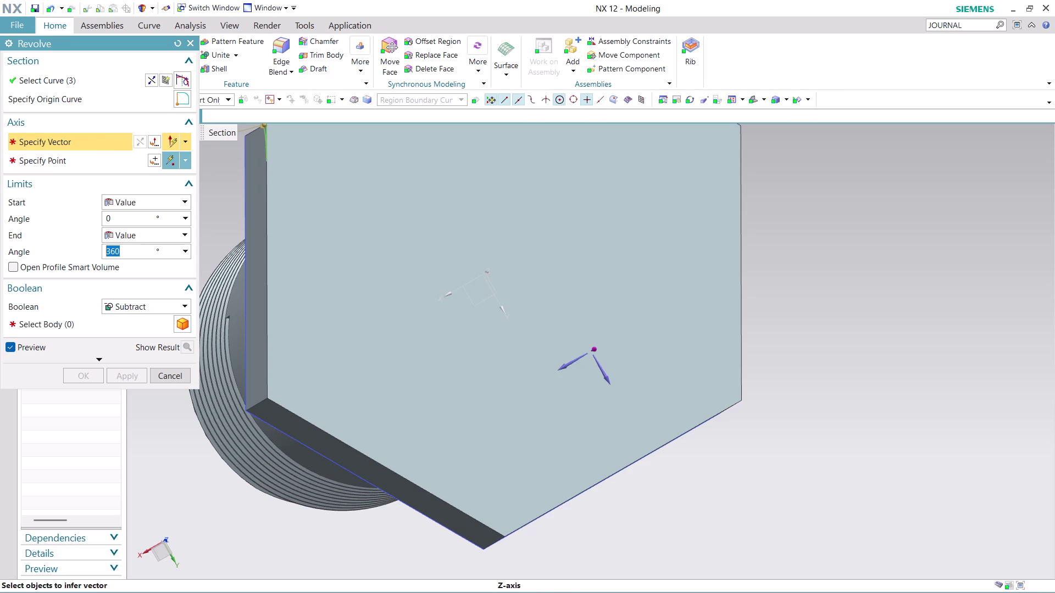
click(595, 349)
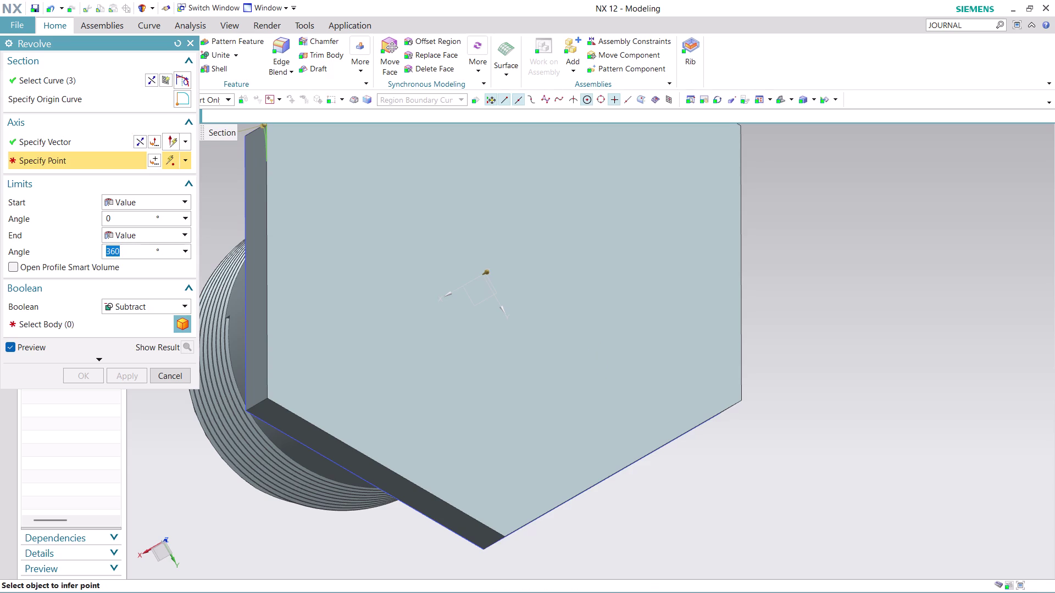
scroll(up, 3)
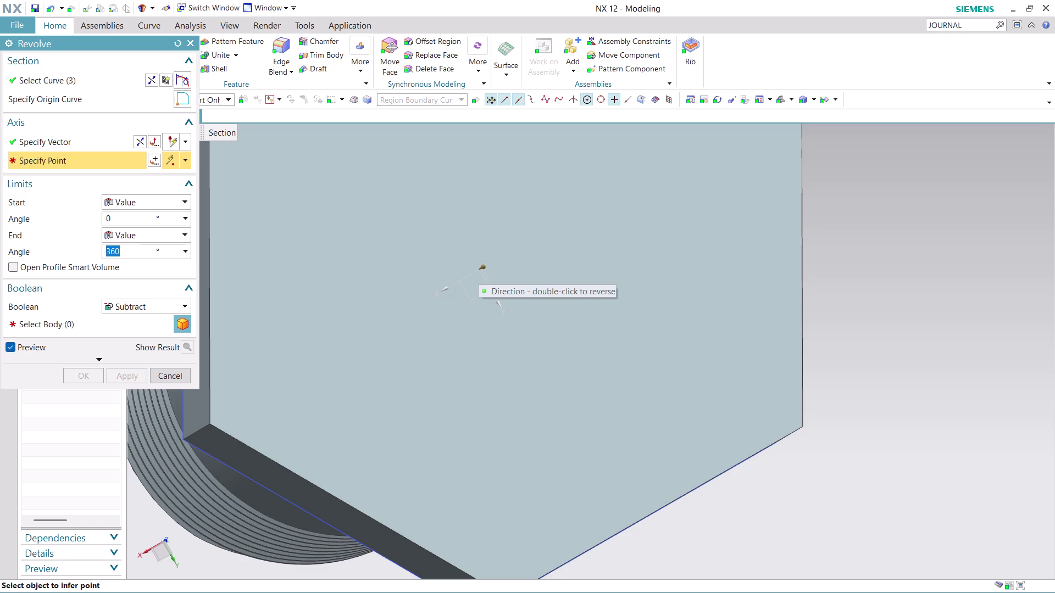
middle_drag(850, 262, 841, 266)
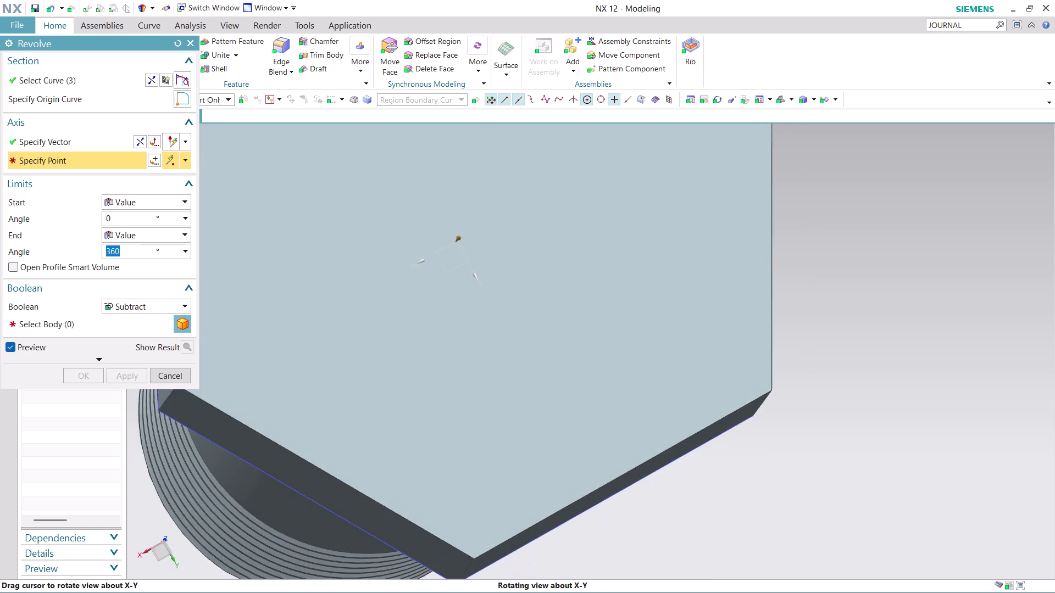
middle_drag(841, 266, 840, 269)
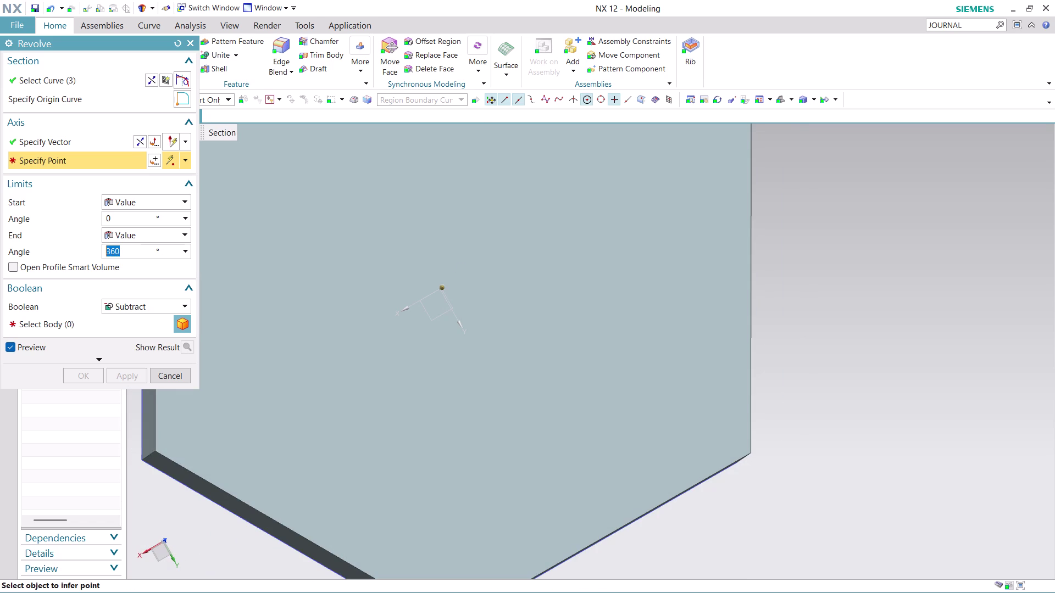
Redefine the axis using the XZ datum plane from QuickPick and a point, then cancel.
click(443, 289)
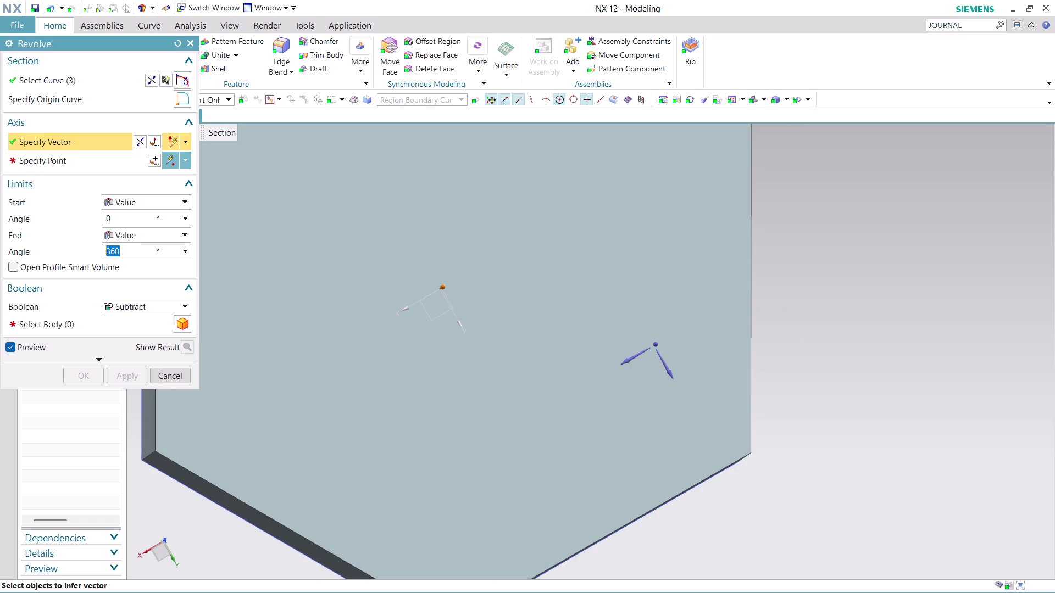
scroll(down, 3)
middle_drag(817, 340, 842, 311)
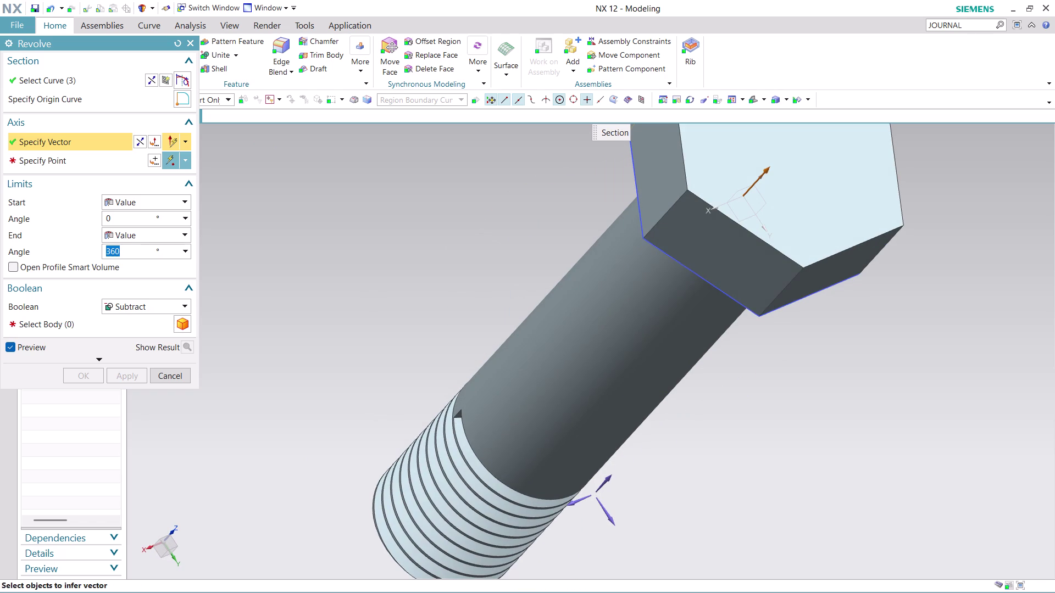
click(741, 198)
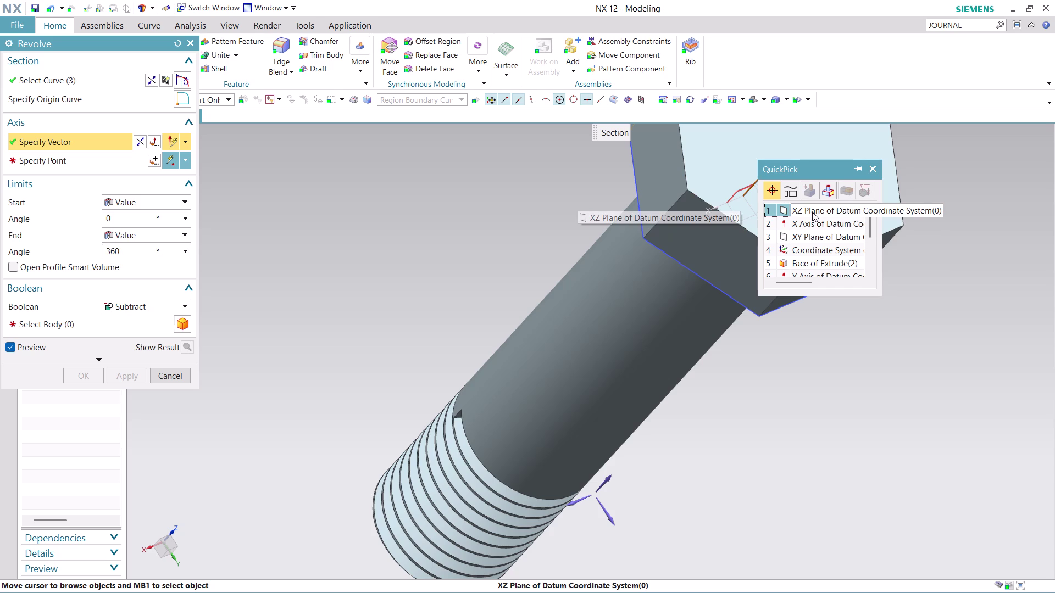
click(812, 212)
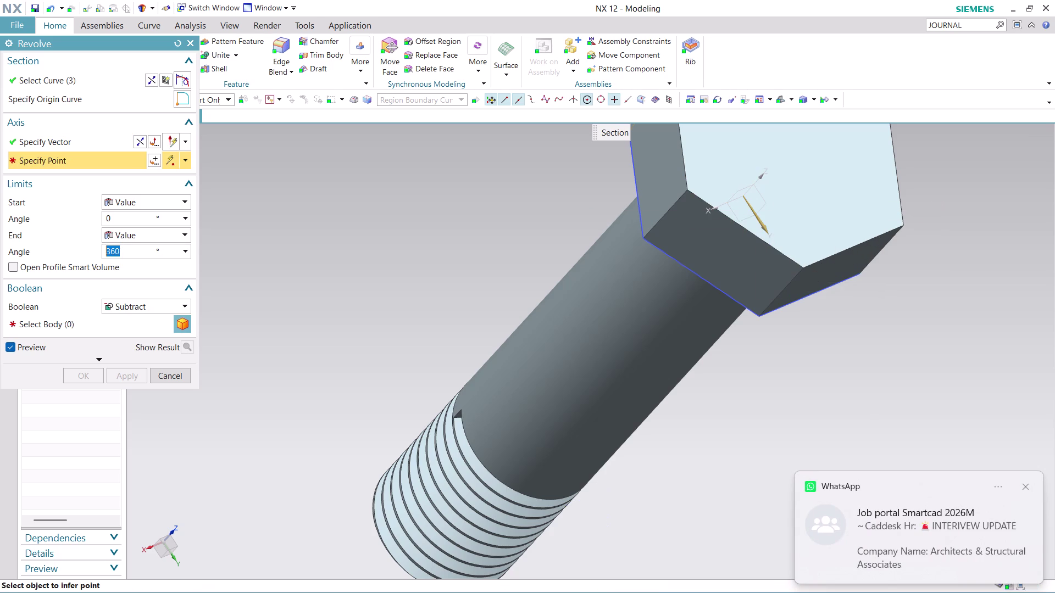
click(760, 177)
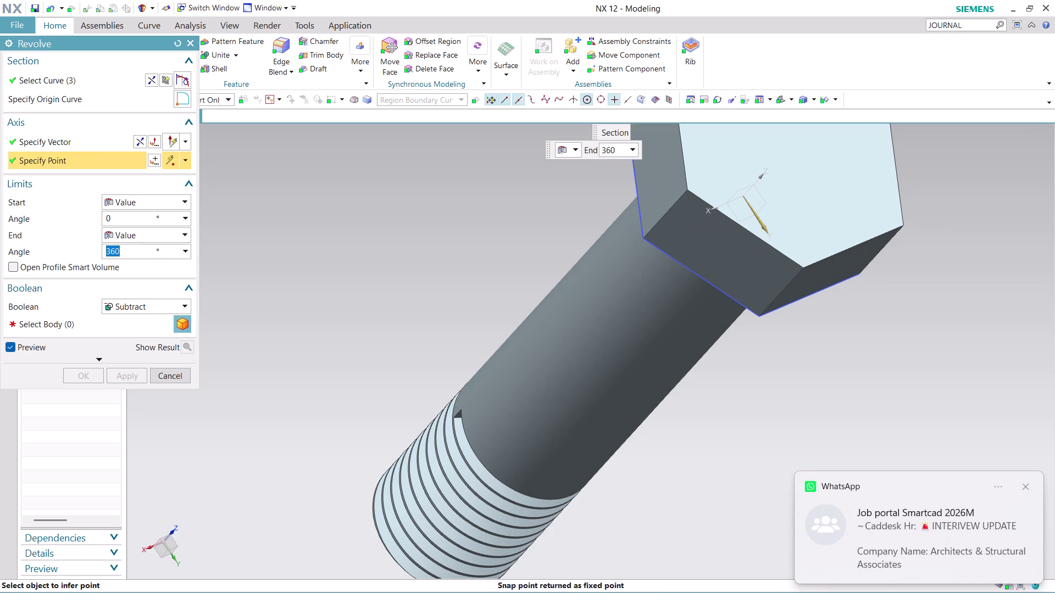
key(Escape)
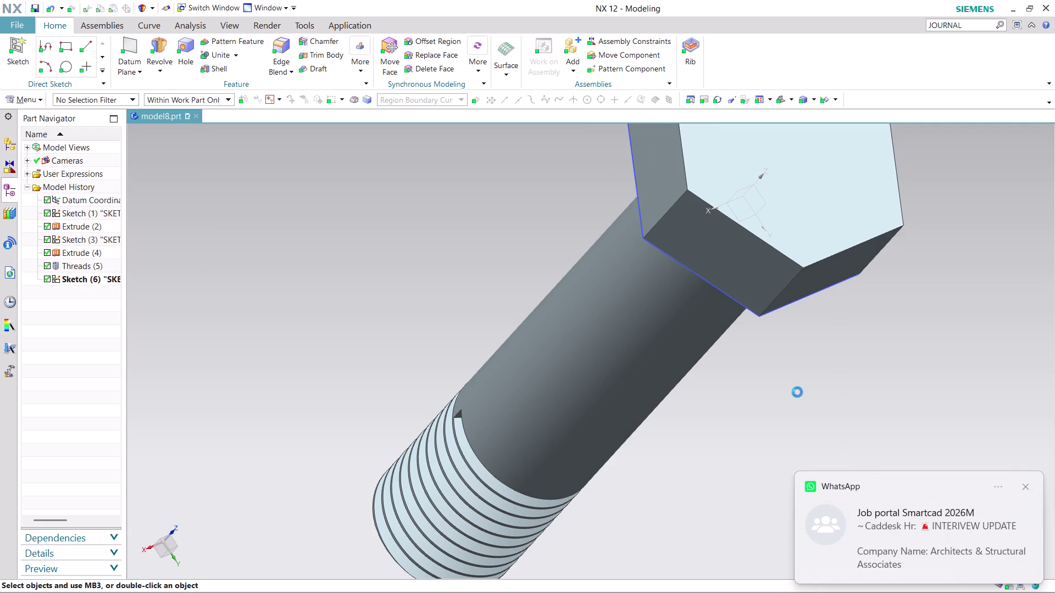
Clear the leftover selection, inspect the head's top face, and launch Revolve again.
key(Escape)
scroll(down, 3)
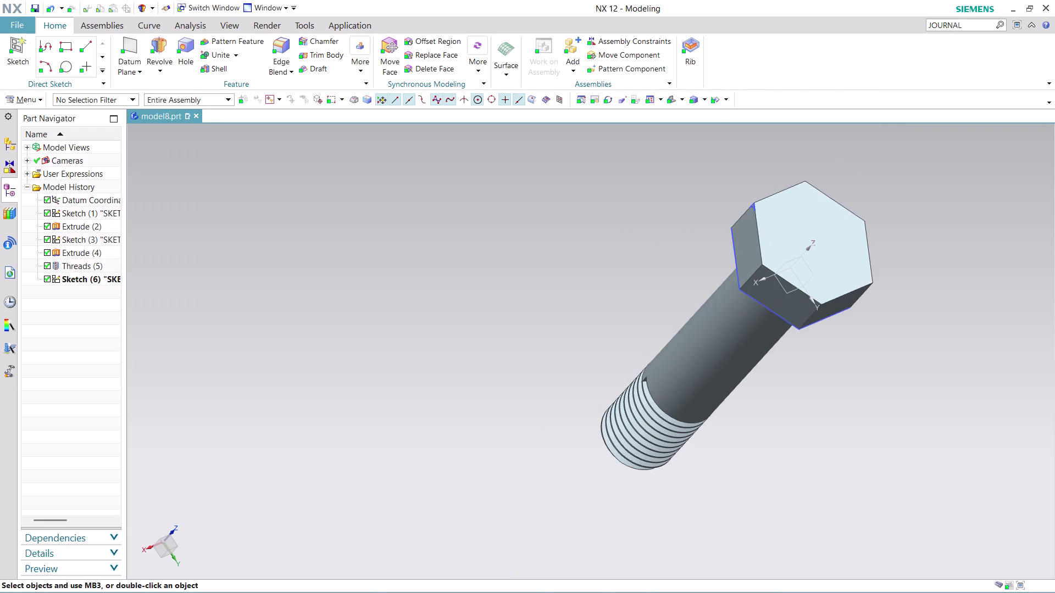
scroll(up, 3)
scroll(up, 3)
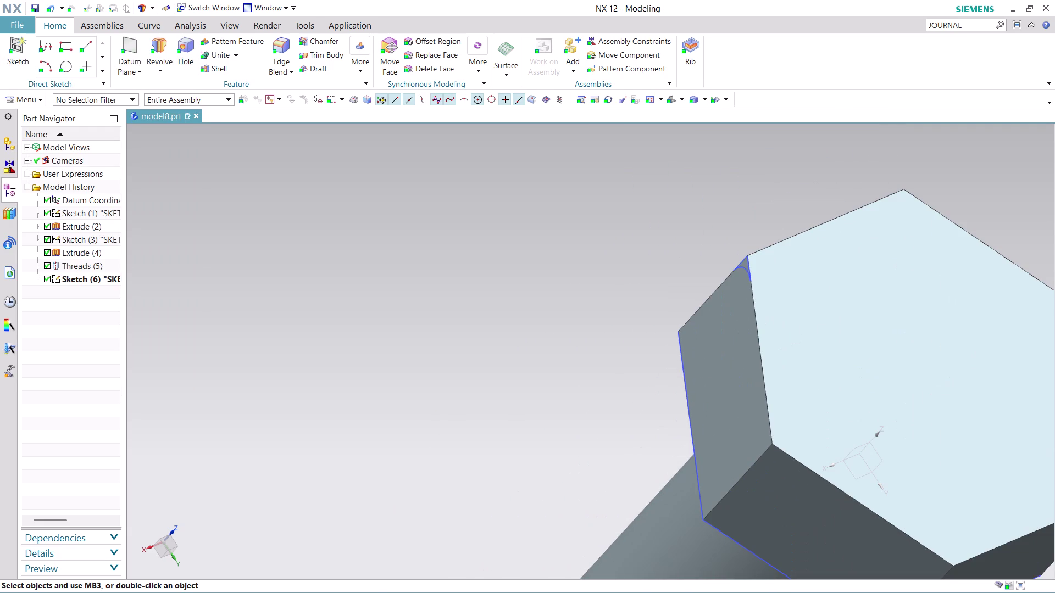
scroll(down, 3)
middle_drag(1009, 199, 982, 198)
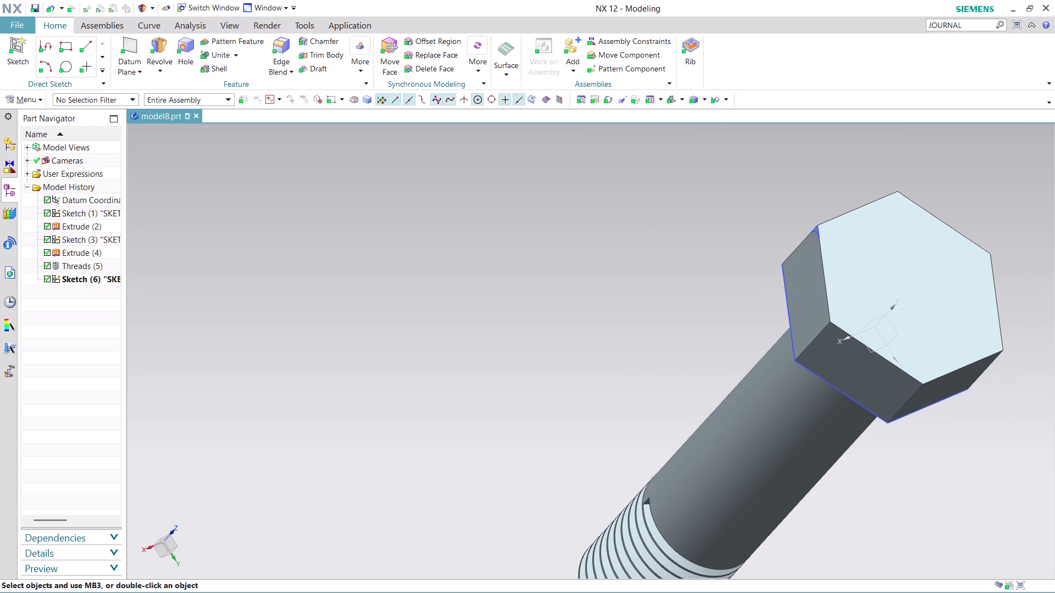
middle_drag(983, 197, 750, 211)
scroll(up, 3)
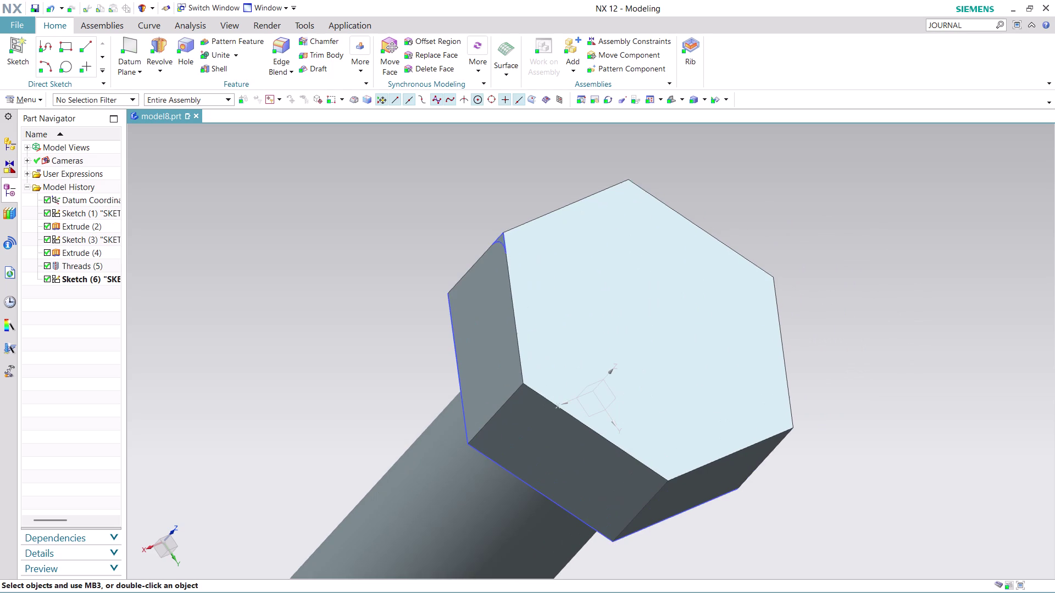
scroll(down, 3)
scroll(down, 3)
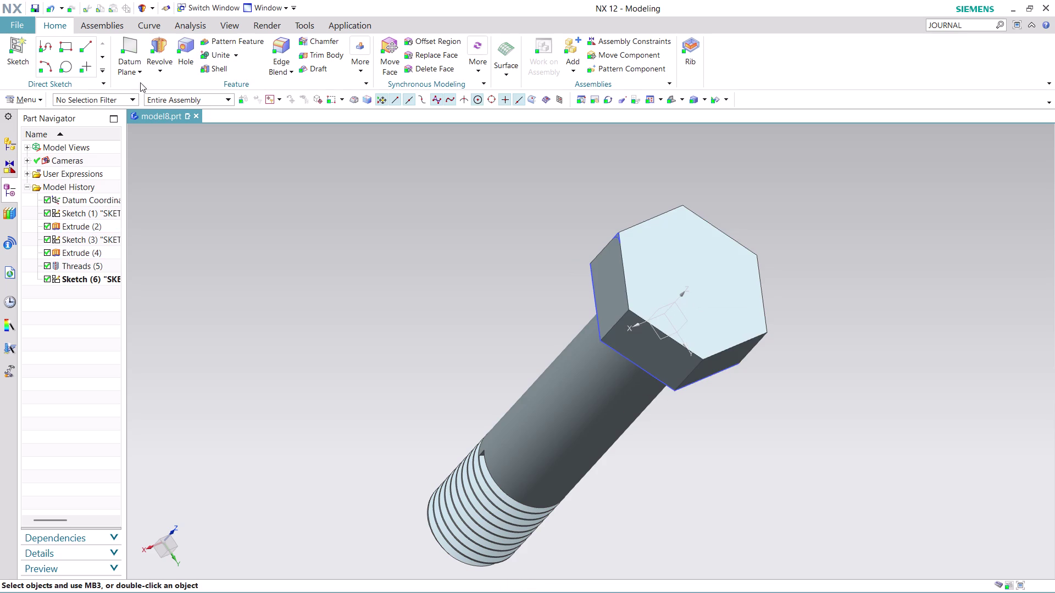
click(159, 48)
Pick the three chamfer profile curves and set the revolve axis direction and point.
scroll(up, 3)
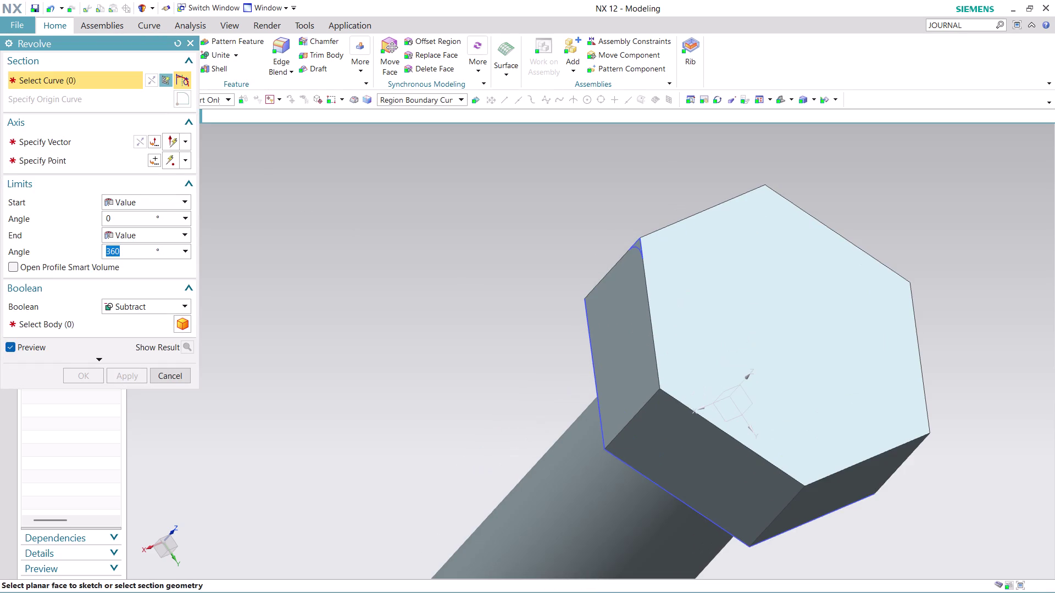
scroll(up, 3)
click(641, 249)
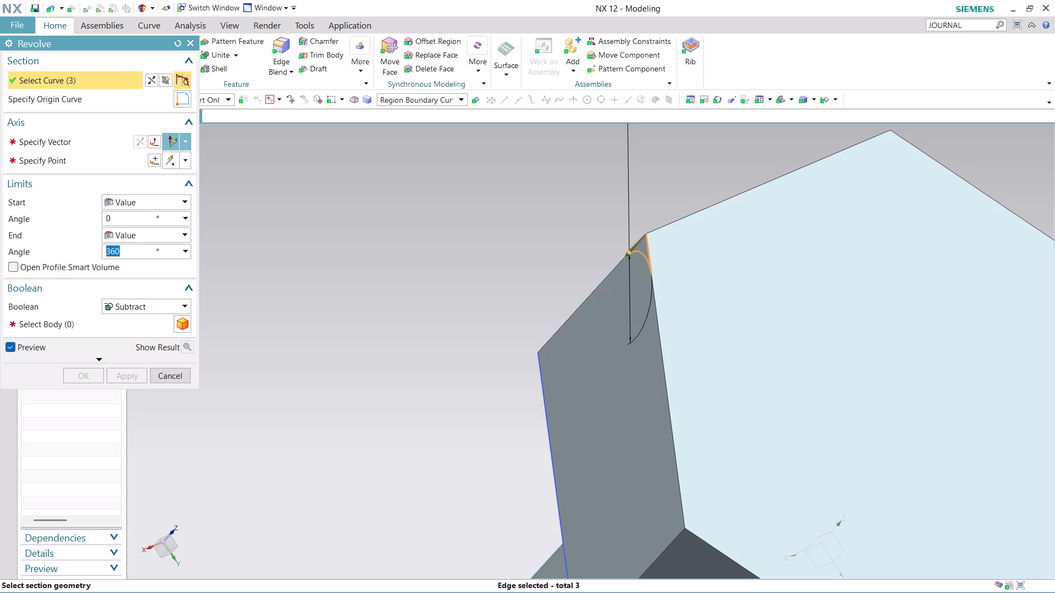
scroll(down, 3)
scroll(down, 3)
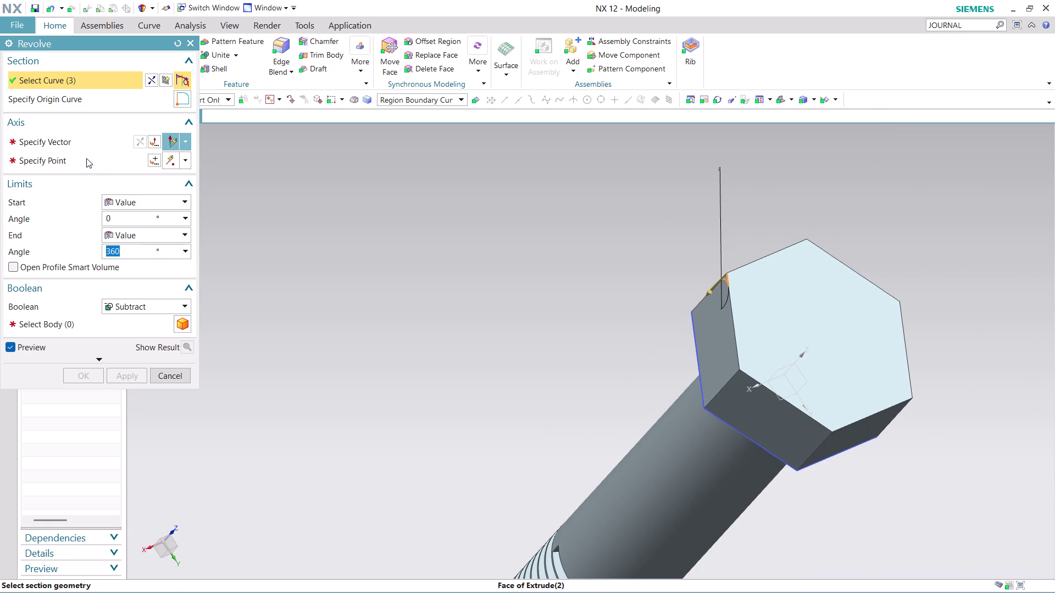
click(87, 146)
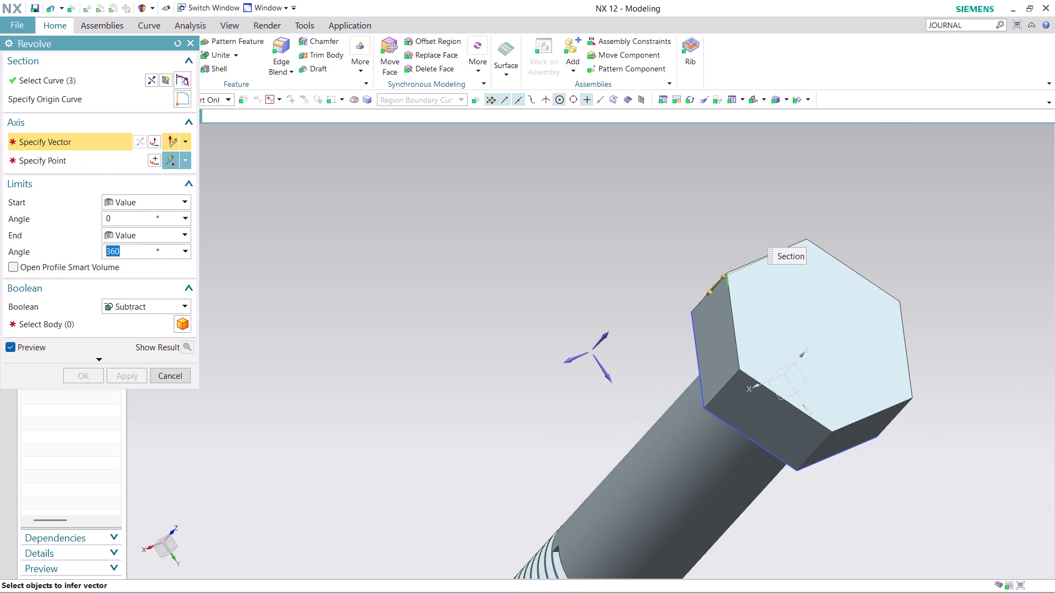
click(604, 332)
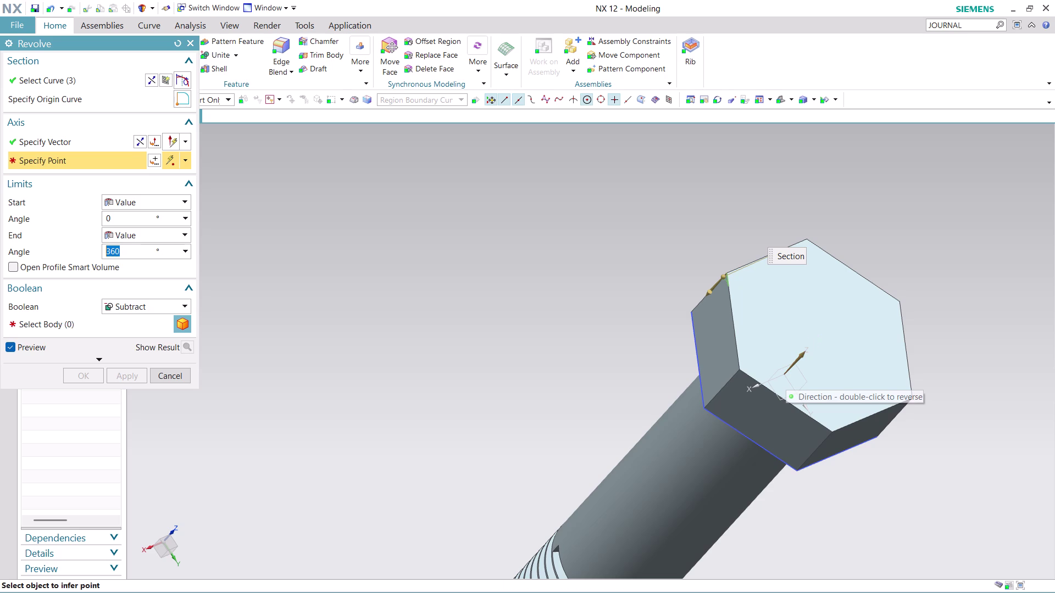
scroll(up, 3)
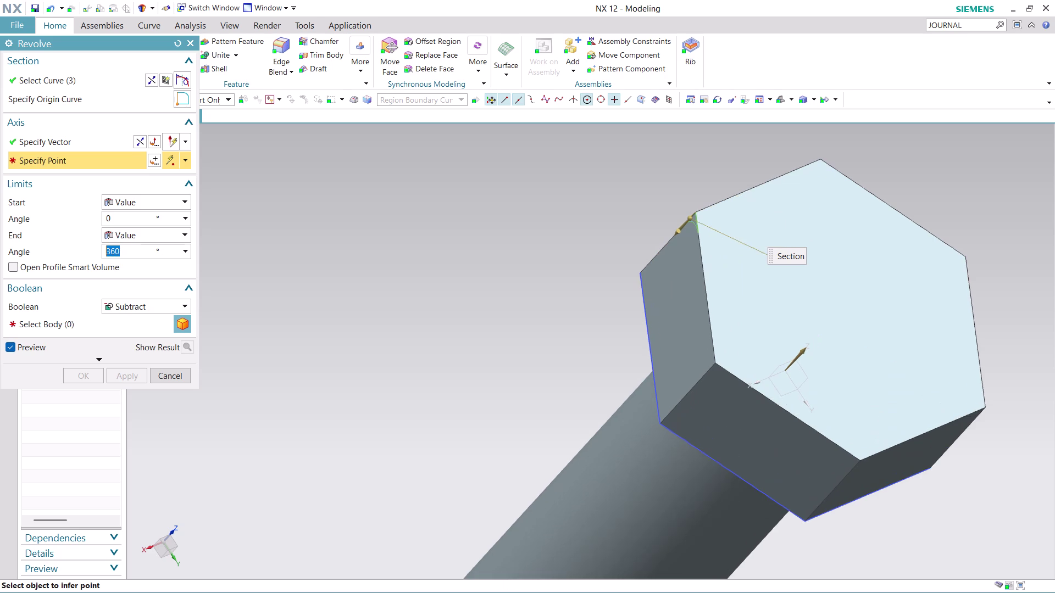
scroll(up, 3)
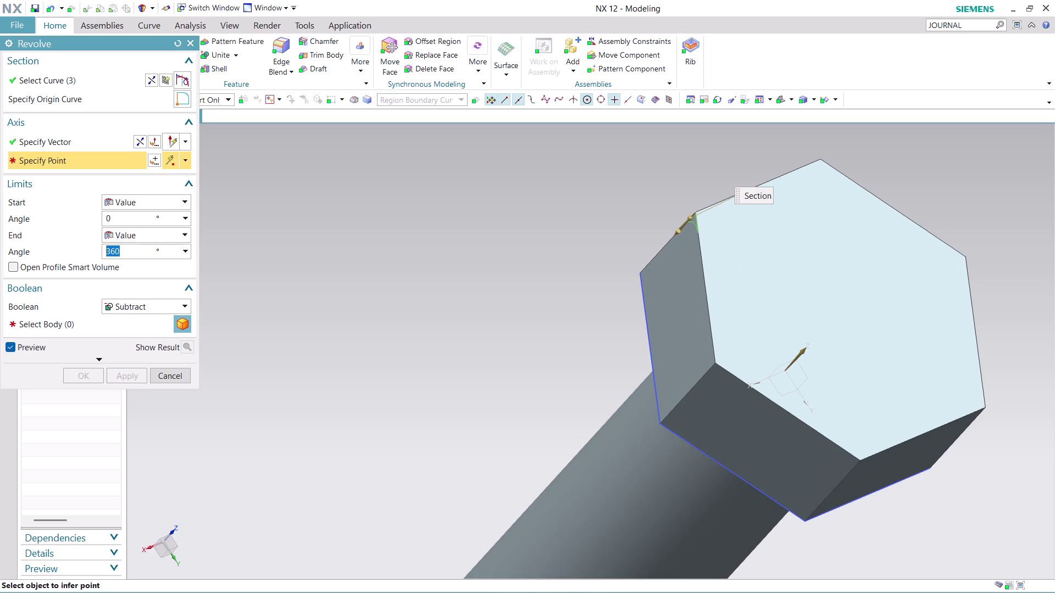
click(783, 372)
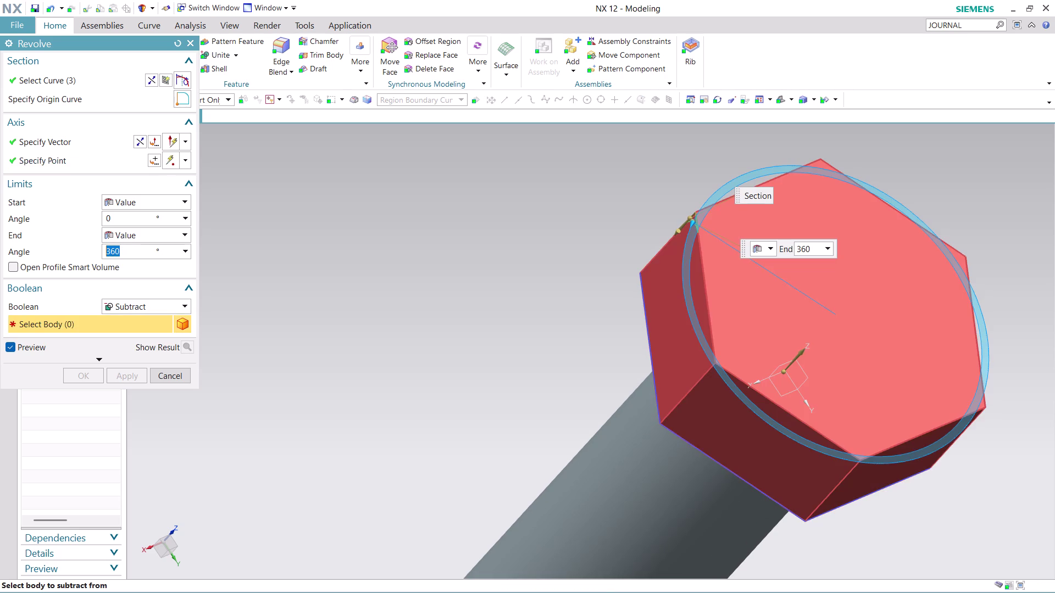
Select the bolt body and apply the 360° subtract revolve, trimming the hex head's corners.
middle_drag(1012, 333, 976, 346)
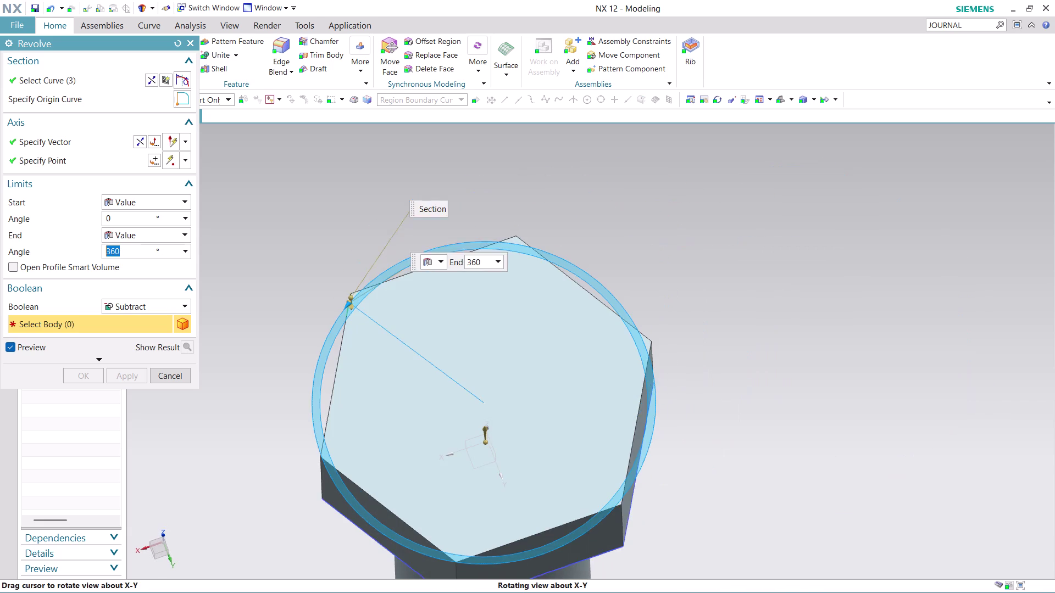
middle_drag(975, 346, 975, 348)
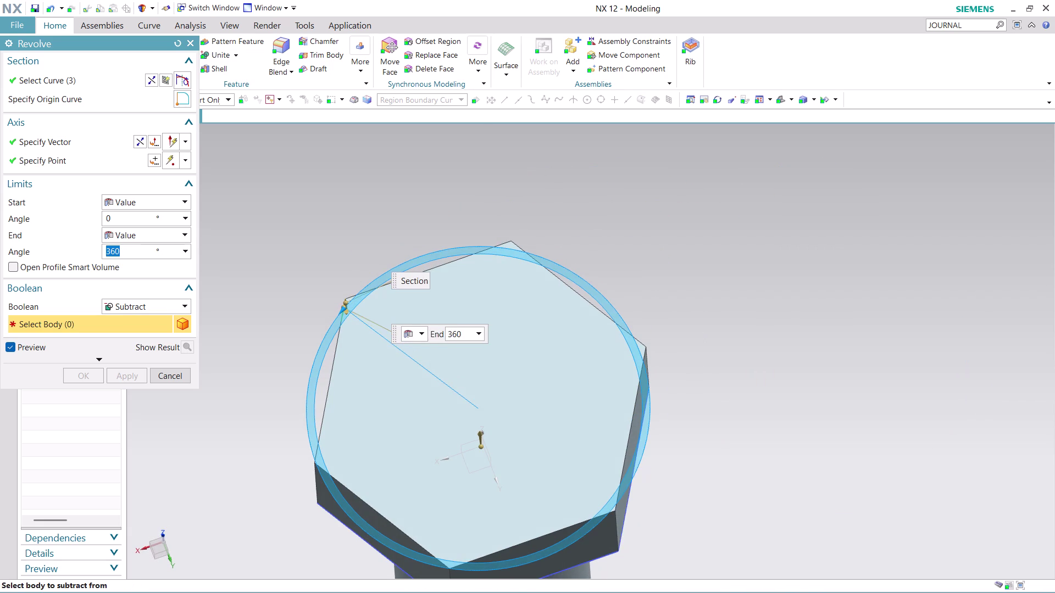
scroll(up, 3)
scroll(down, 3)
middle_drag(677, 455, 679, 466)
scroll(up, 3)
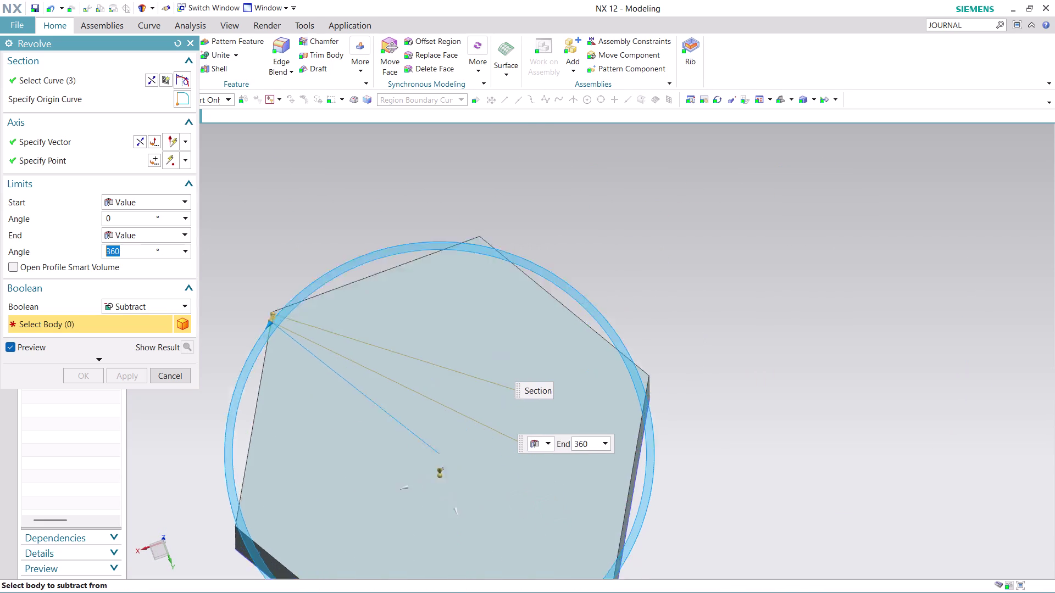
scroll(up, 3)
scroll(down, 3)
scroll(up, 3)
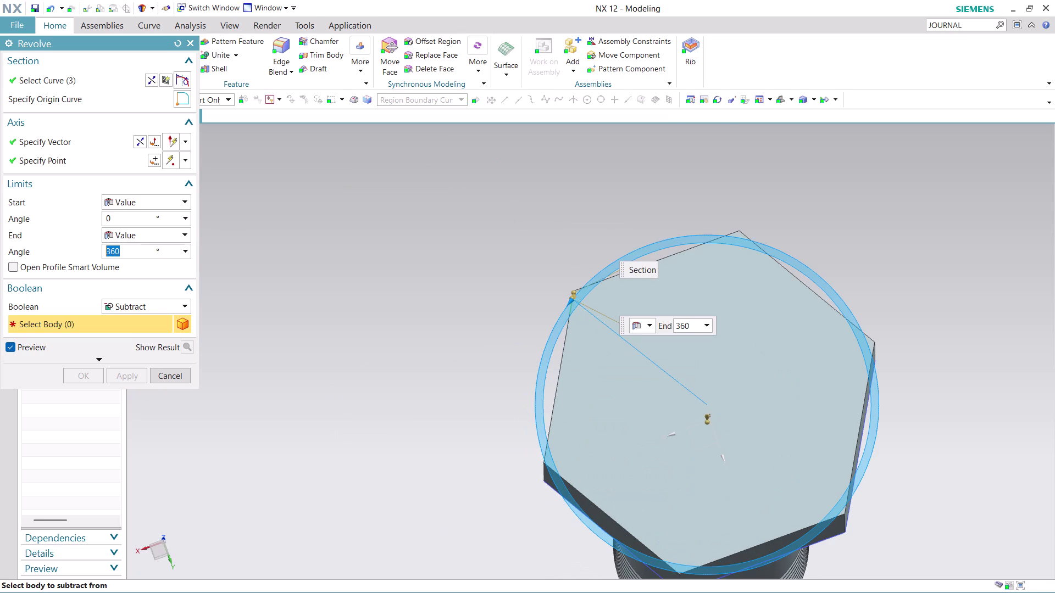
middle_drag(460, 472, 443, 397)
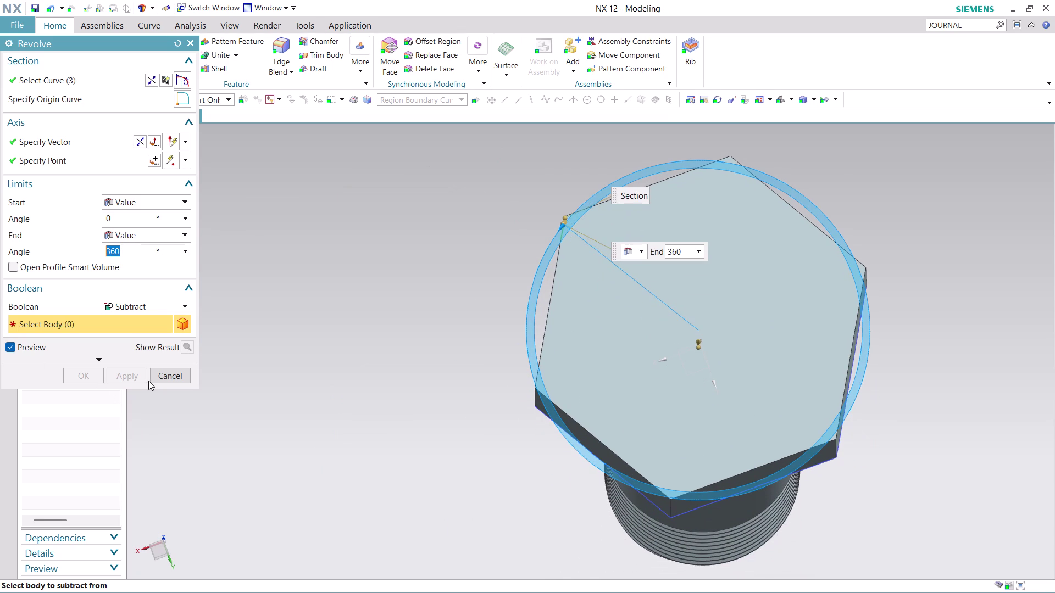
click(639, 387)
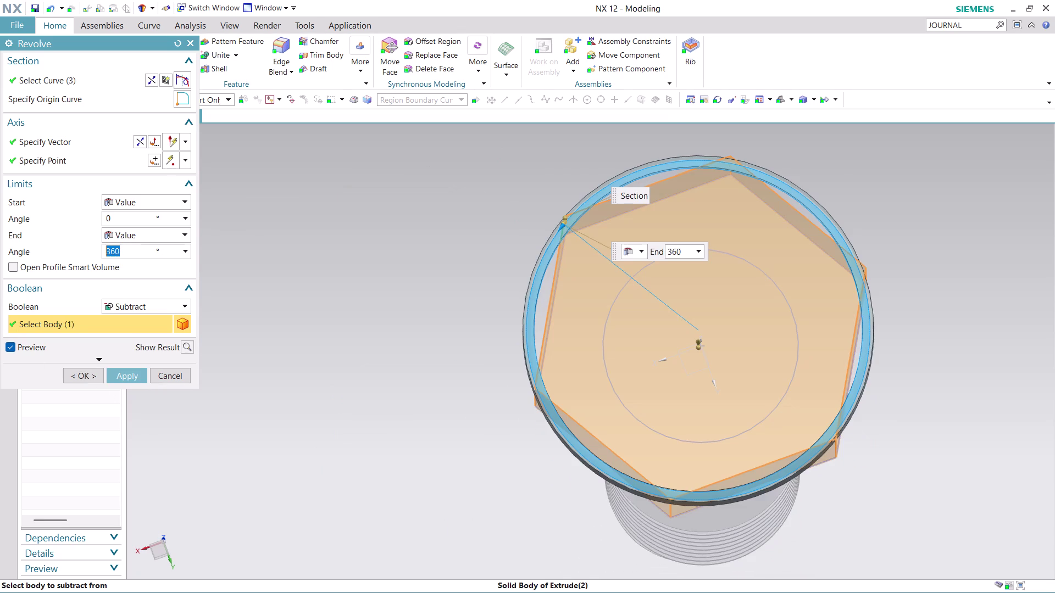
click(121, 372)
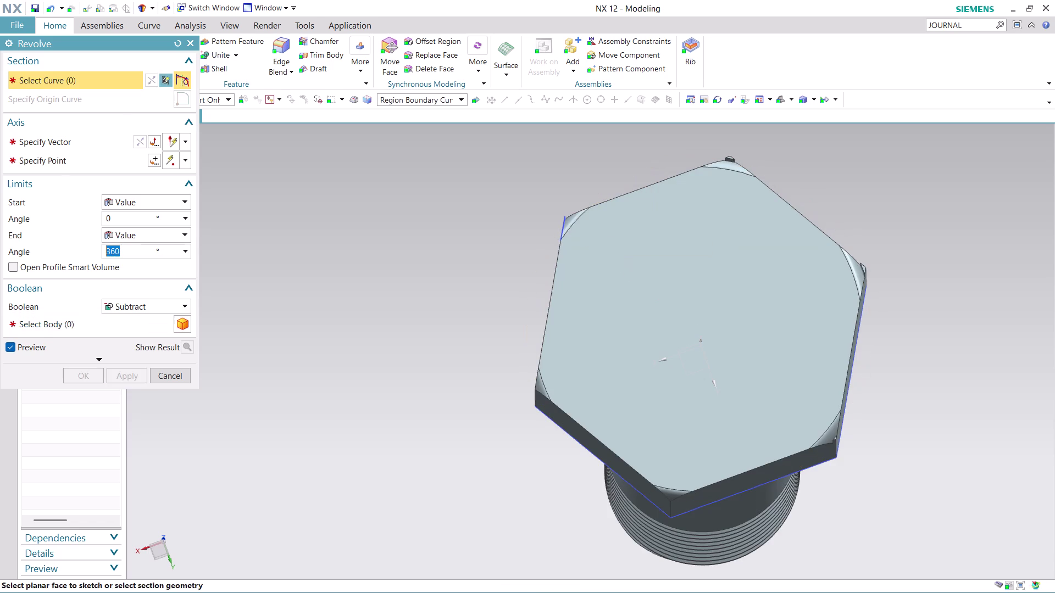
middle_drag(948, 440, 951, 456)
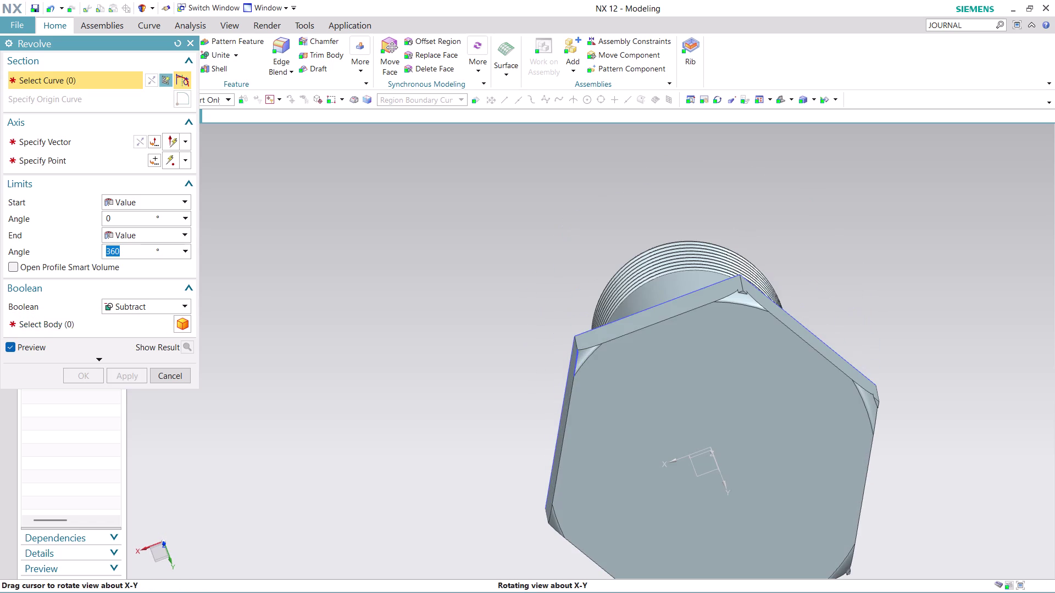
Undo the Revolve (7) chamfer cut.
middle_drag(951, 456, 947, 431)
key(ctrl+z)
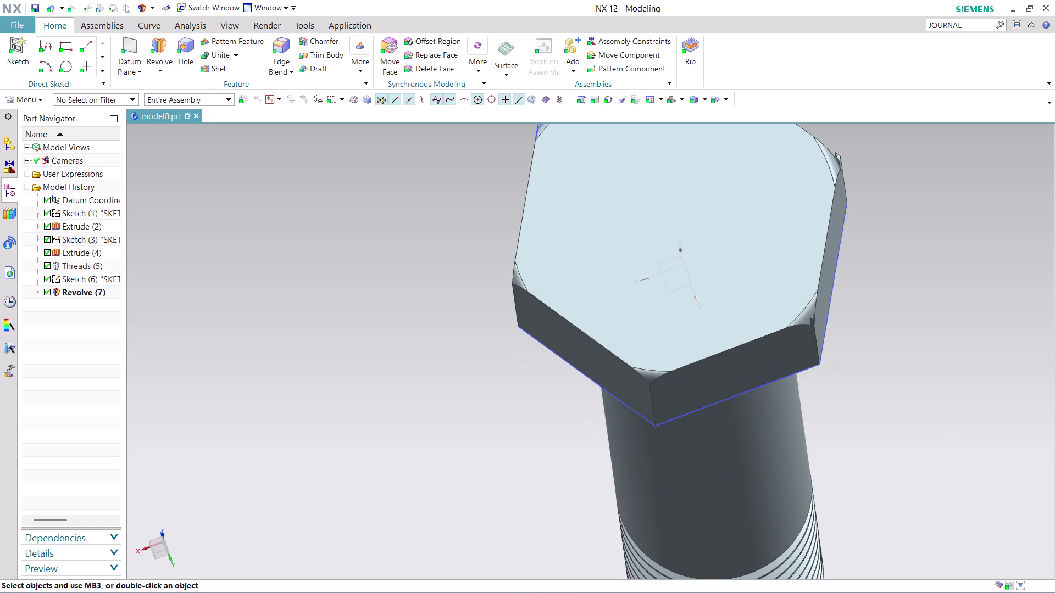
key(ctrl+z)
Orbit to face the hex head and start a new sketch from Insert > Sketch.
middle_drag(887, 271, 906, 292)
scroll(up, 3)
middle_drag(946, 235, 915, 221)
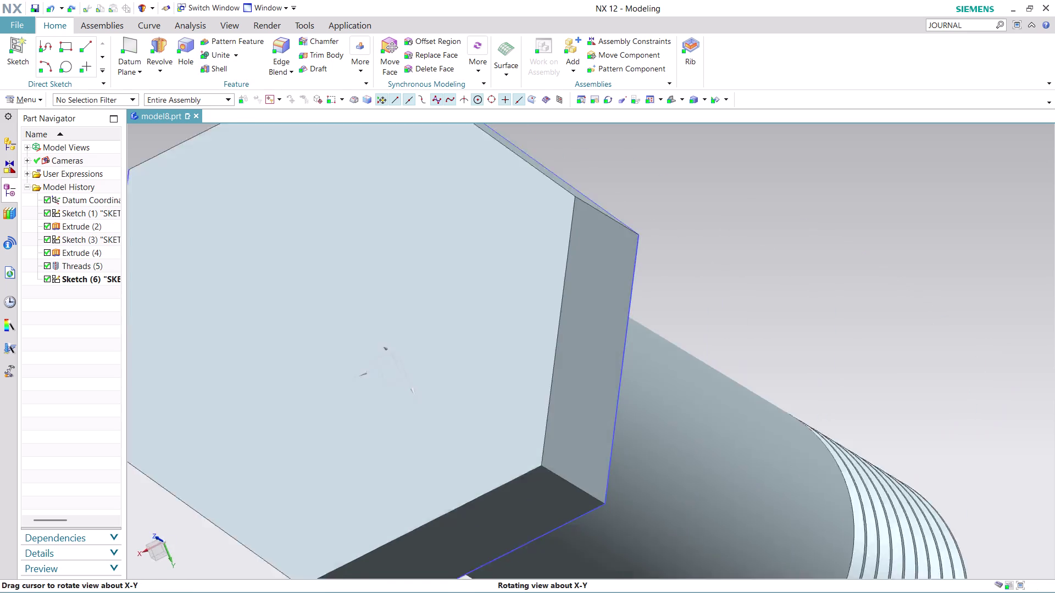
middle_drag(915, 221, 927, 229)
scroll(down, 3)
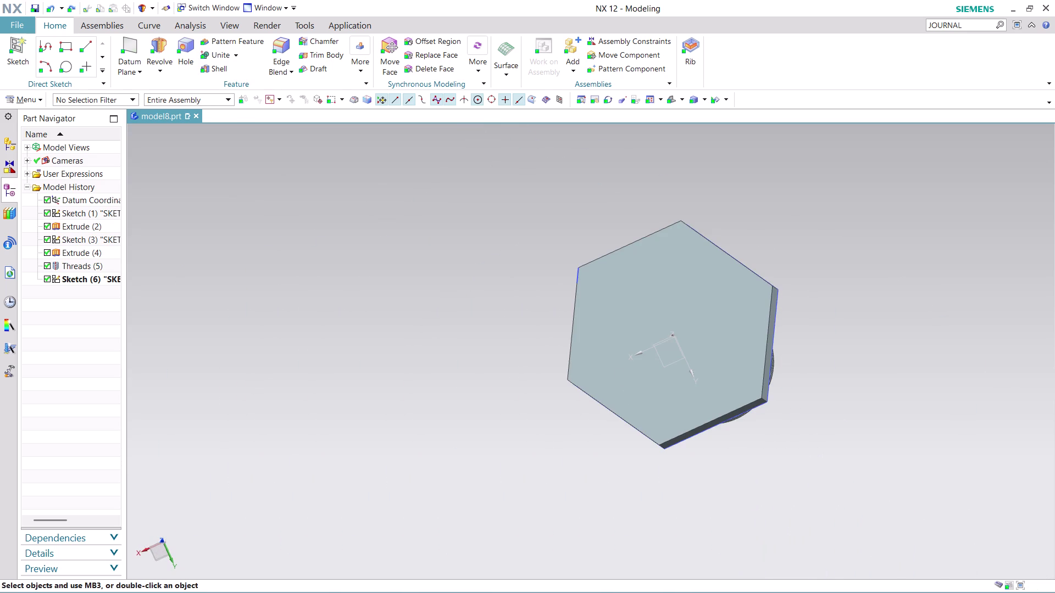
click(28, 95)
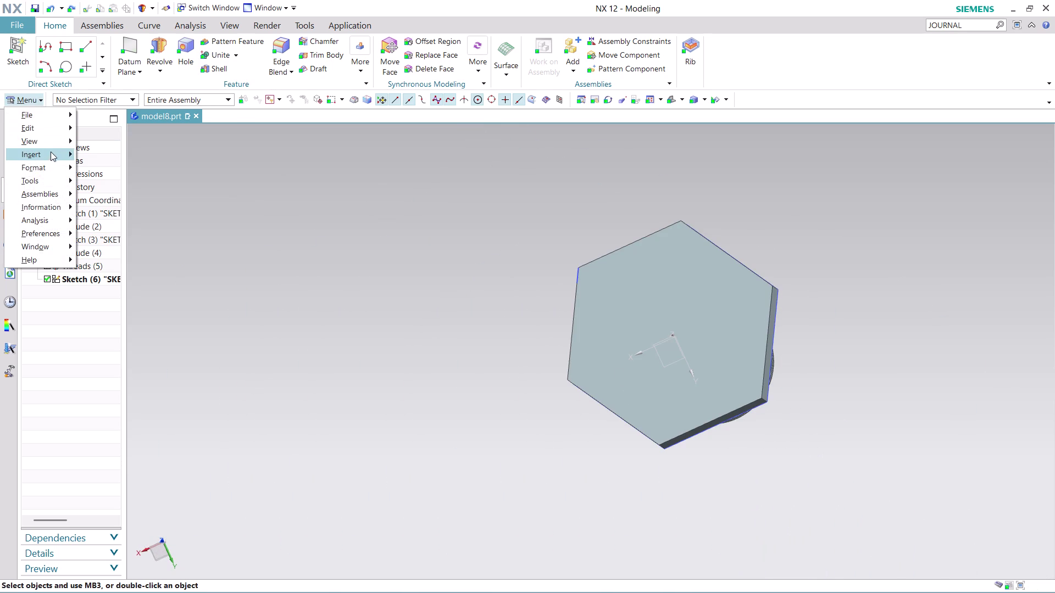
click(152, 169)
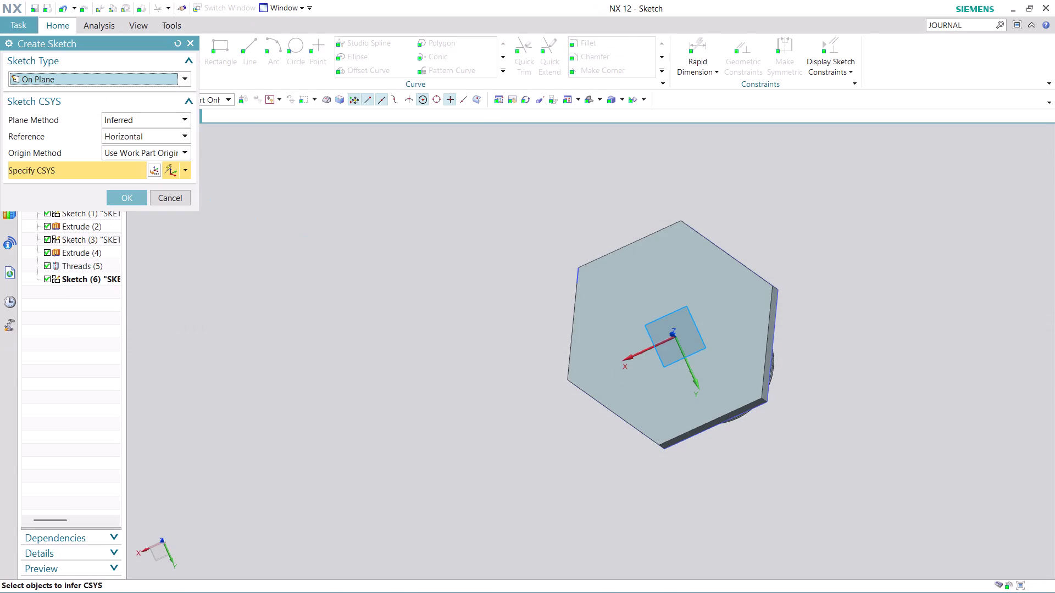
Place the sketch on the hex head face and add a sketch point at the origin.
click(125, 196)
scroll(up, 3)
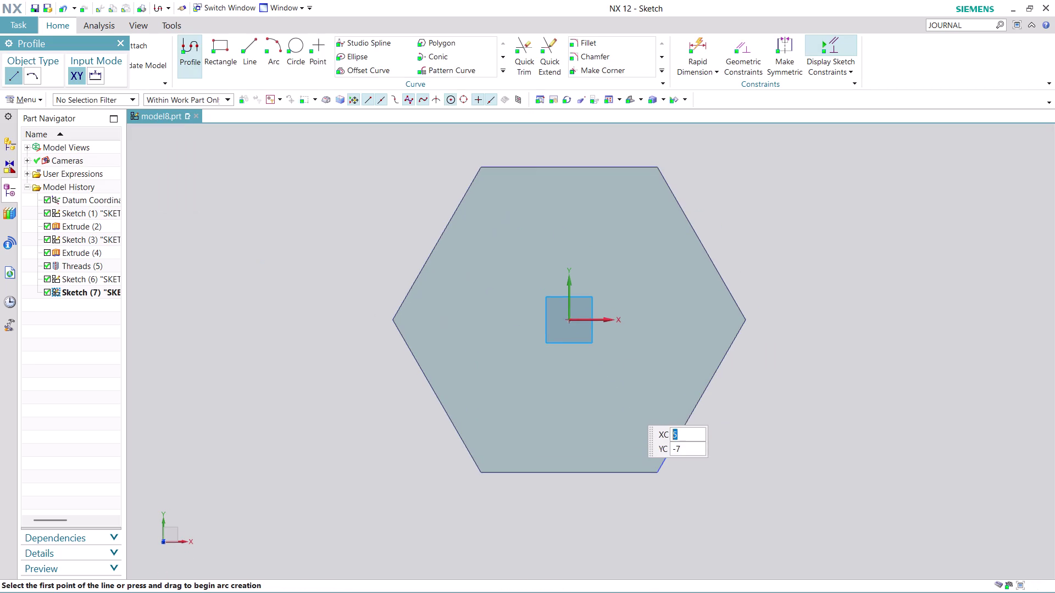
click(320, 43)
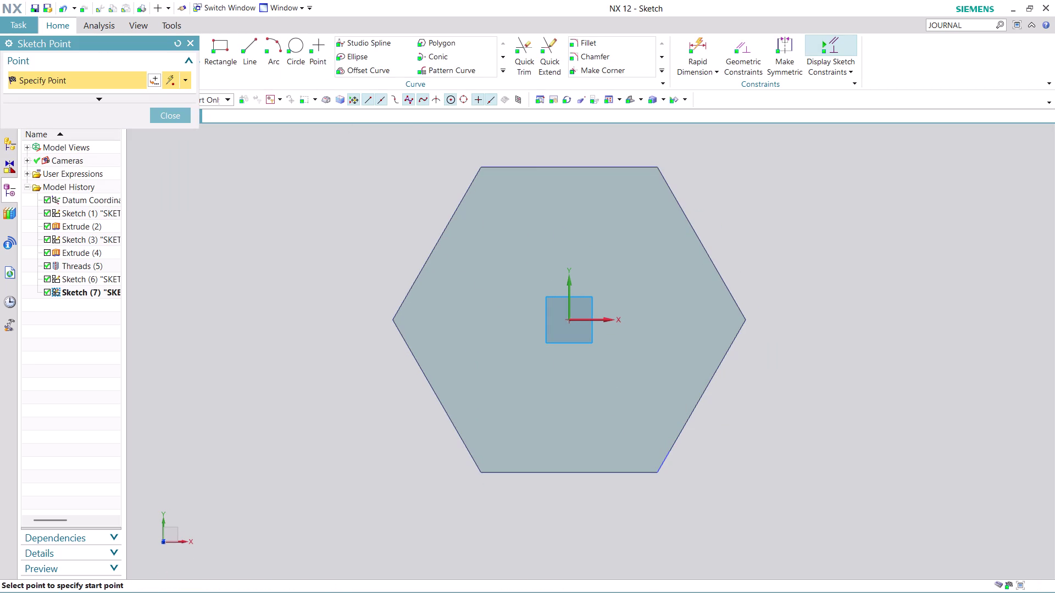
click(569, 319)
click(173, 119)
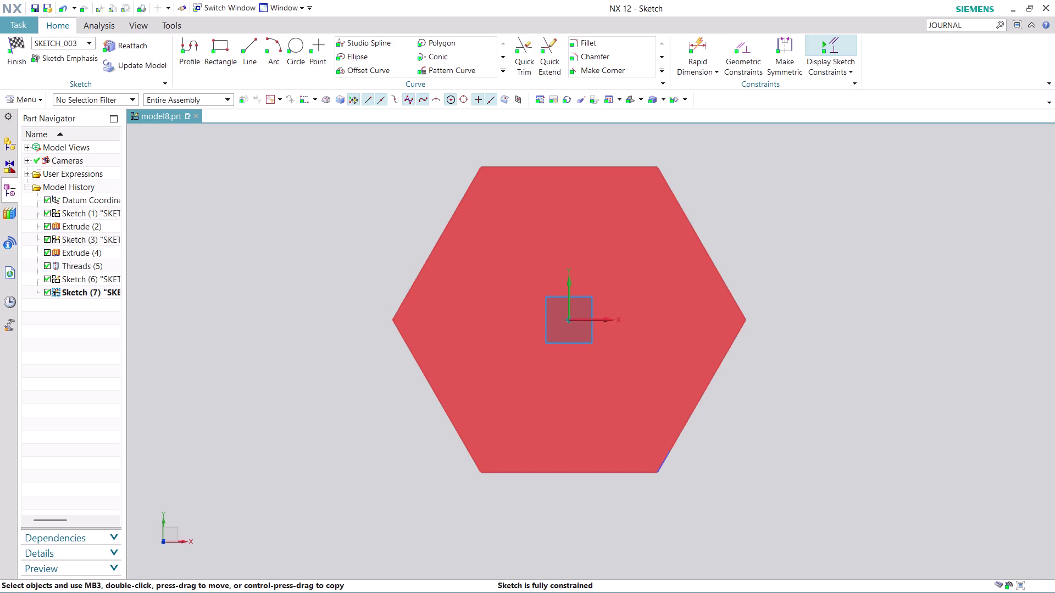
Add a 12.5 dimension to the hex edge, delete it as over-constraining, and finish the sketch.
click(699, 38)
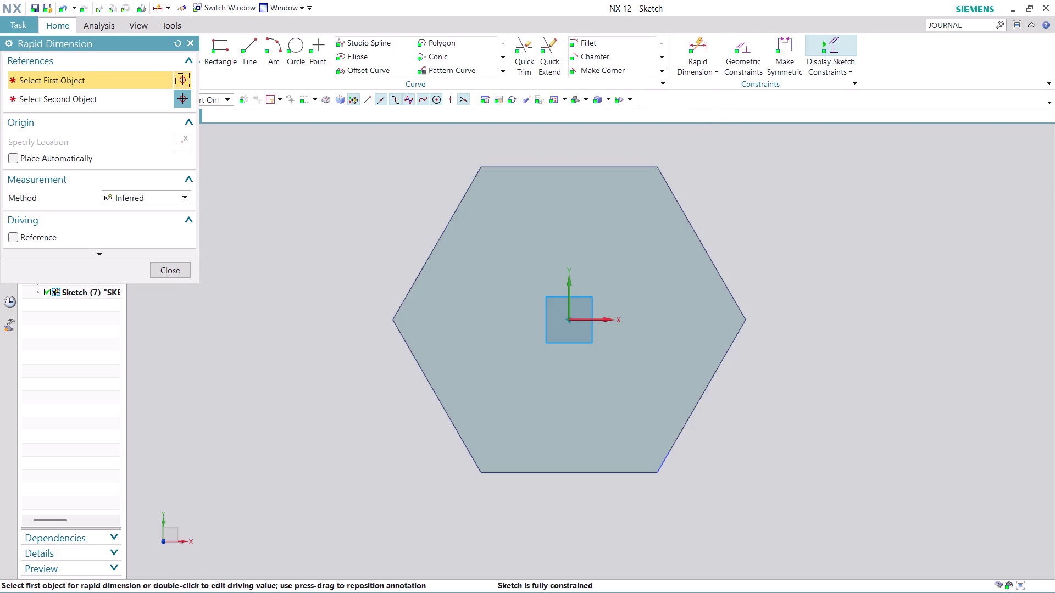
click(569, 318)
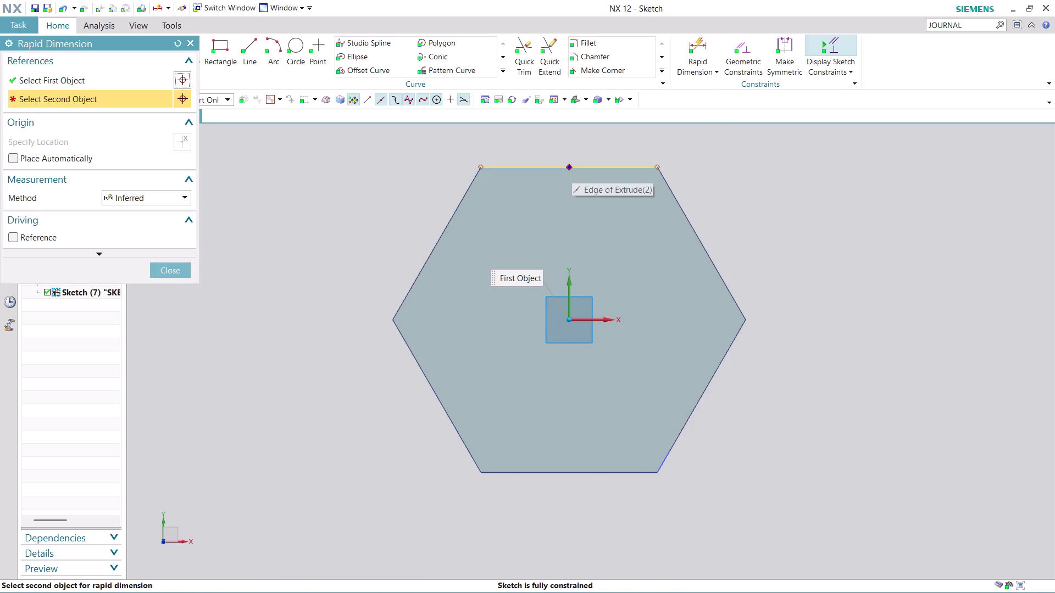
click(571, 168)
click(890, 224)
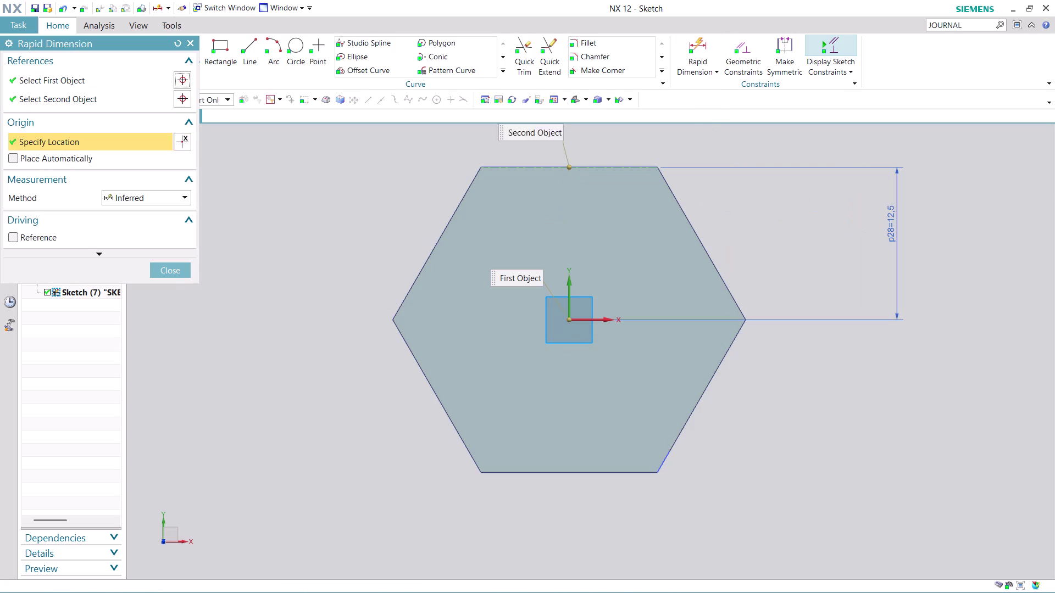
key(Escape)
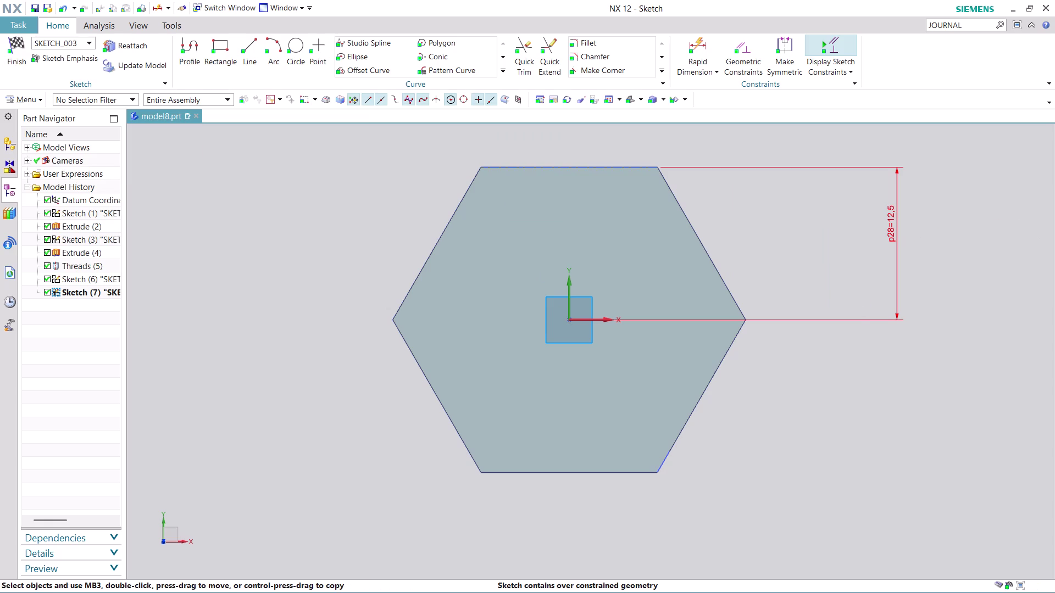
right_click(896, 243)
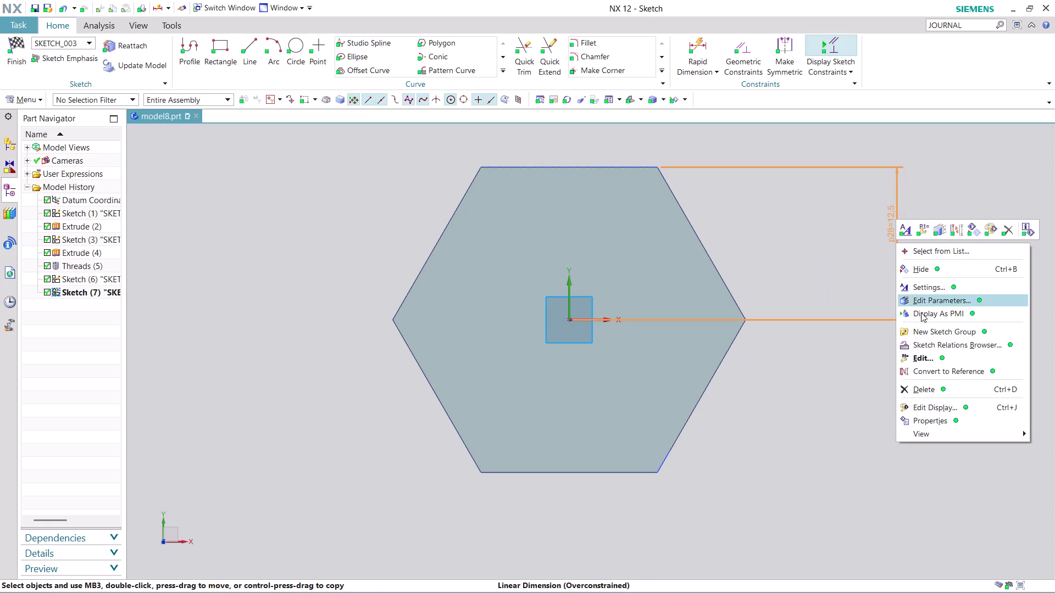
click(936, 392)
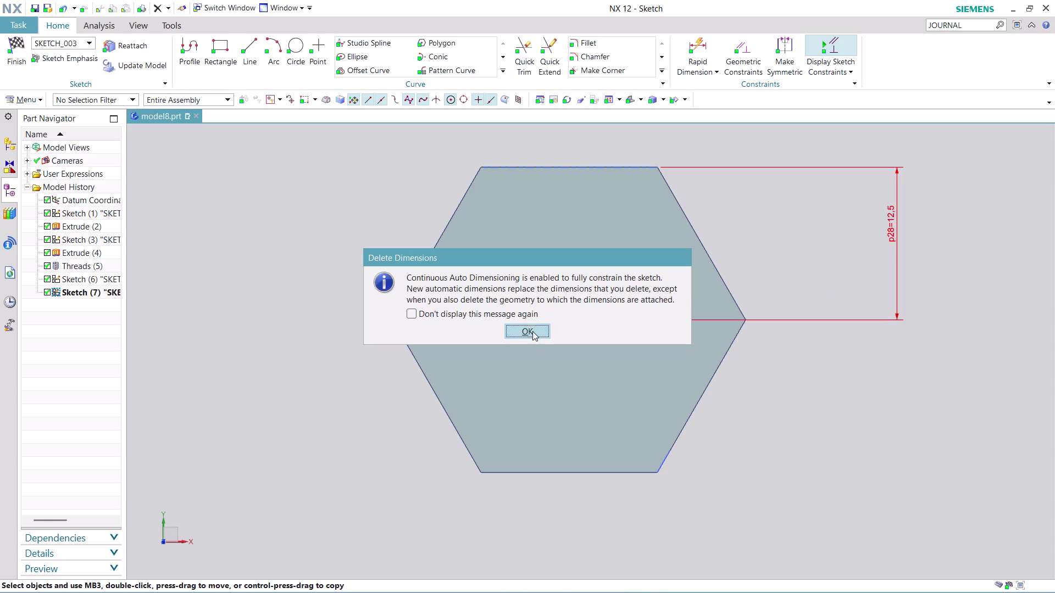
click(530, 326)
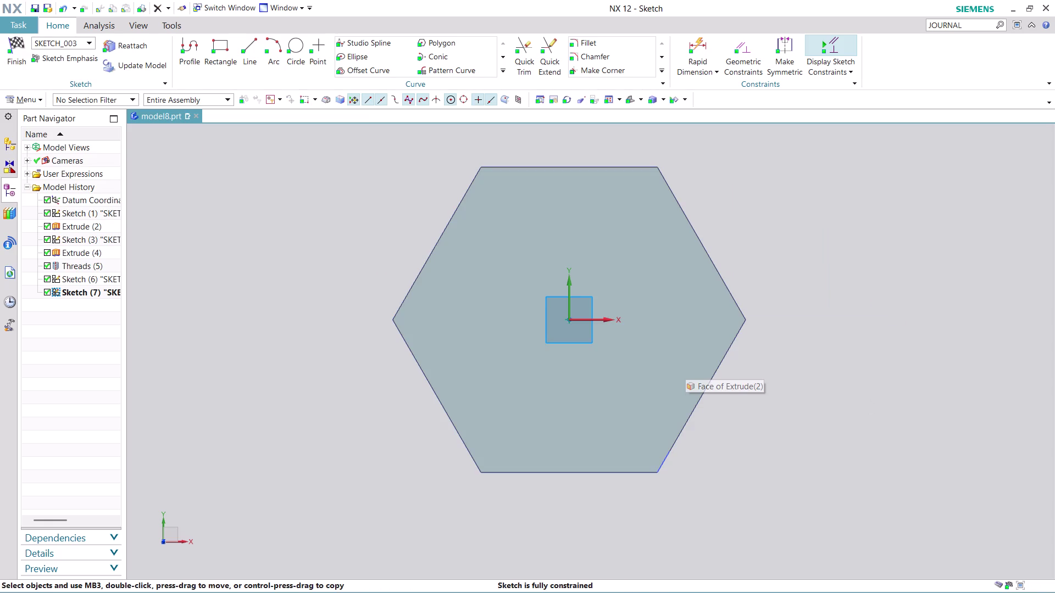
click(17, 62)
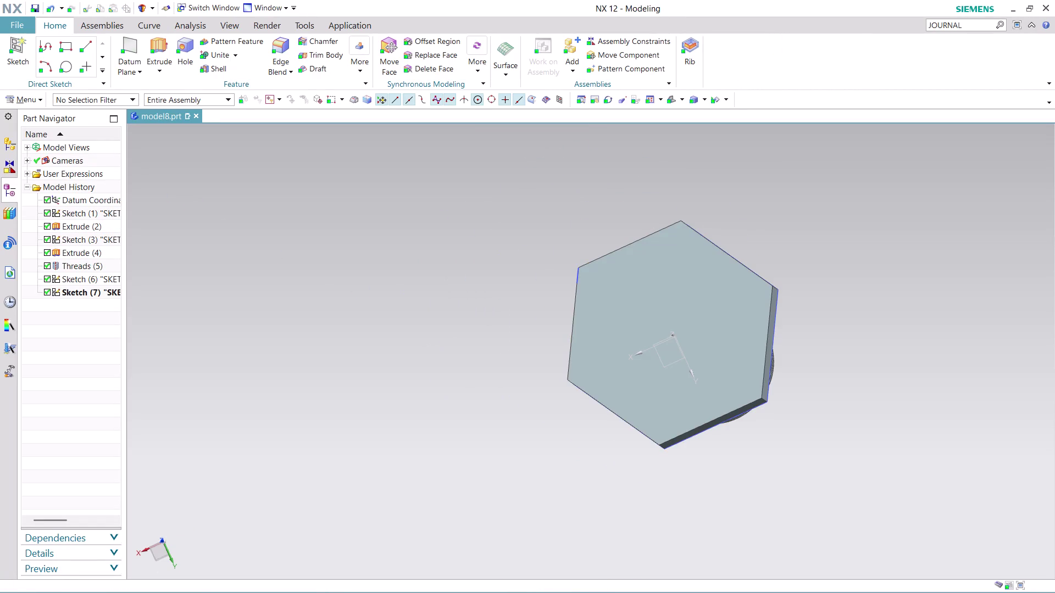
Zoom in on the bolt and show the Extrude dropdown listing Extrude and Revolve.
scroll(up, 3)
middle_drag(811, 331, 823, 322)
scroll(up, 3)
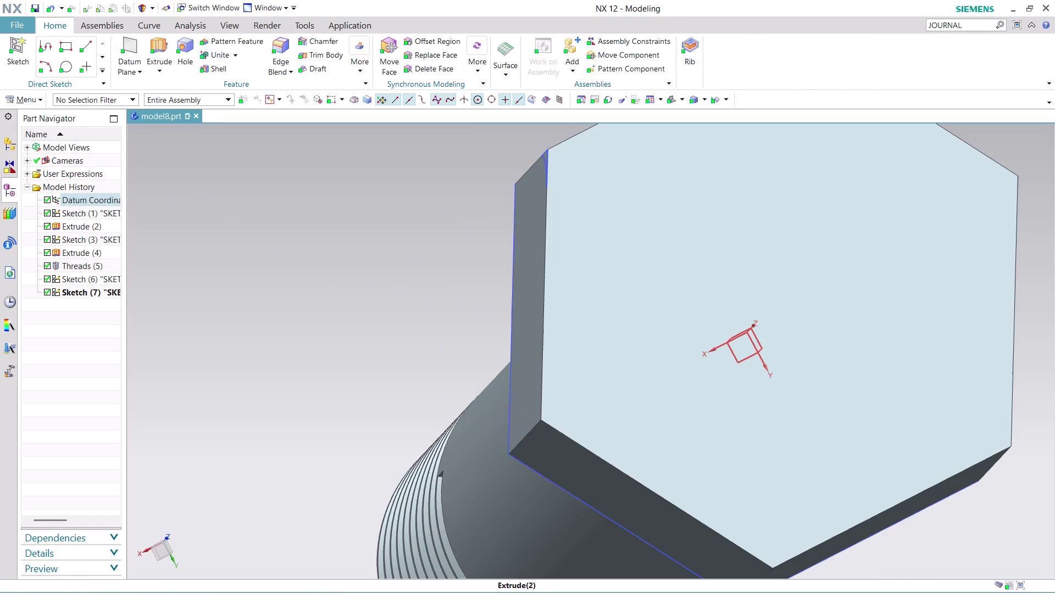
scroll(up, 3)
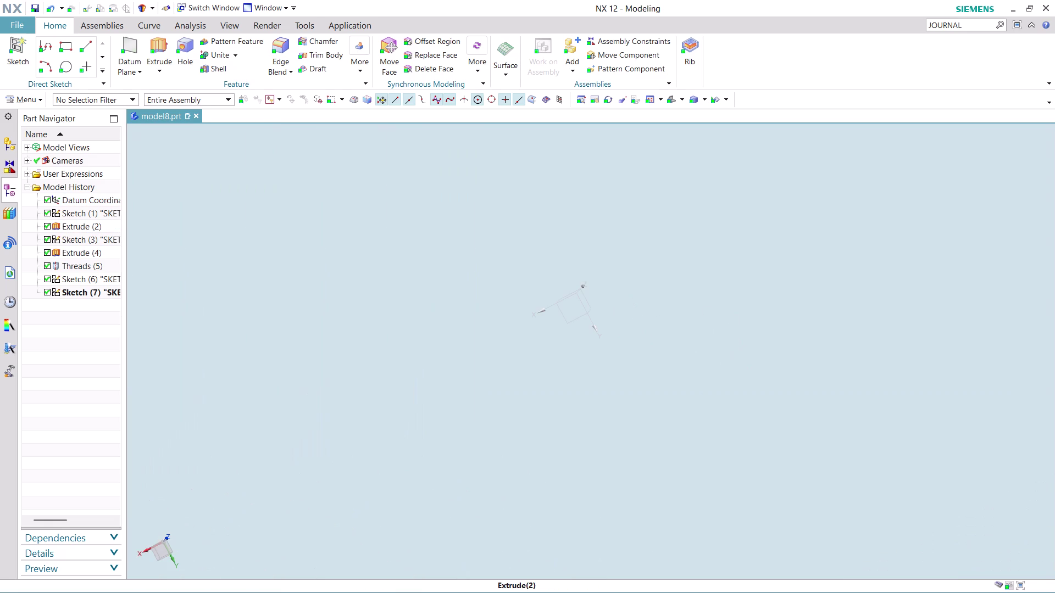
scroll(down, 3)
scroll(down, 3)
scroll(up, 3)
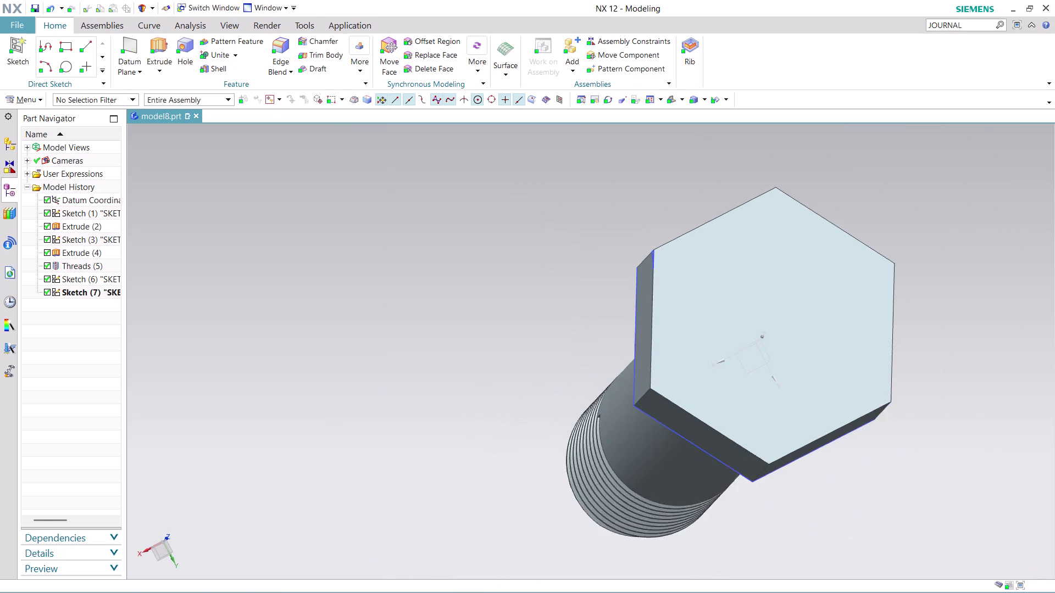
scroll(up, 3)
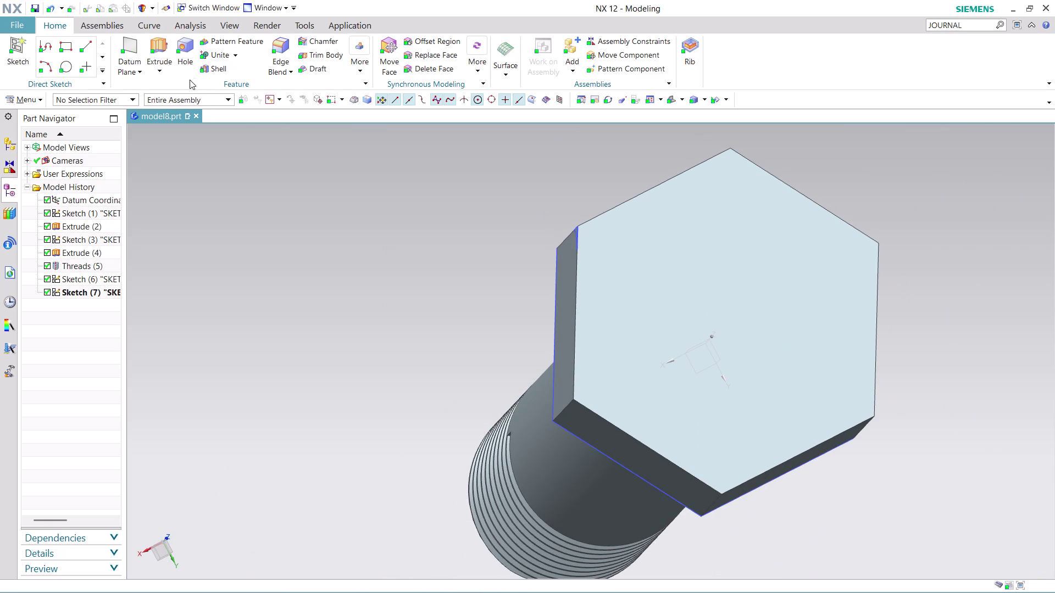
click(155, 64)
click(179, 100)
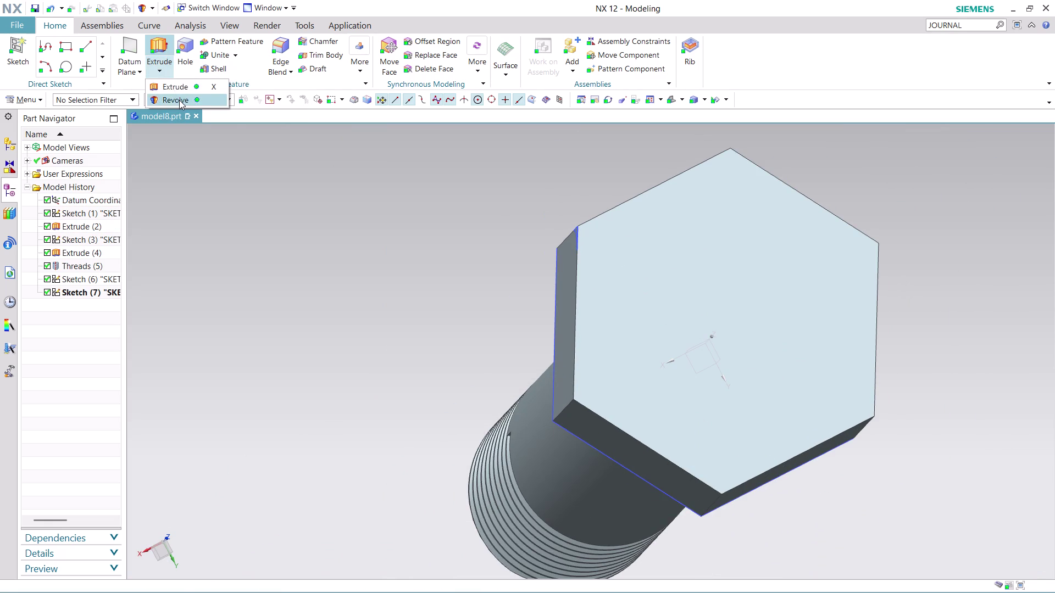
Choose the corner sketch's three curves as revolve section and the bolt axis as direction.
middle_drag(434, 183, 454, 194)
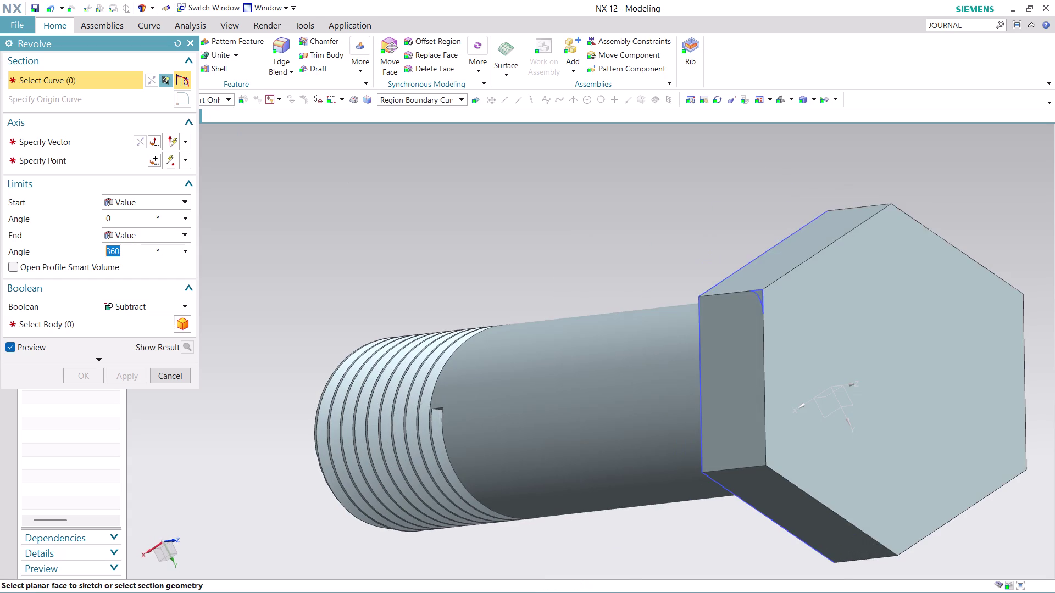
scroll(up, 3)
scroll(up, 3)
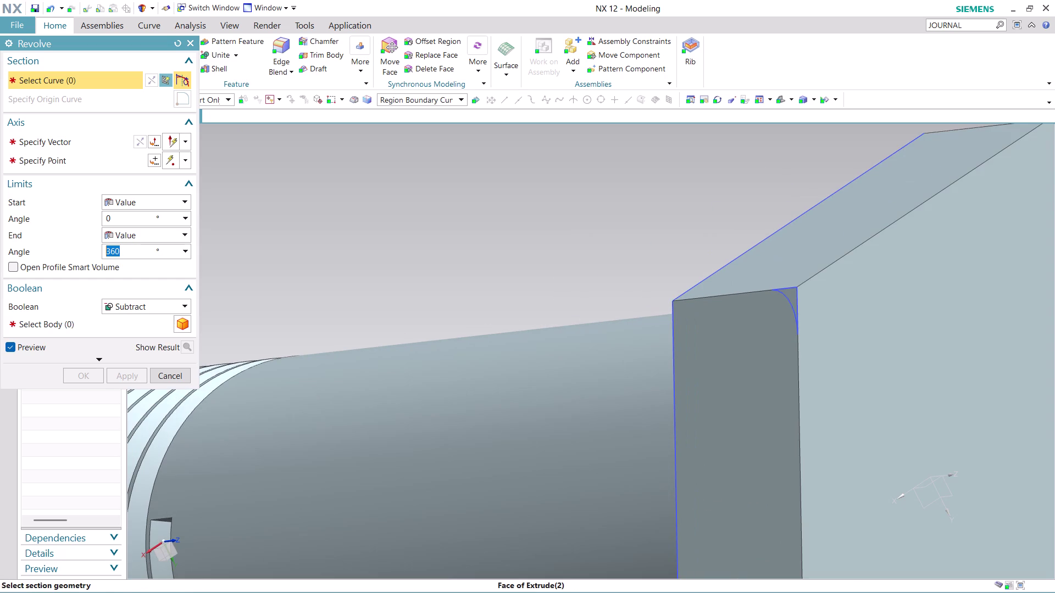
click(791, 298)
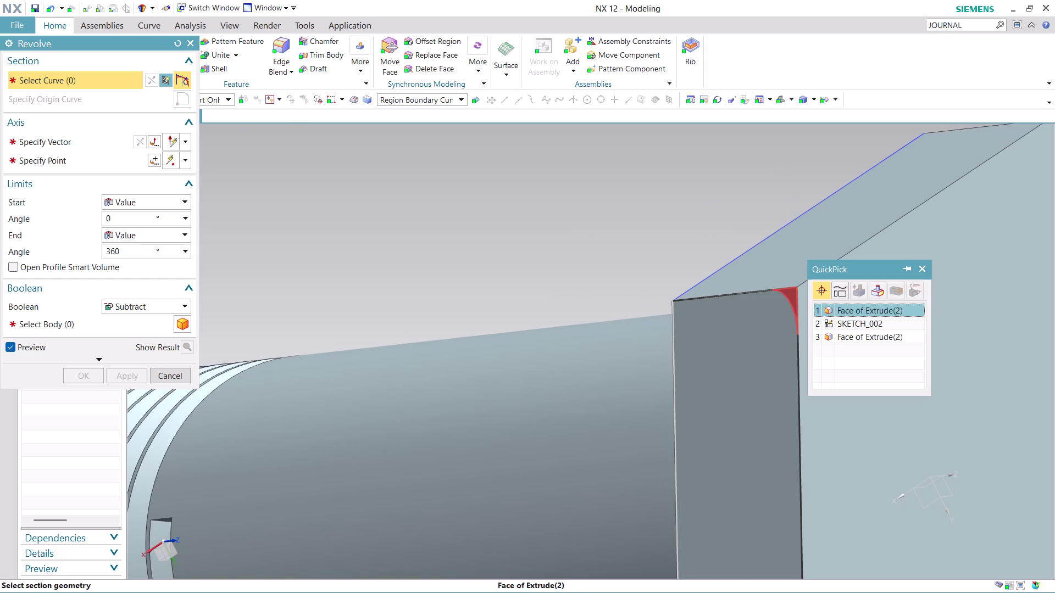
click(861, 310)
scroll(down, 3)
scroll(down, 3)
scroll(up, 3)
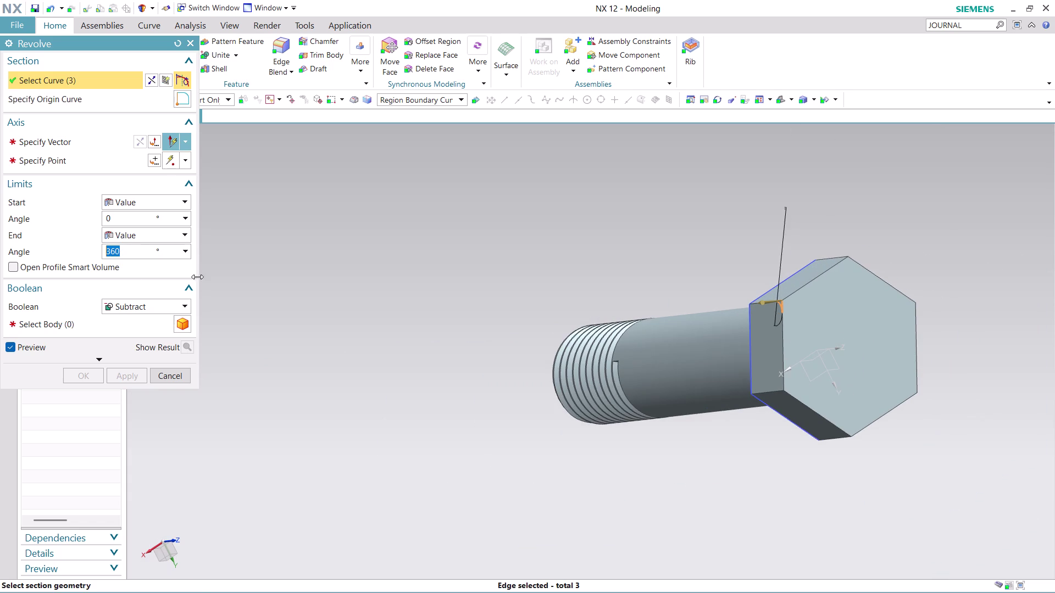
click(86, 138)
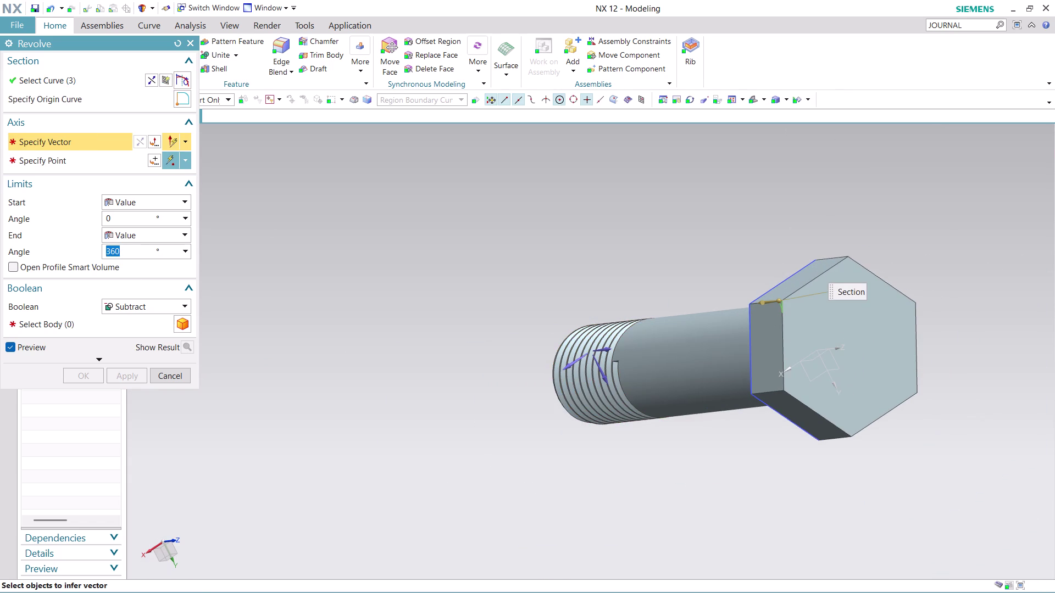
click(604, 349)
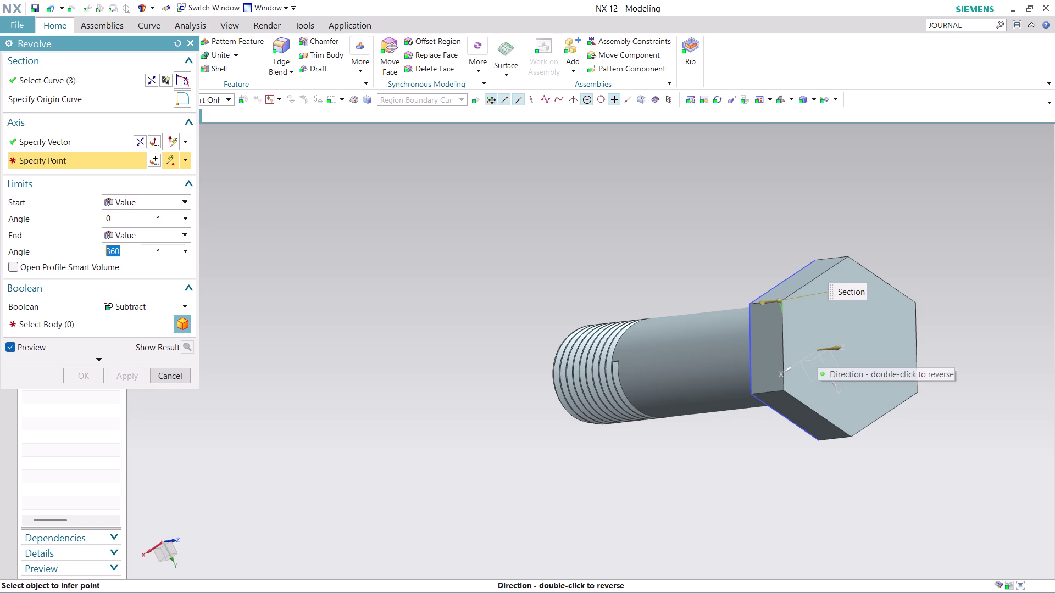
drag(131, 39, 170, 120)
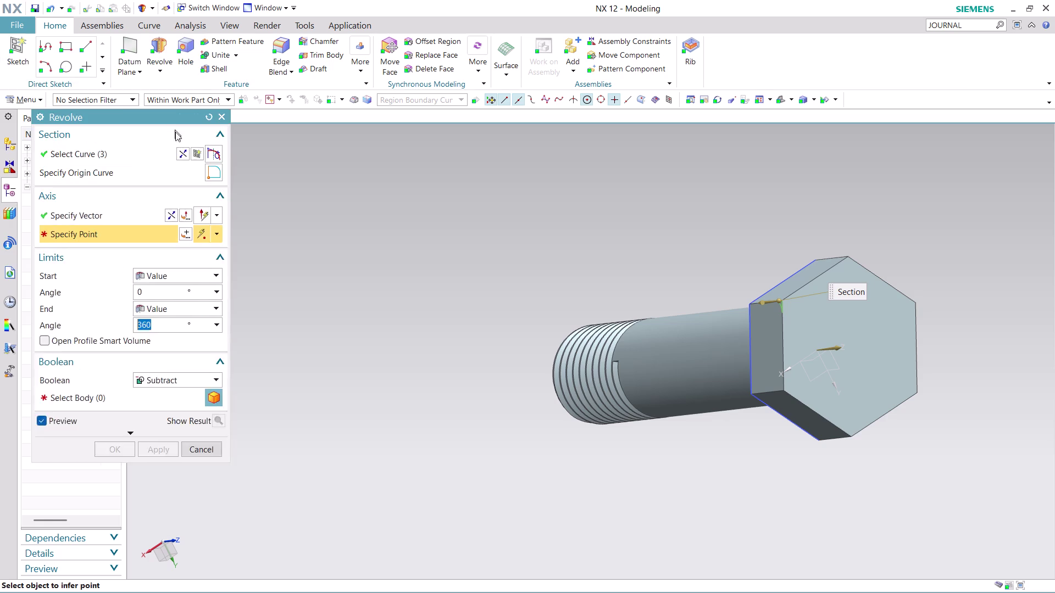
Toggle visibility of Extrude (4), Sketch (6) and Sketch (3) in the Part Navigator.
drag(170, 119, 331, 395)
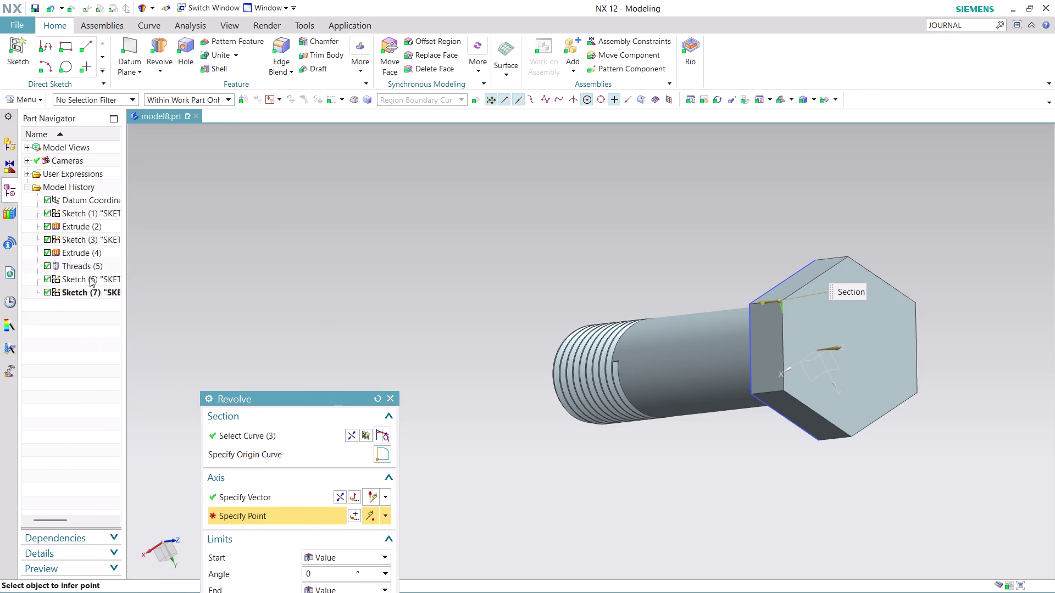
click(76, 251)
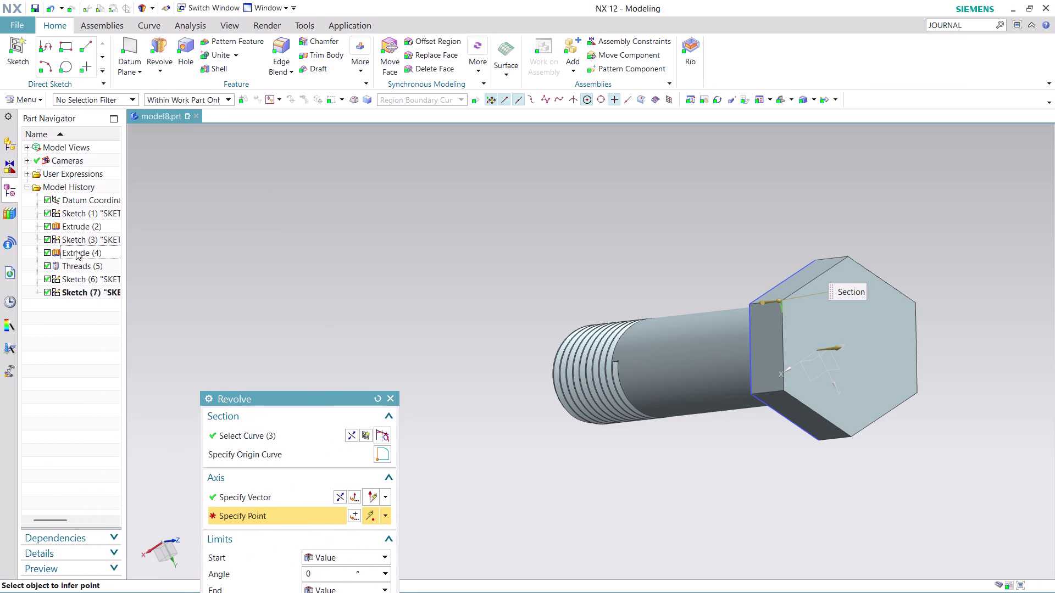
right_click(76, 251)
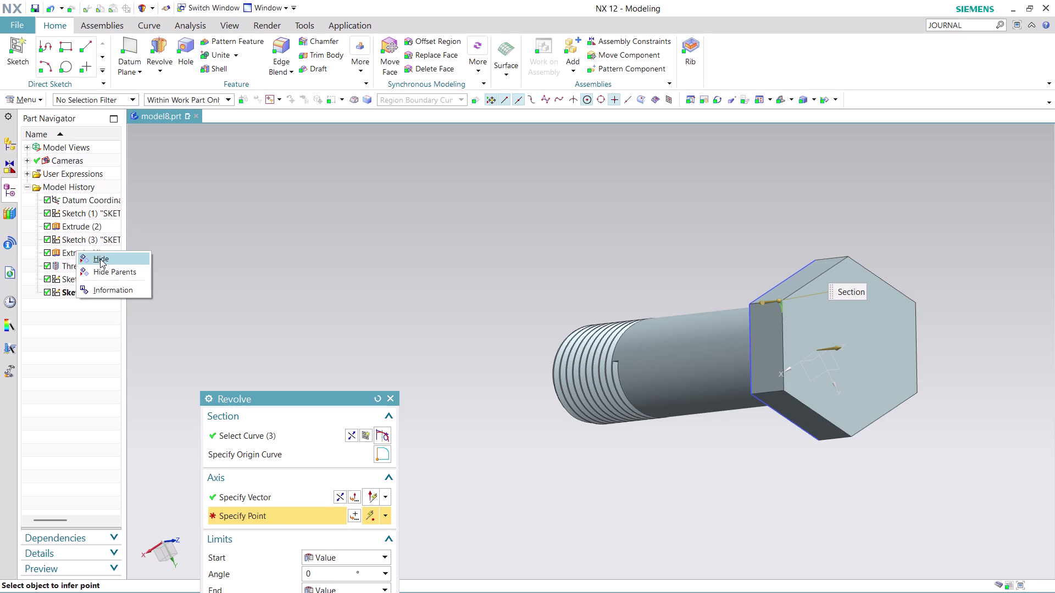
click(100, 259)
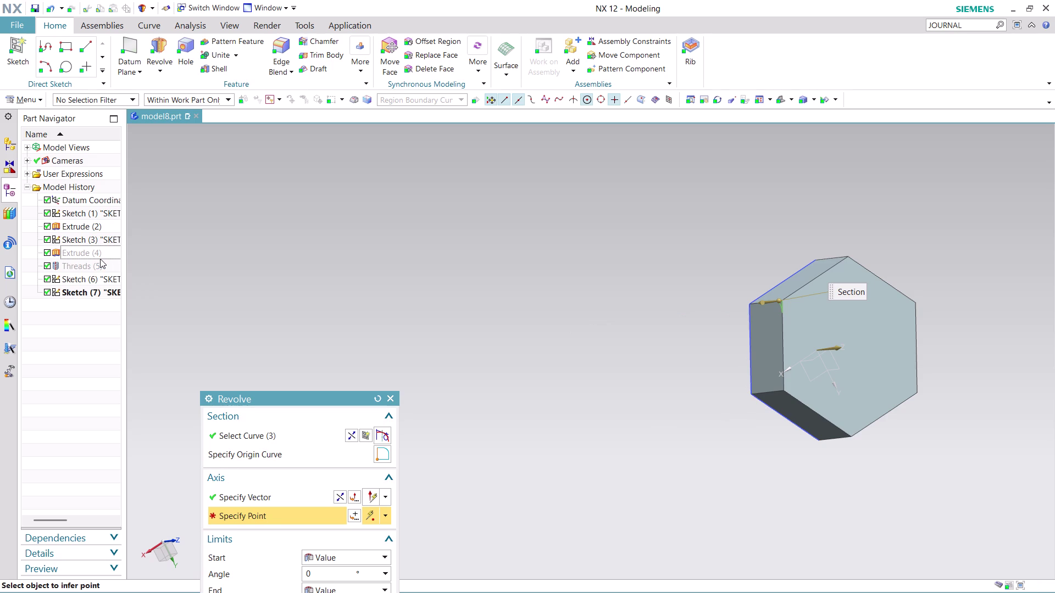
right_click(96, 252)
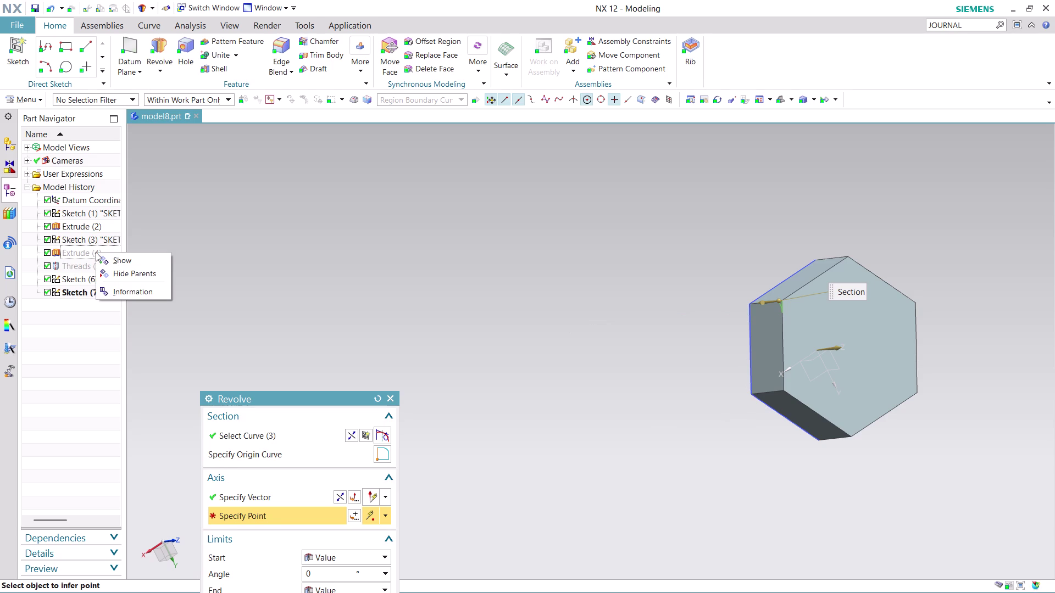
click(117, 261)
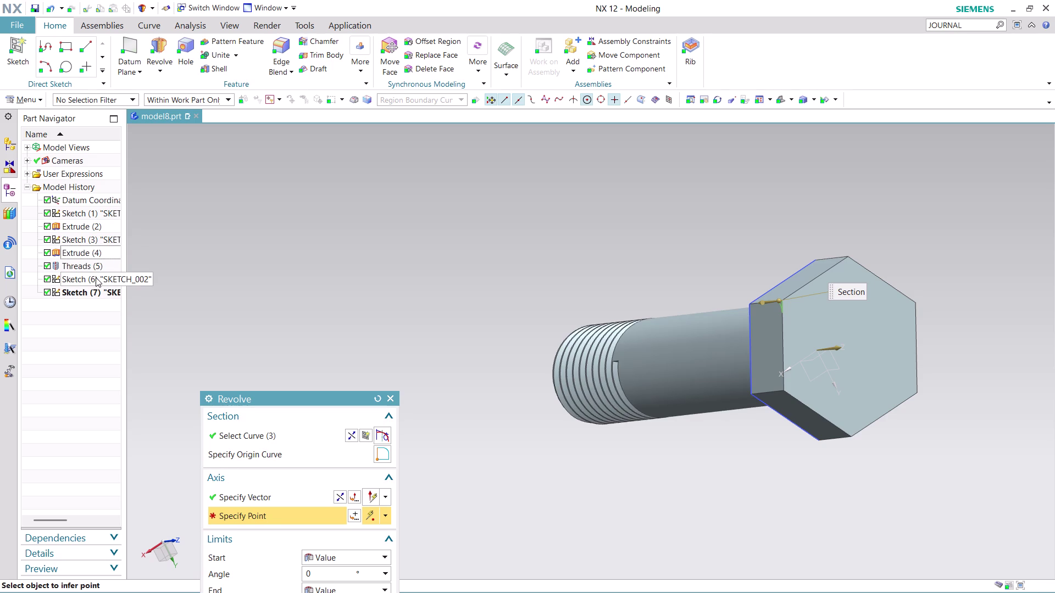
right_click(95, 278)
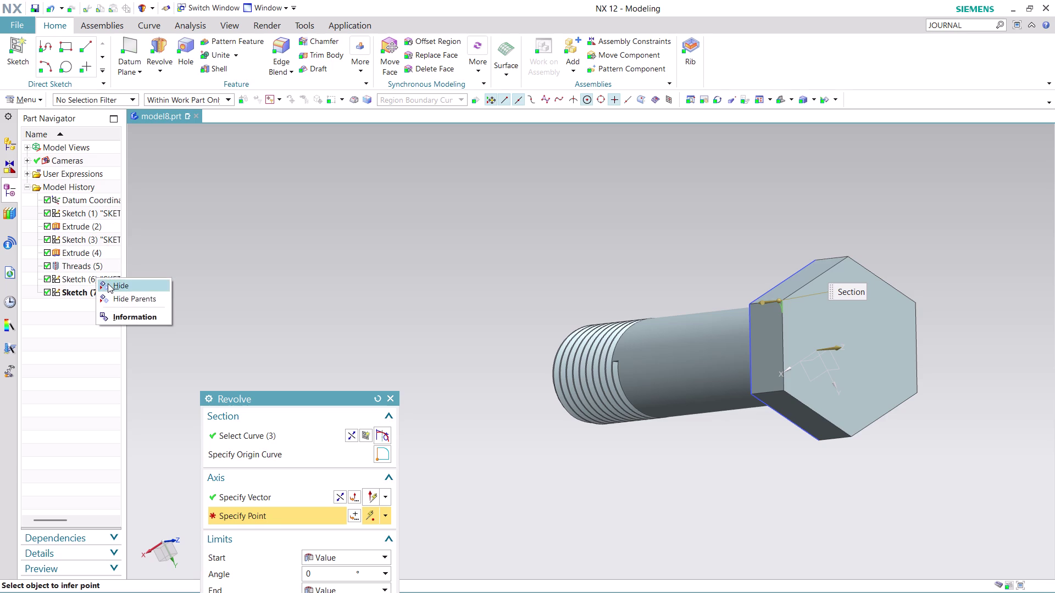
click(107, 284)
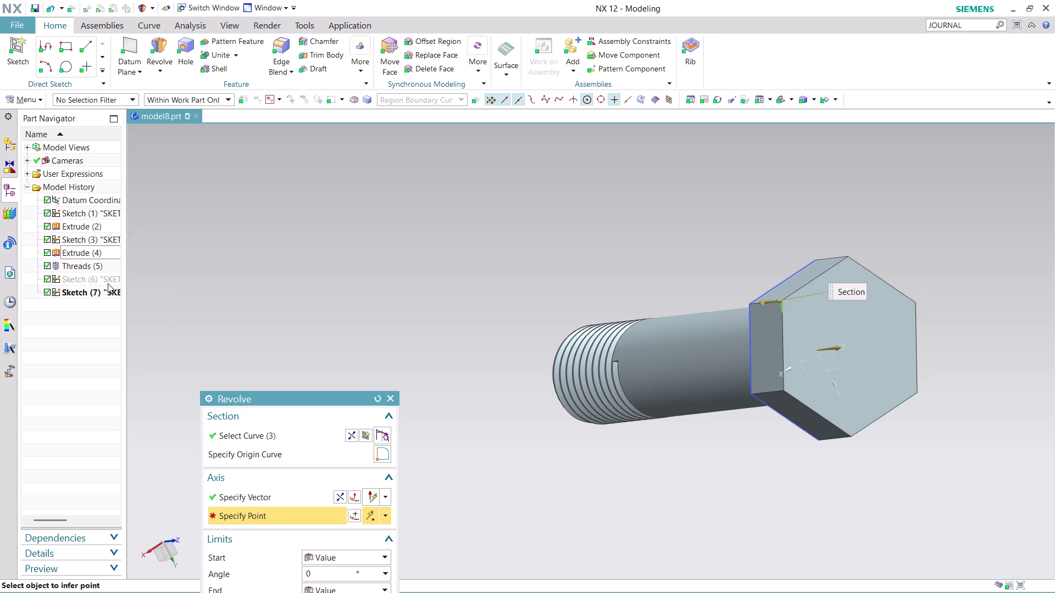
right_click(80, 279)
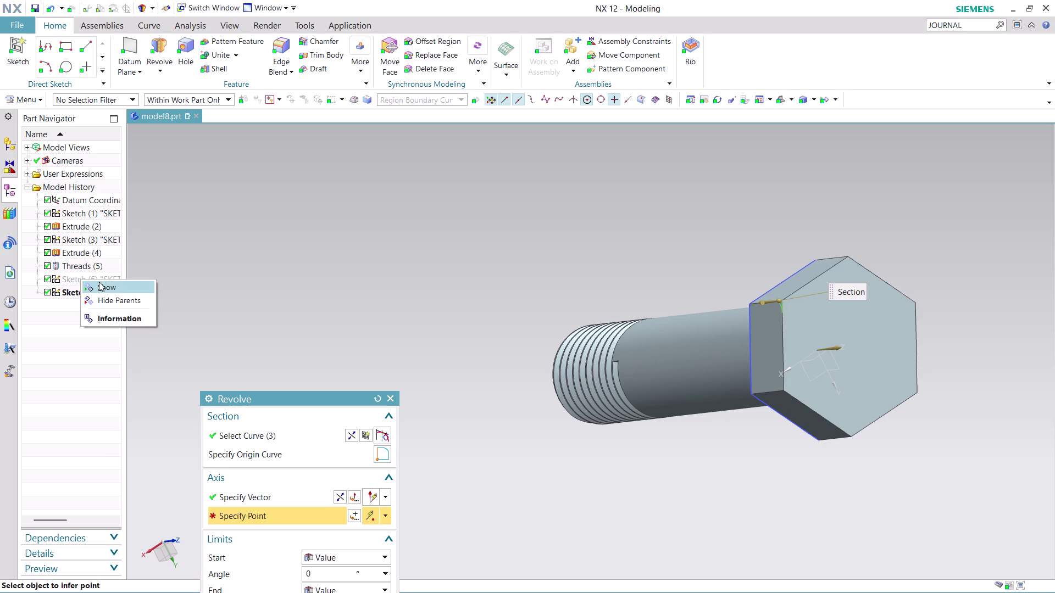
click(99, 281)
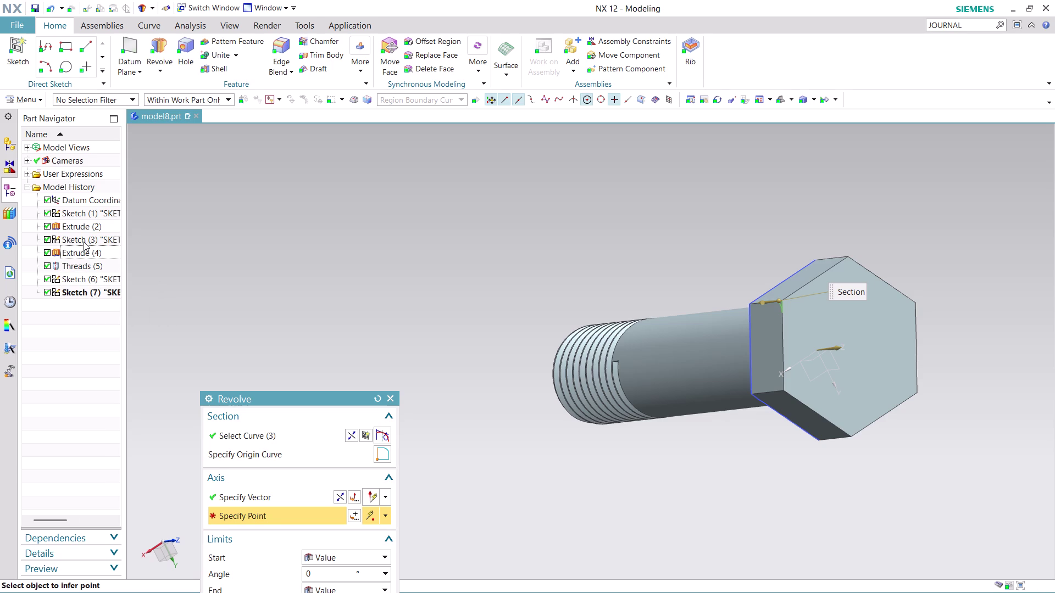
right_click(84, 239)
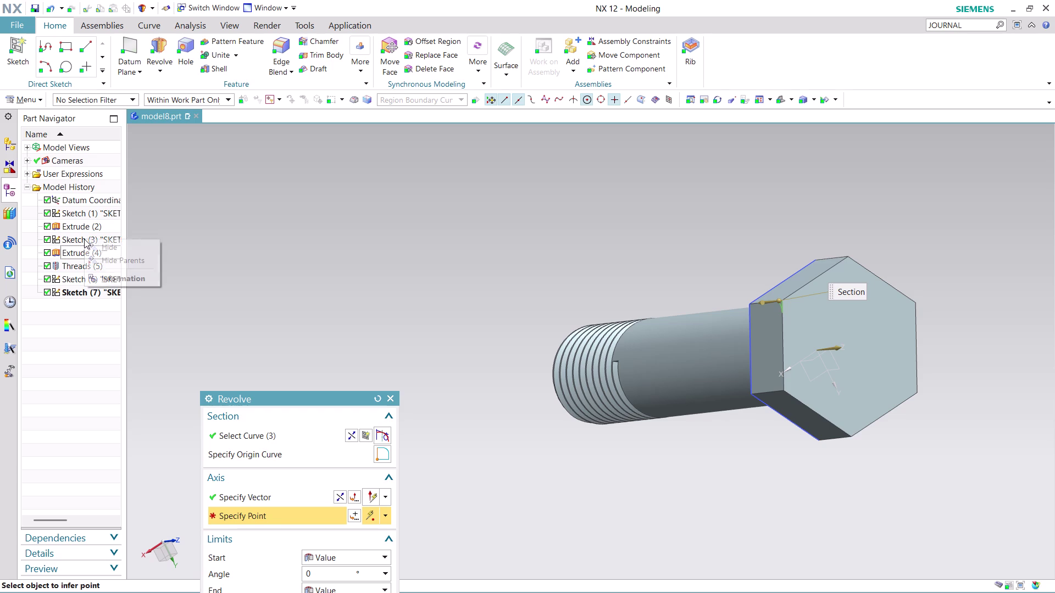
click(109, 251)
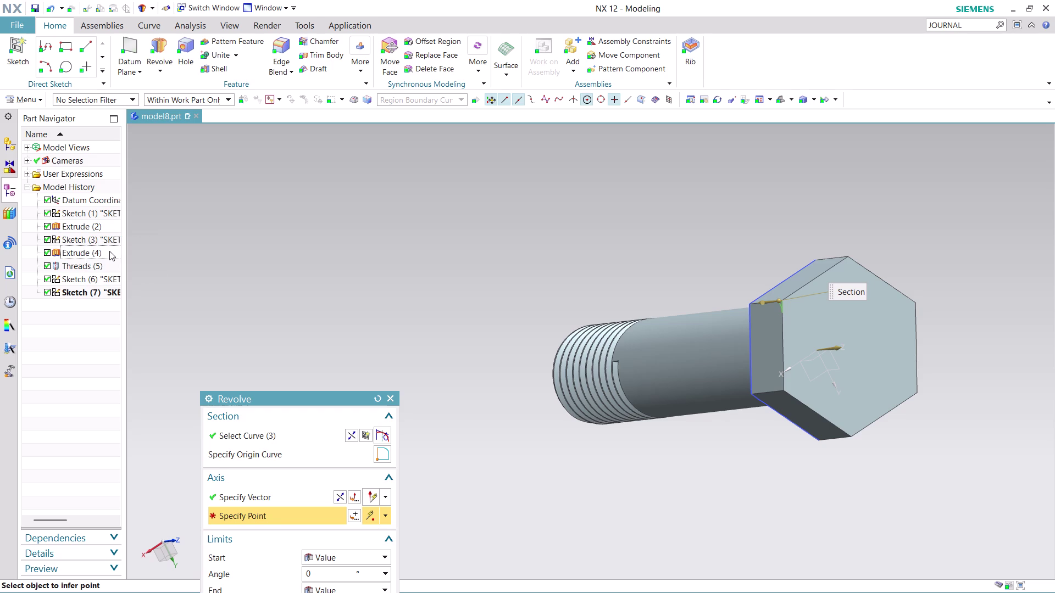
right_click(94, 238)
click(116, 248)
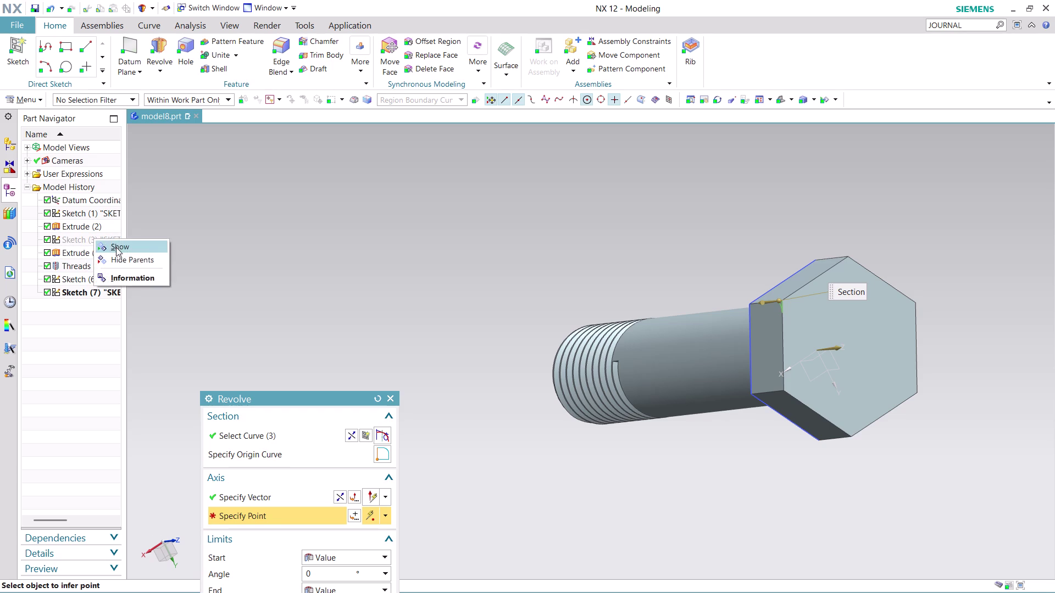
Hide the head, set the revolve axis point at the shank end's arc centre, then reshow it.
click(80, 226)
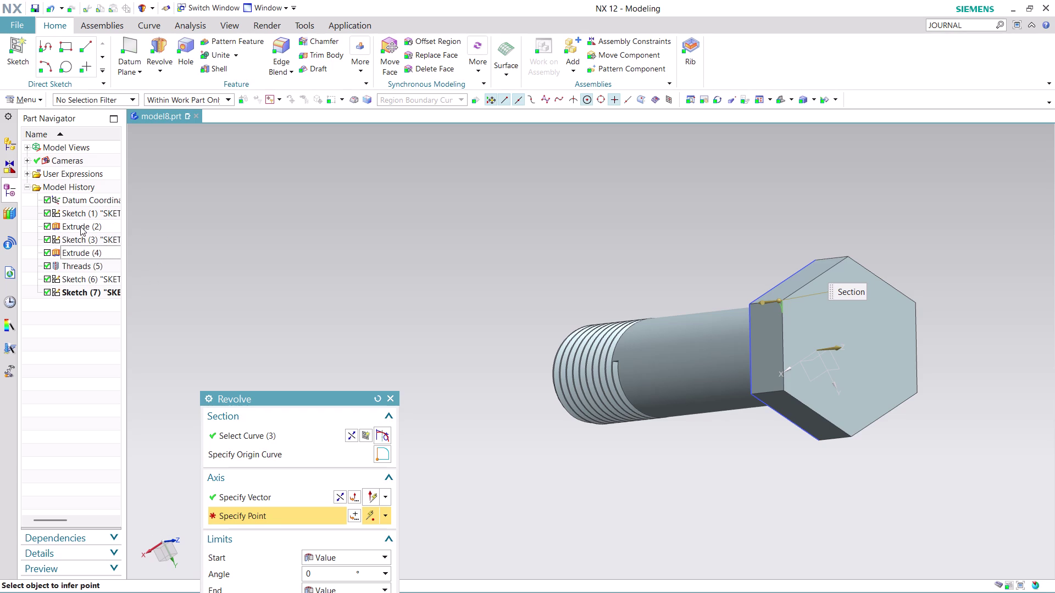
right_click(80, 227)
click(101, 234)
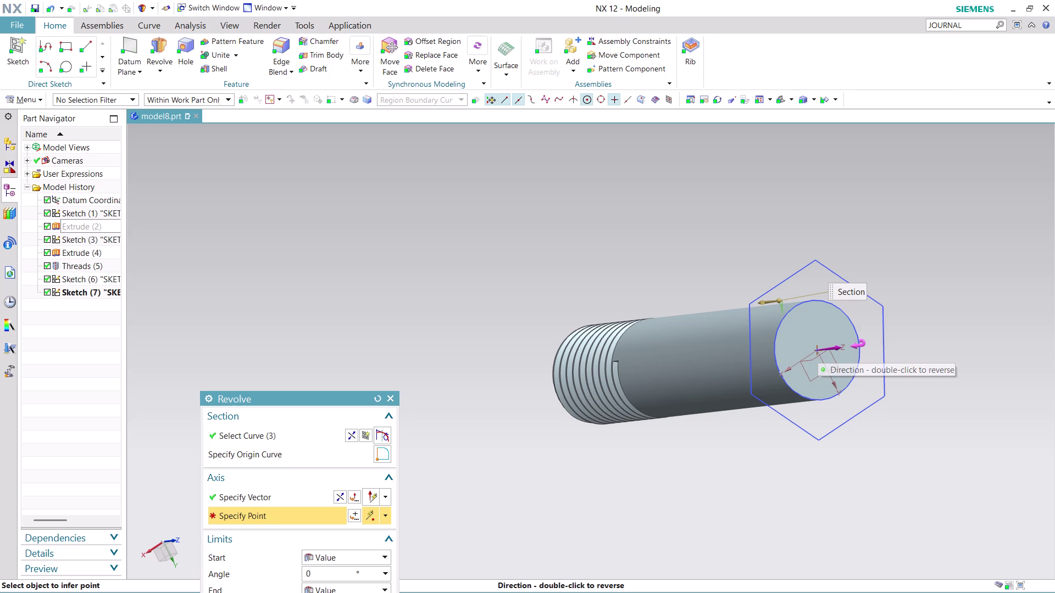
scroll(up, 3)
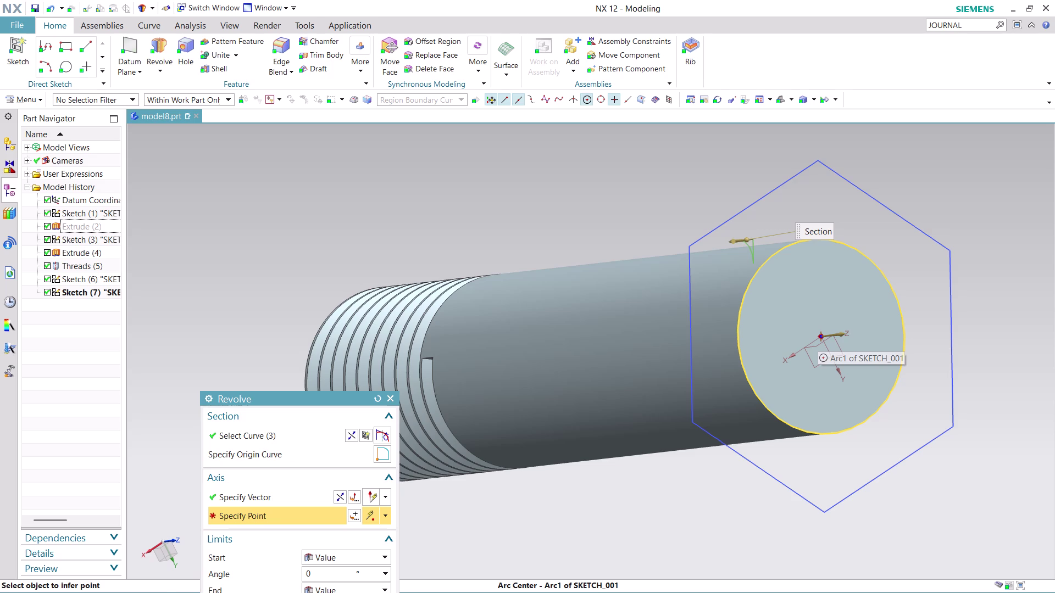
click(820, 337)
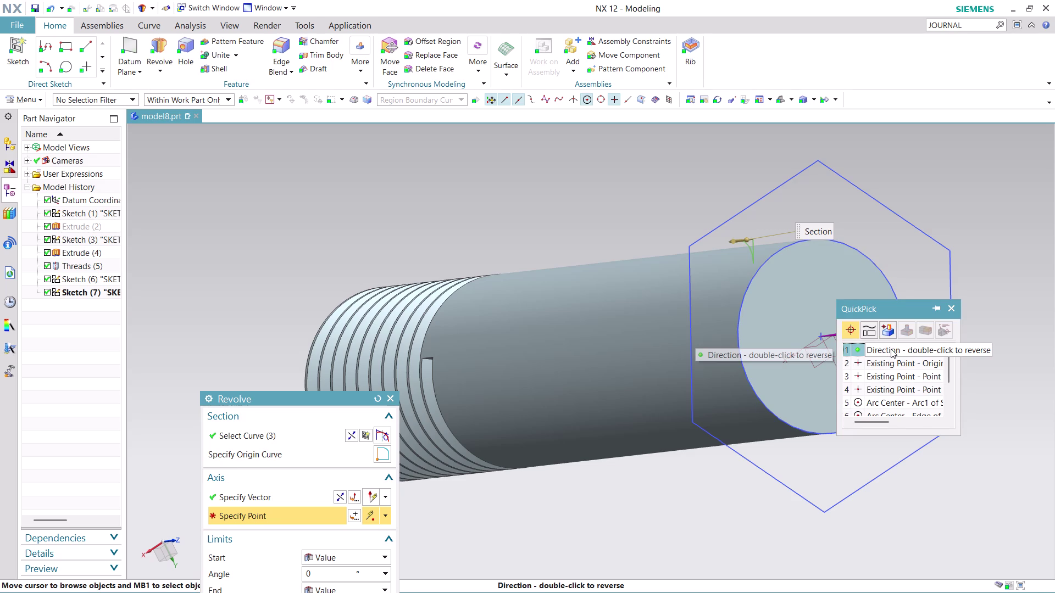
click(895, 358)
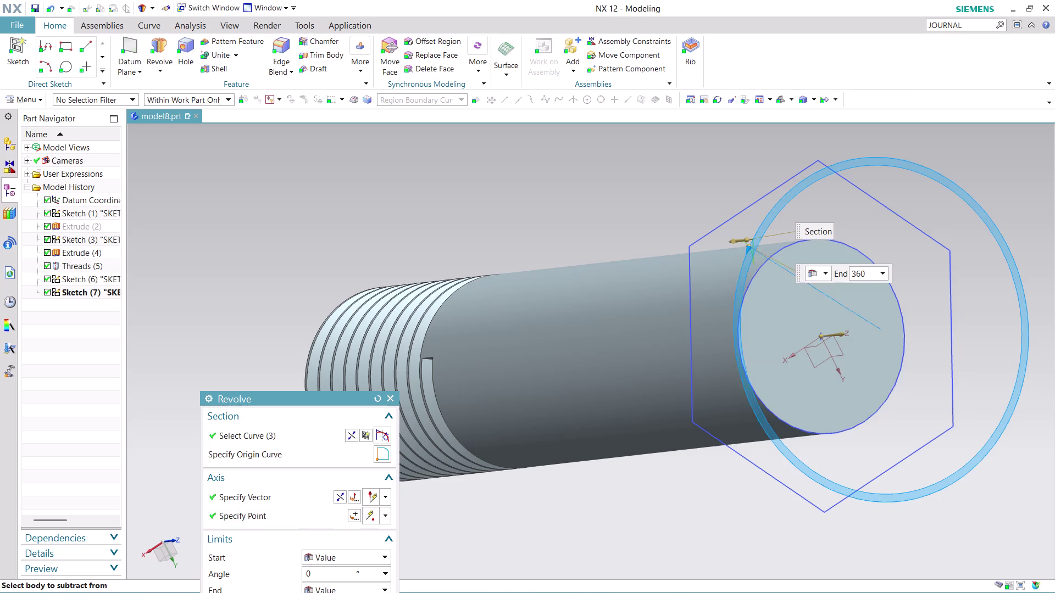
right_click(83, 222)
click(103, 231)
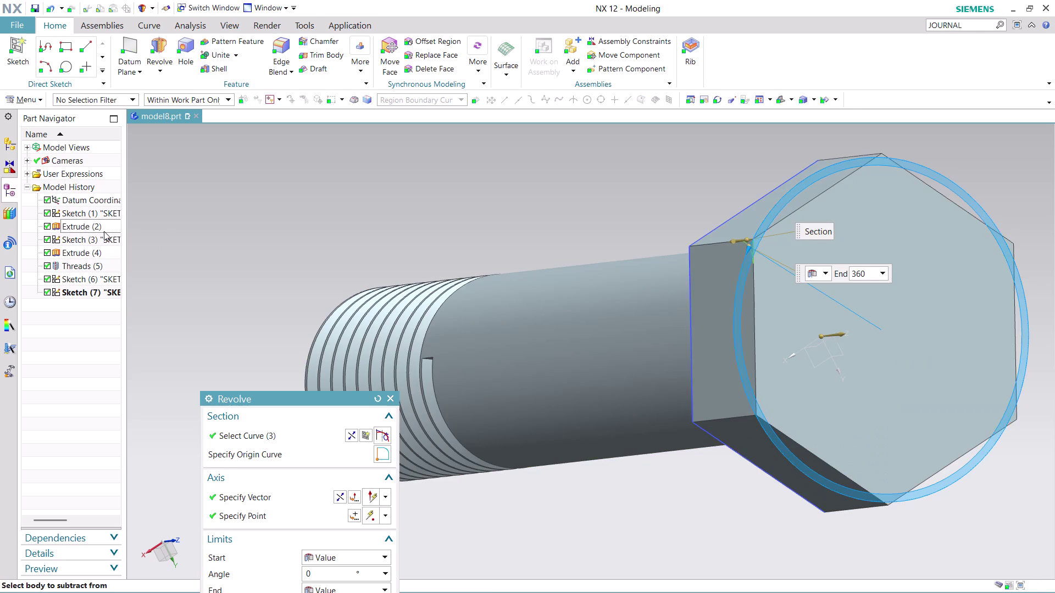
Select the hexagonal head as the subtract body and apply, creating Revolve (8).
middle_drag(631, 488, 629, 488)
middle_drag(629, 488, 610, 485)
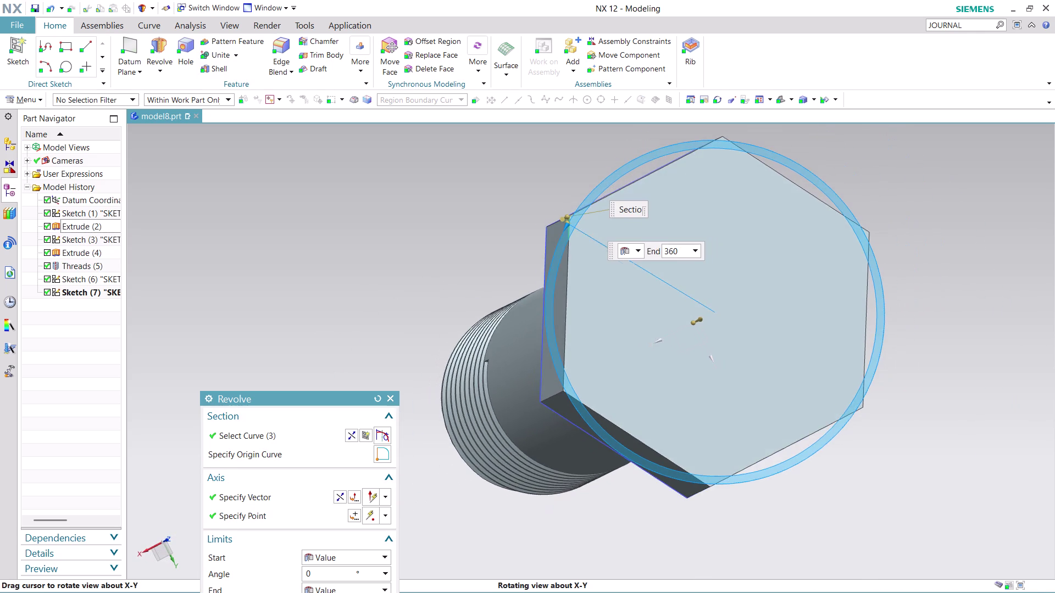
middle_drag(611, 485, 601, 483)
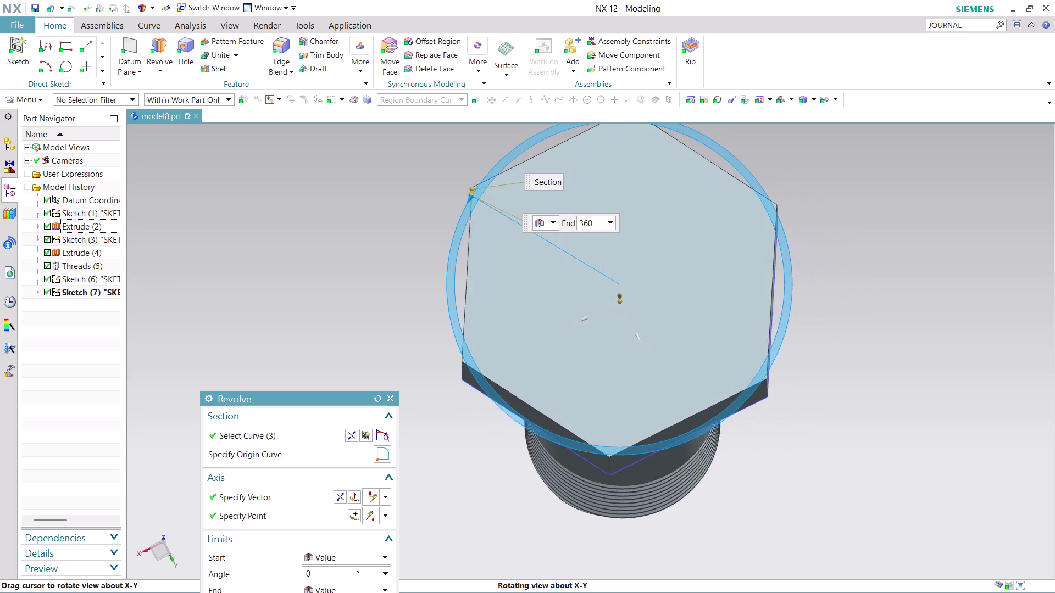
middle_drag(601, 482, 600, 481)
middle_click(599, 481)
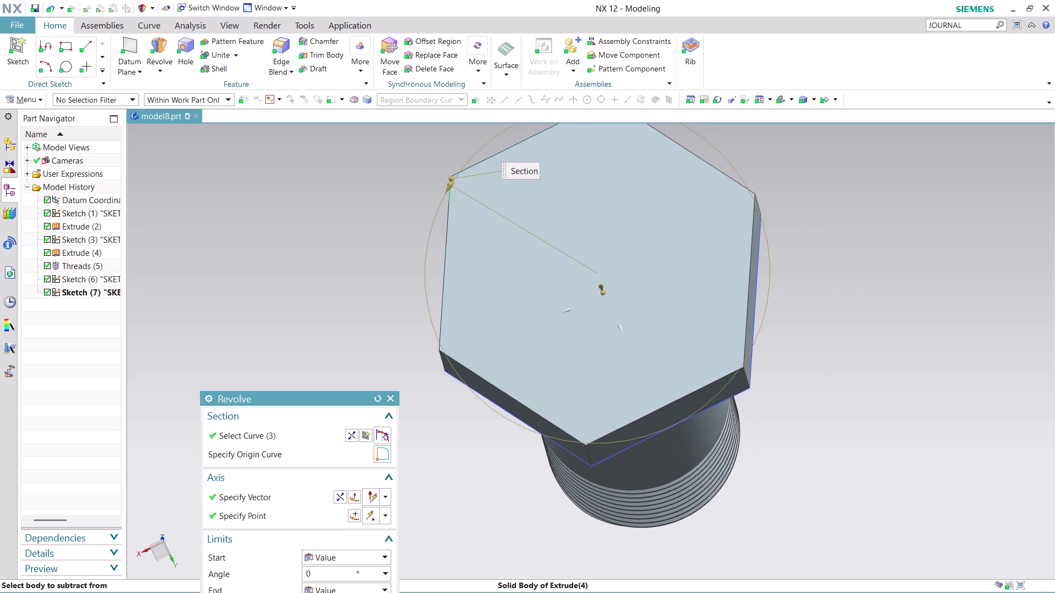
scroll(down, 3)
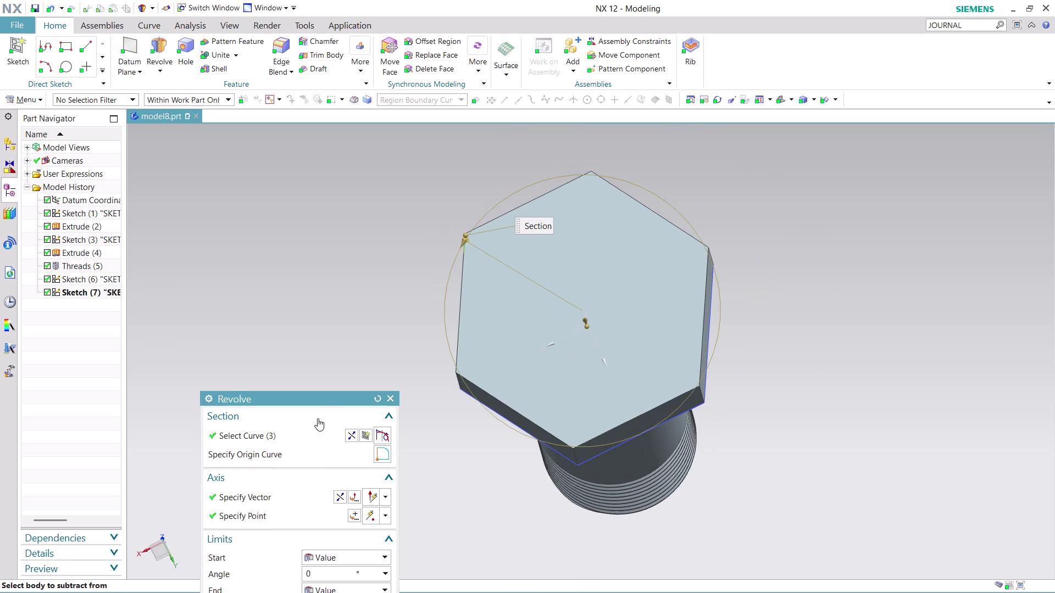
drag(319, 407, 311, 345)
drag(314, 398, 300, 291)
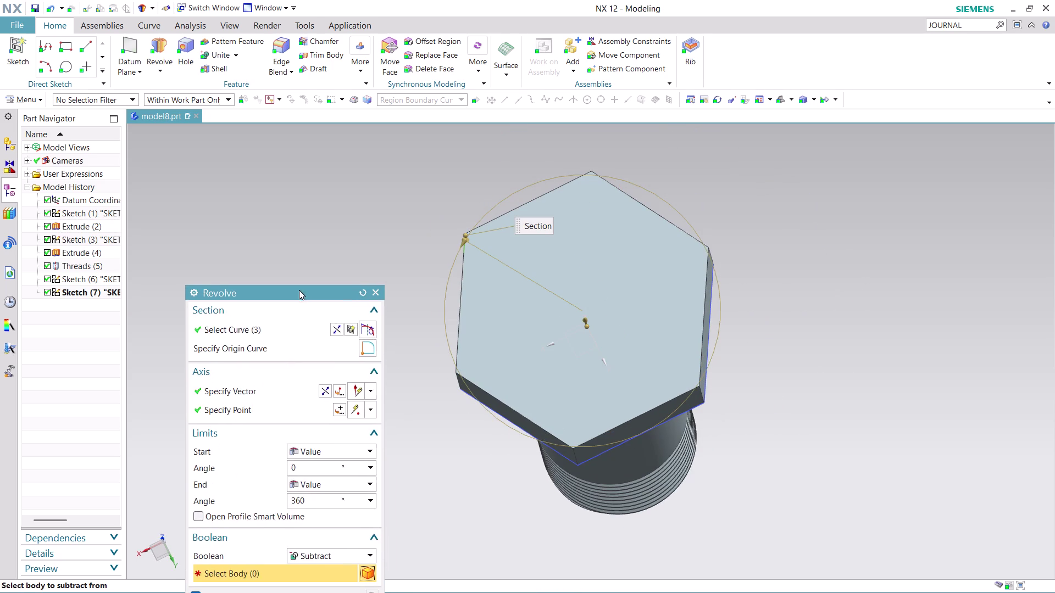
drag(299, 291, 283, 197)
click(558, 338)
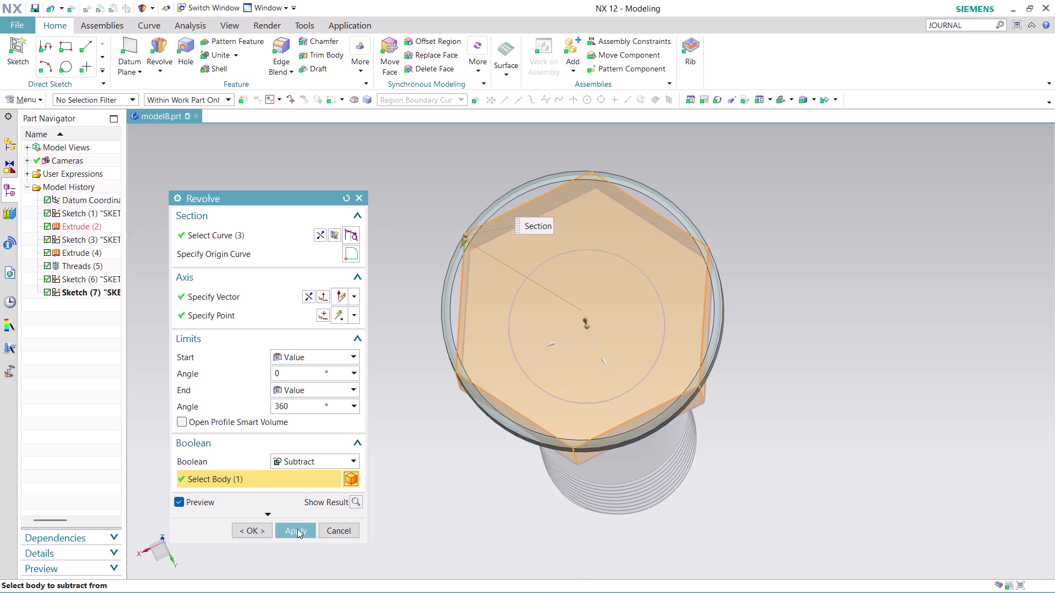
click(297, 529)
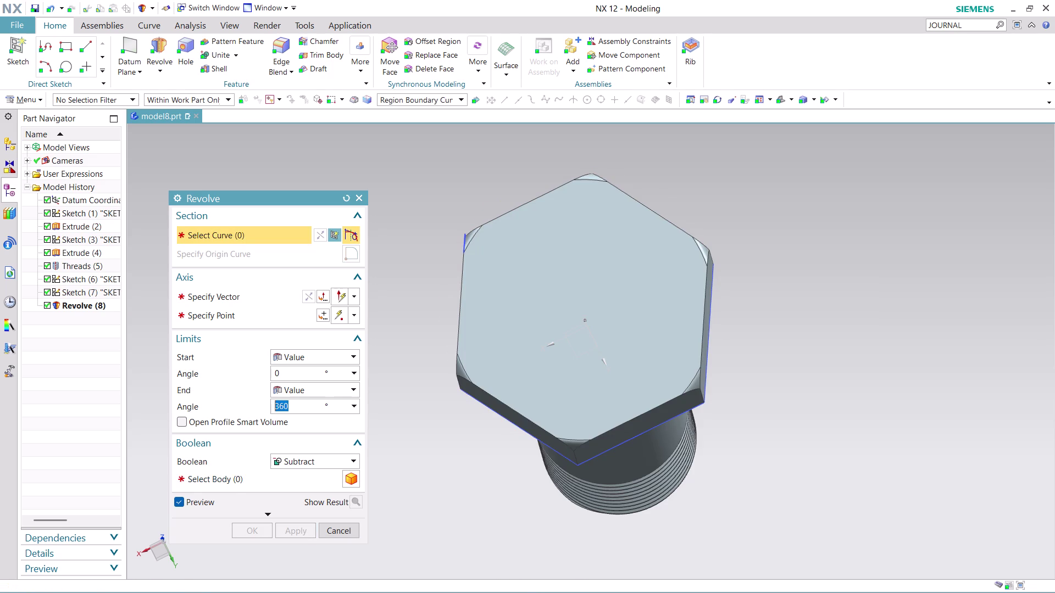
Cancel the Revolve dialog and orbit out to view the whole chamfered bolt.
middle_drag(755, 402, 792, 393)
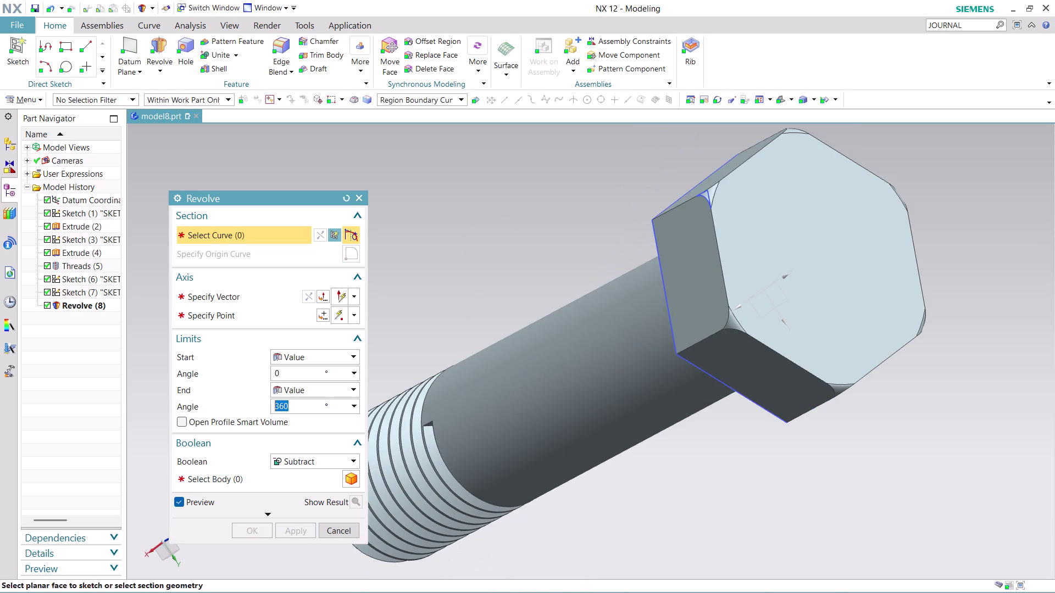
scroll(up, 3)
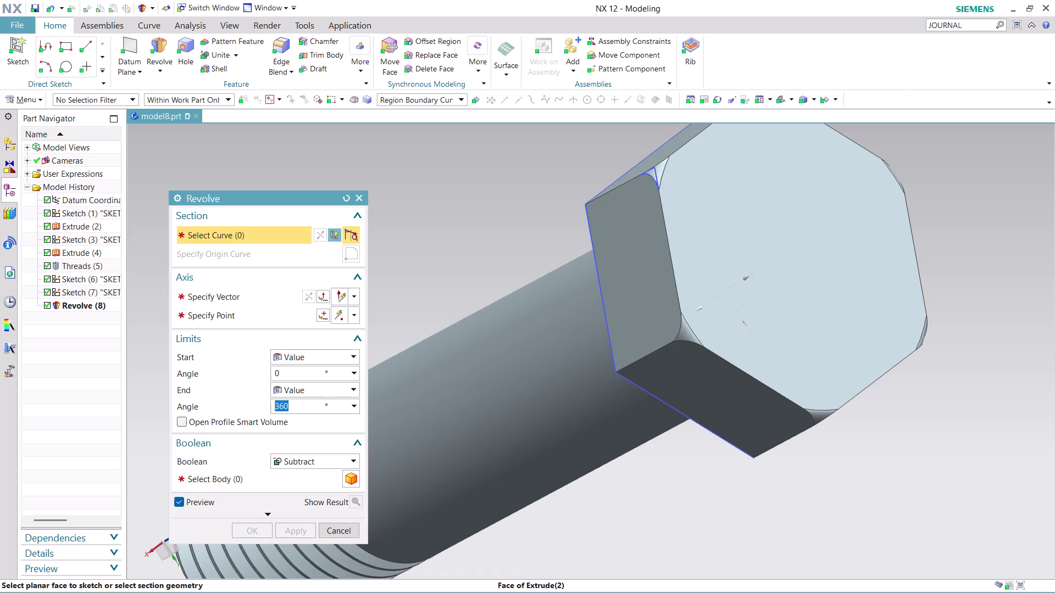
click(338, 532)
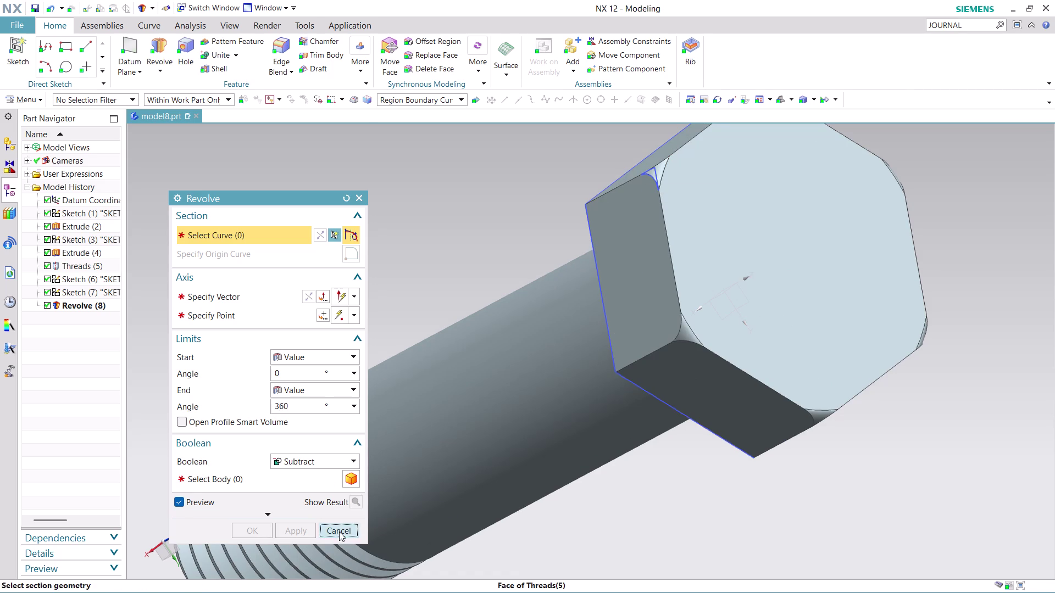
scroll(down, 3)
middle_drag(810, 522, 856, 481)
scroll(up, 3)
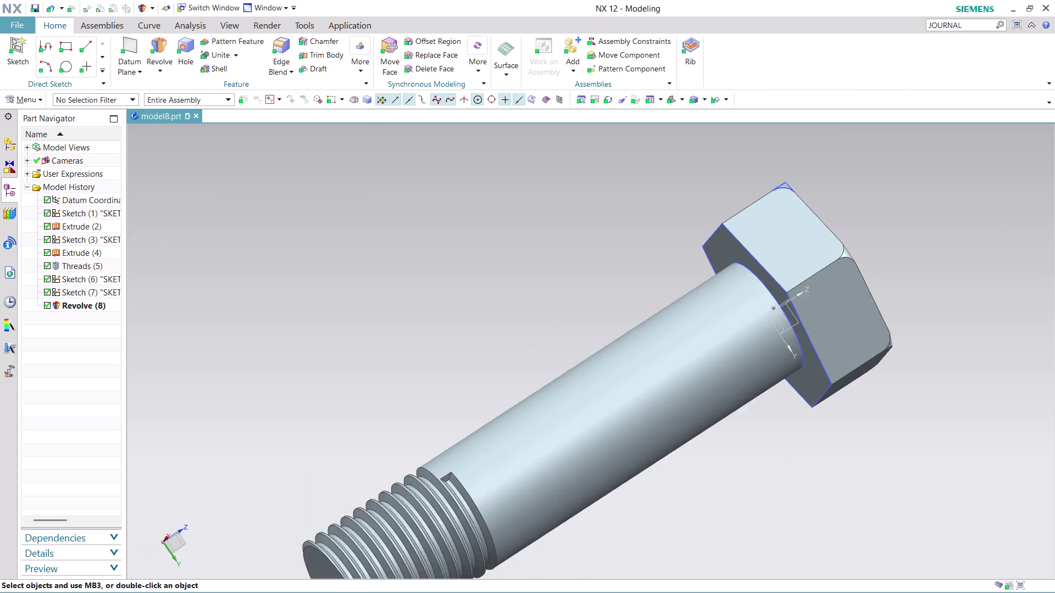
scroll(down, 3)
scroll(up, 3)
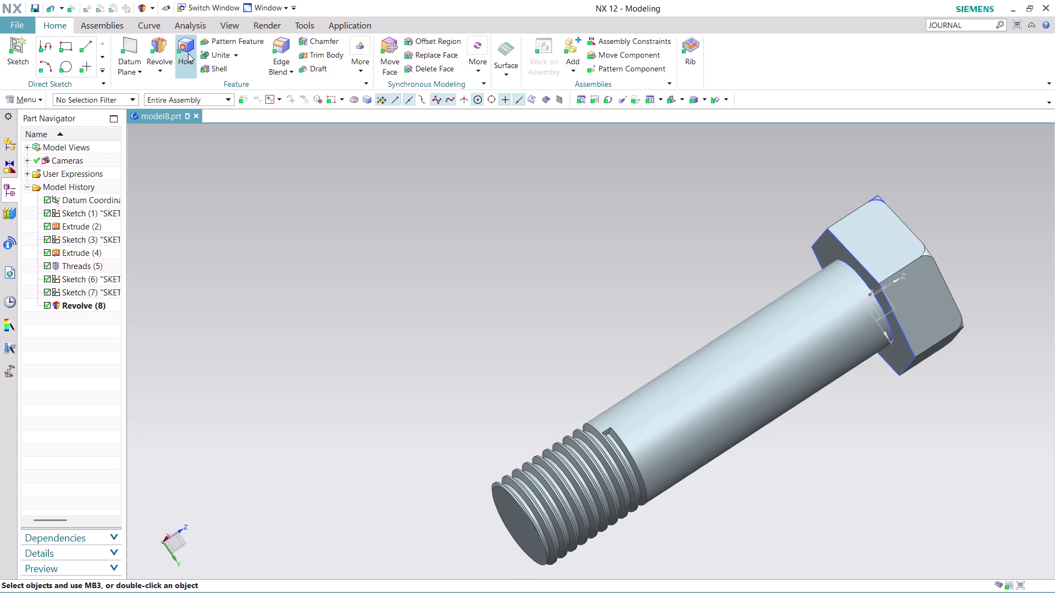
Unite the shank and hexagonal head into one solid, Unite (9), and inspect it.
click(225, 49)
click(805, 391)
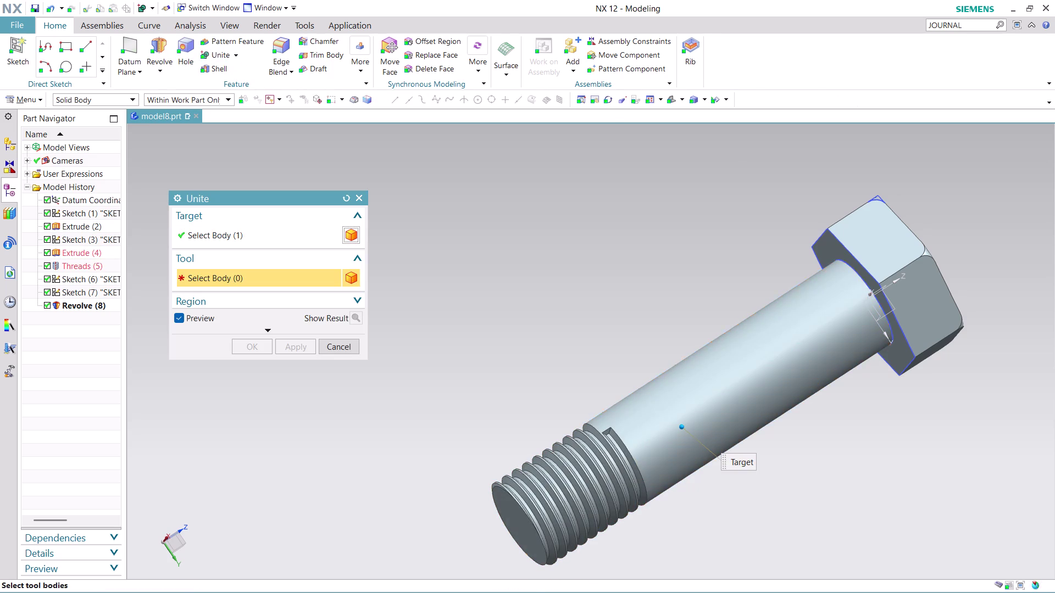
click(899, 256)
click(298, 349)
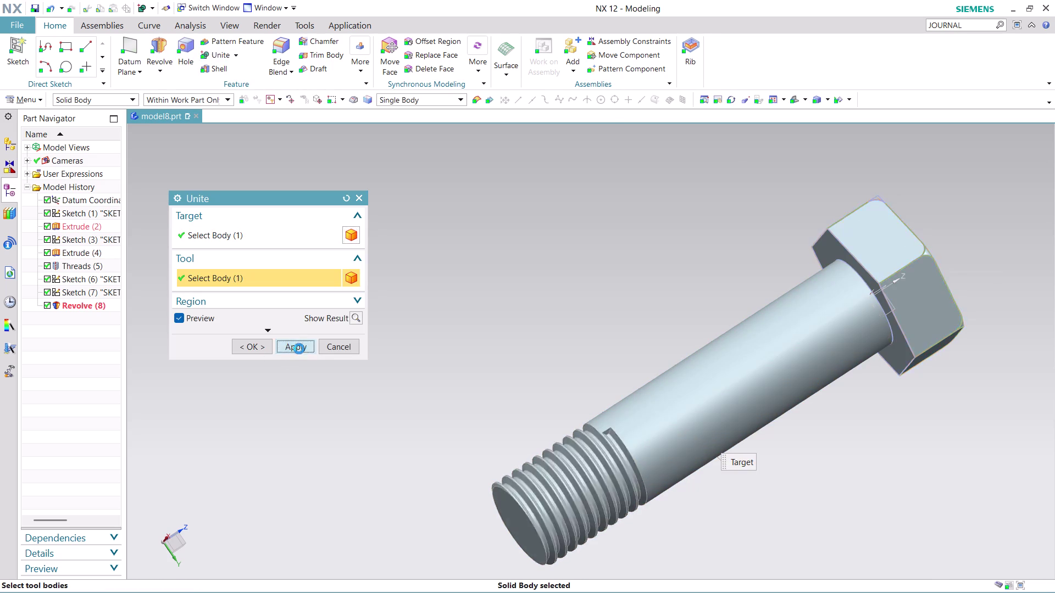
click(349, 341)
middle_drag(974, 230, 852, 257)
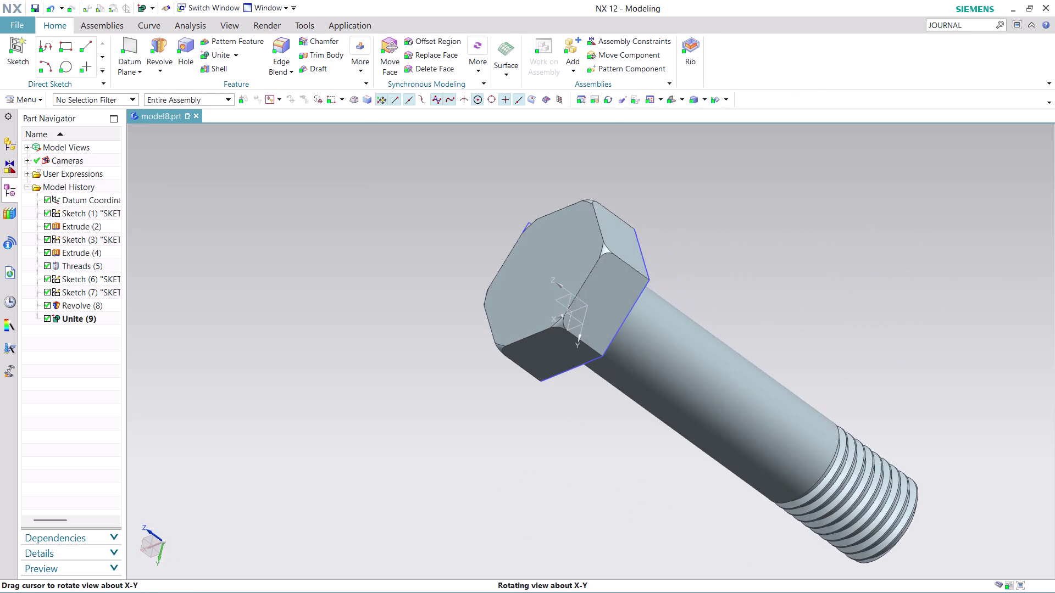
middle_drag(851, 256, 800, 277)
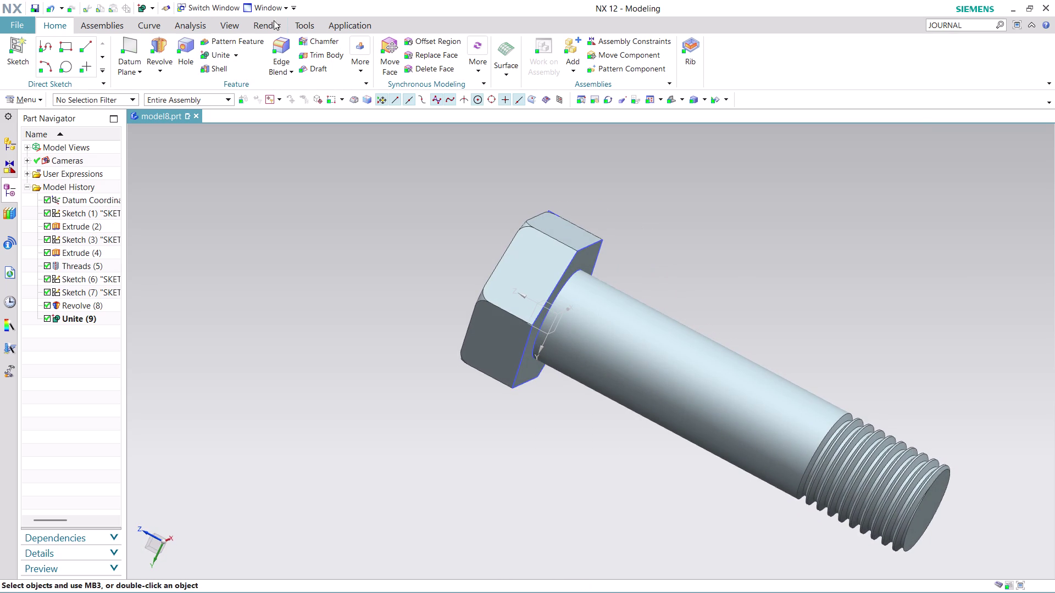
click(230, 22)
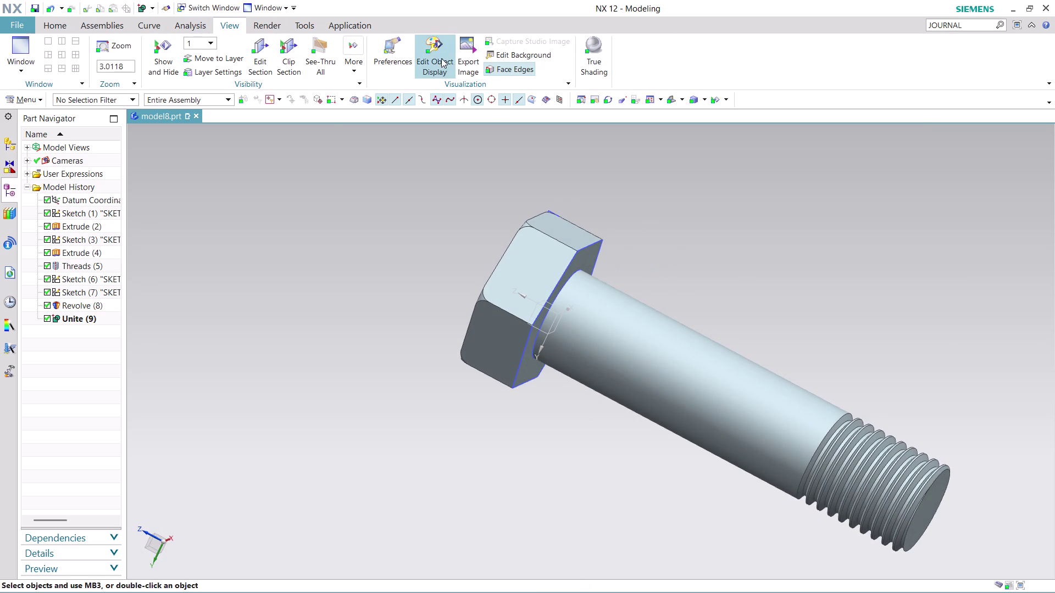
Set the bolt body's colour to Granite Gray with Edit Object Display, then orbit to check it.
click(441, 59)
click(632, 347)
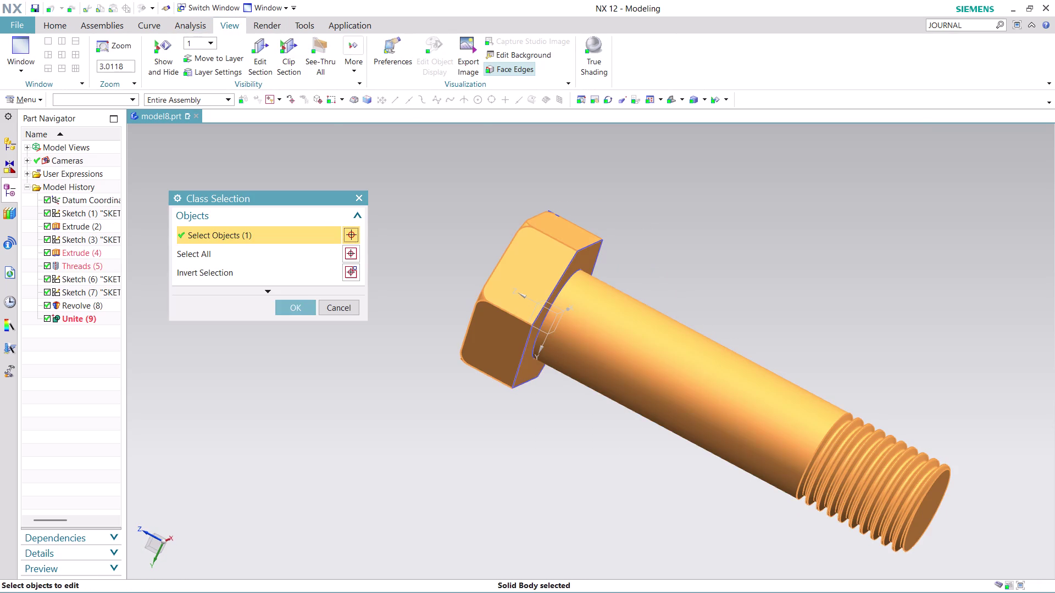
click(288, 310)
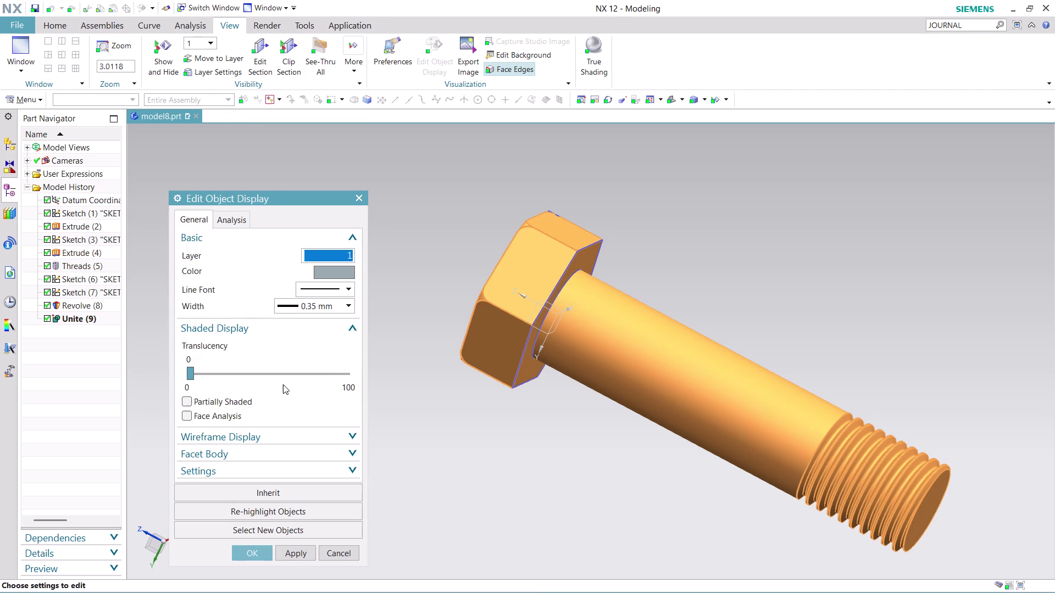
click(337, 271)
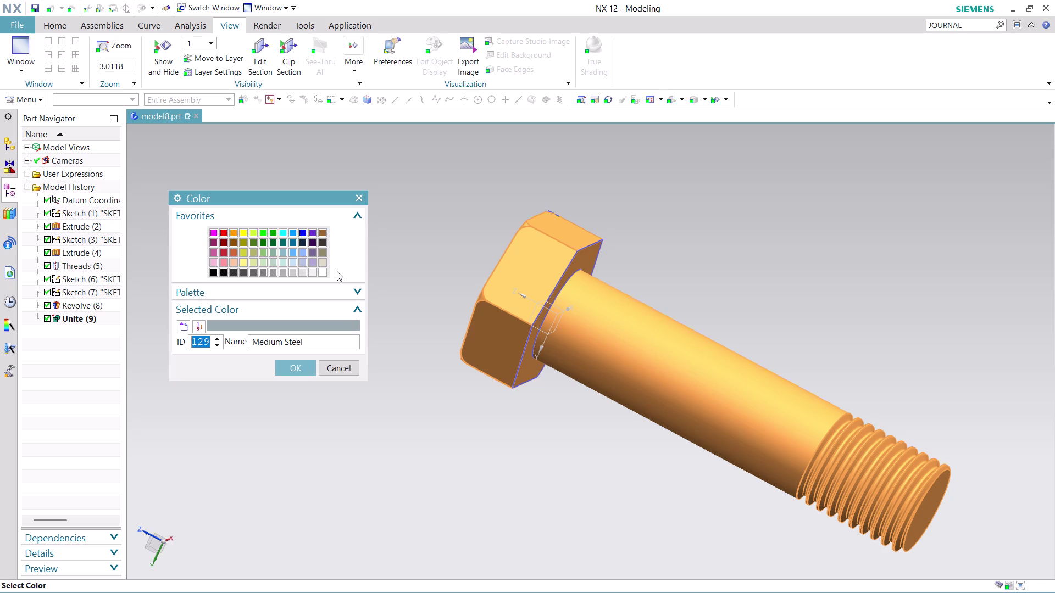
click(251, 272)
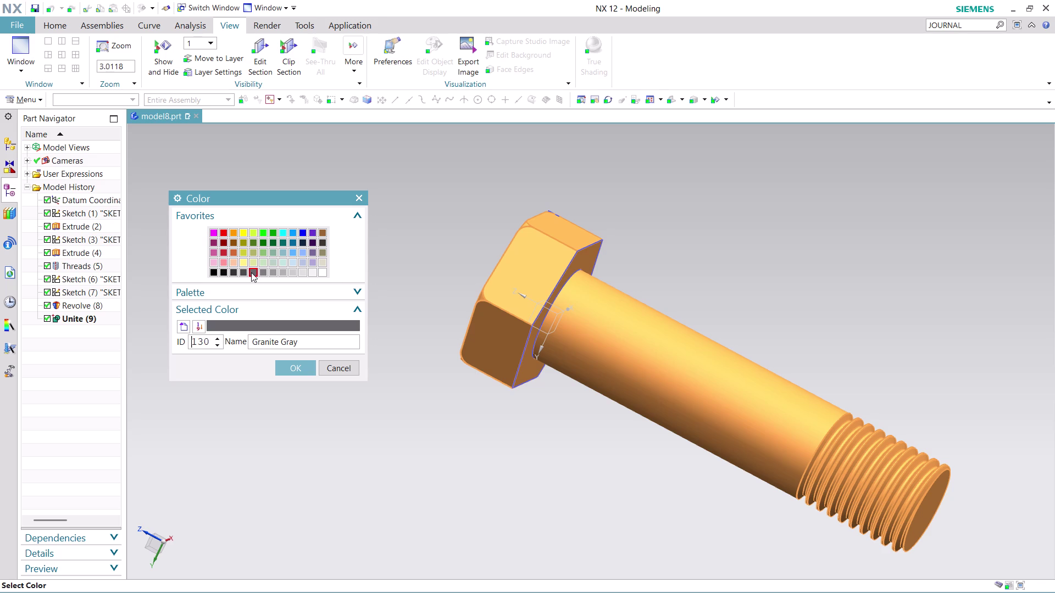
click(289, 370)
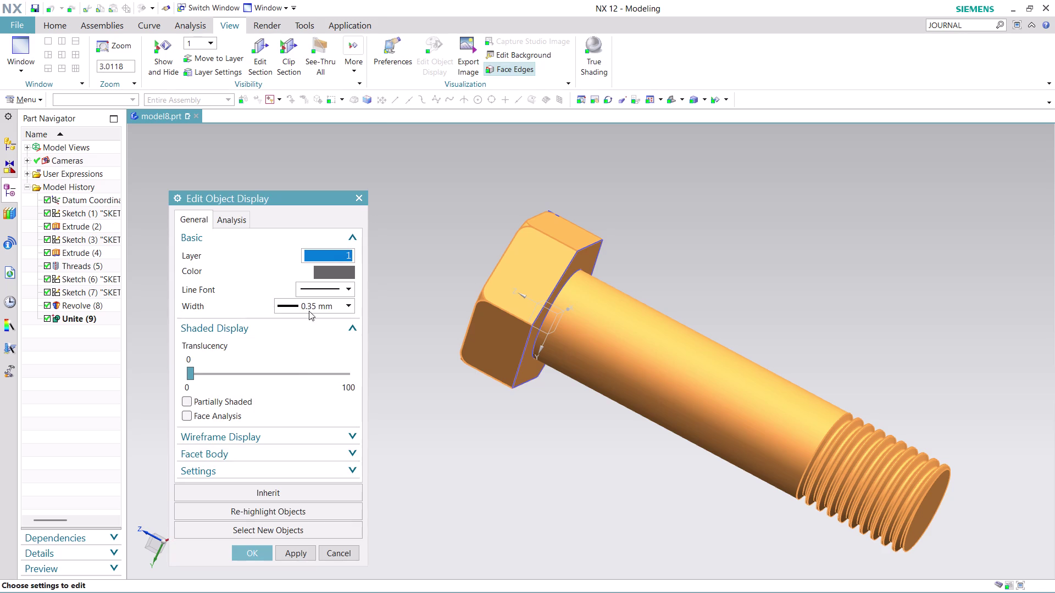
click(296, 557)
click(266, 552)
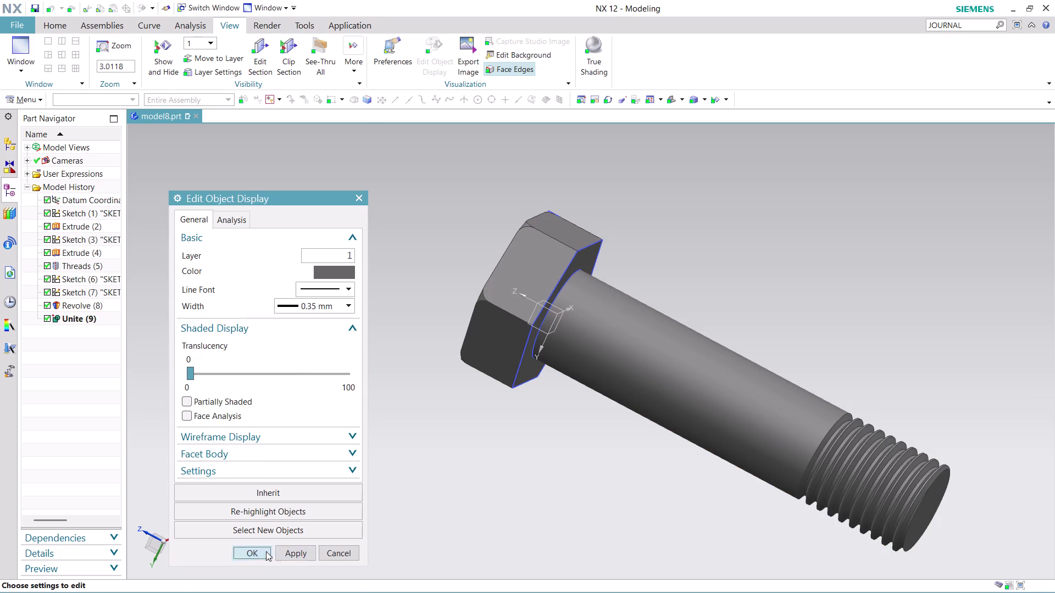
scroll(down, 3)
scroll(up, 3)
middle_drag(914, 392, 910, 387)
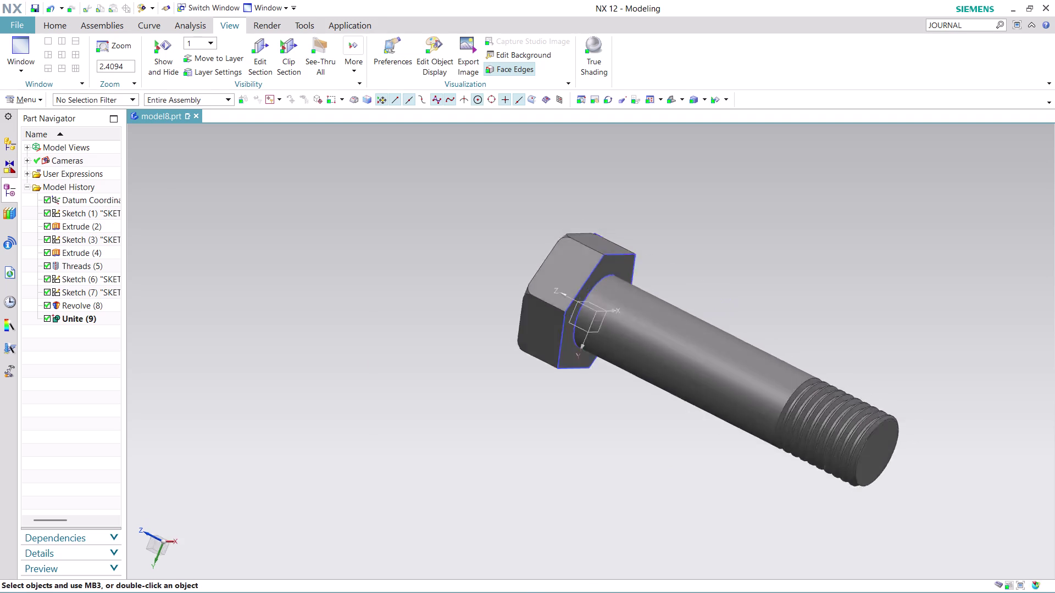
middle_drag(911, 387, 750, 376)
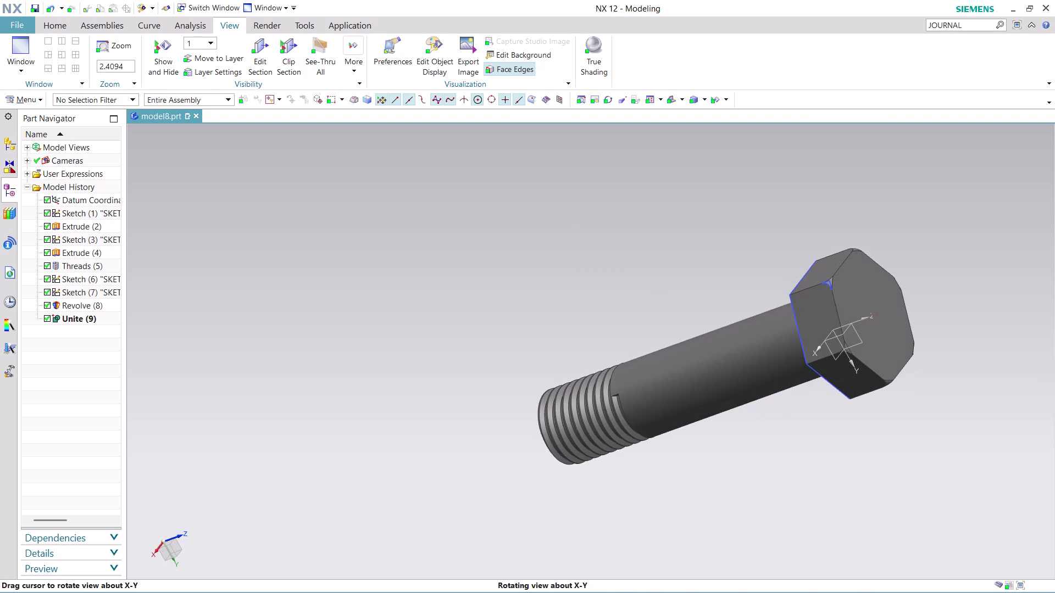
middle_drag(750, 376, 782, 352)
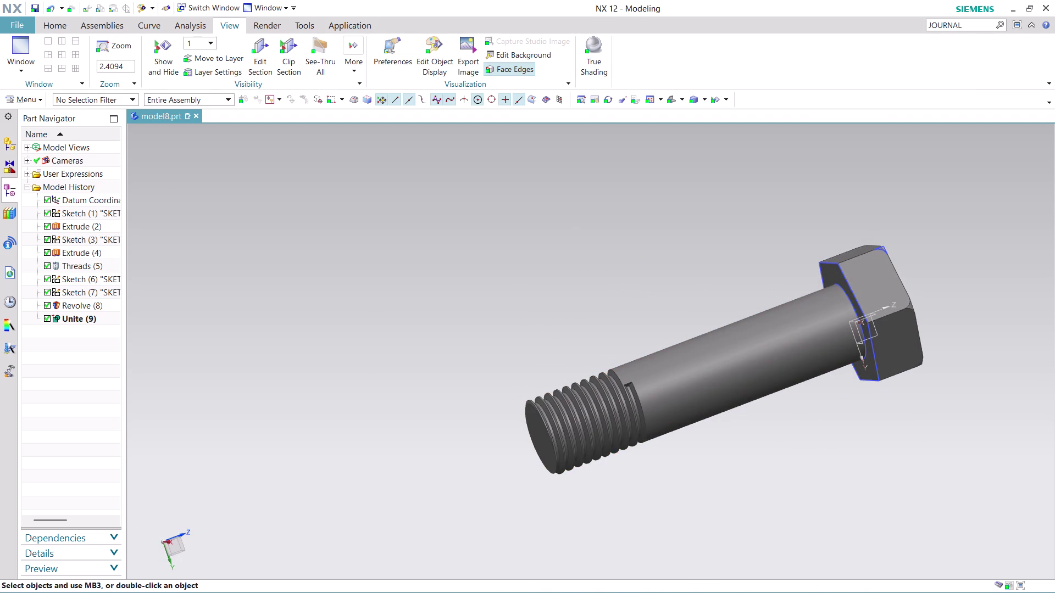
Stop journal recording via a 'journal' Command Finder search.
click(977, 23)
key(Return)
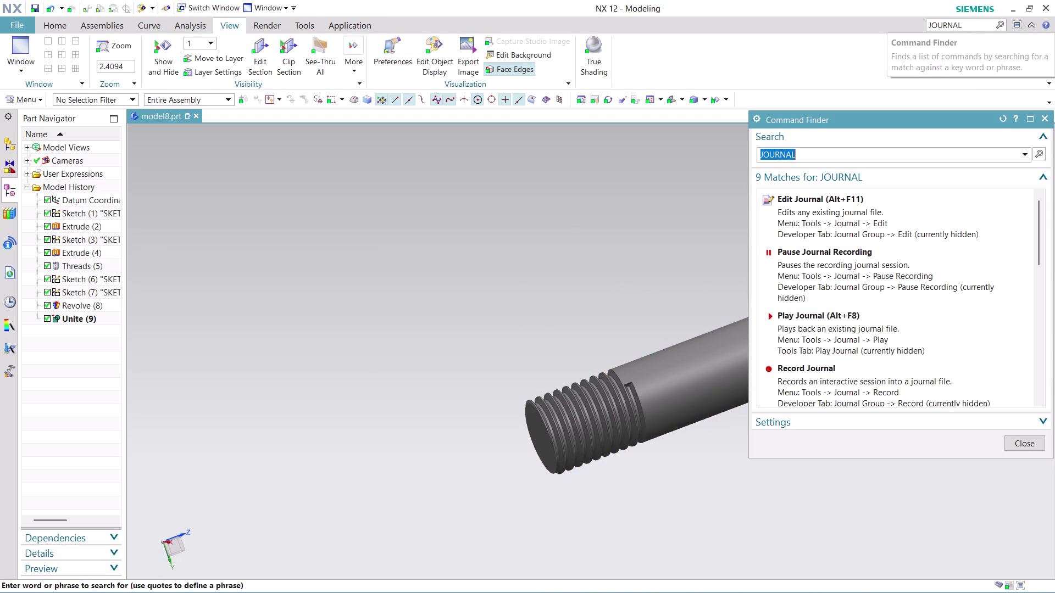
scroll(down, 3)
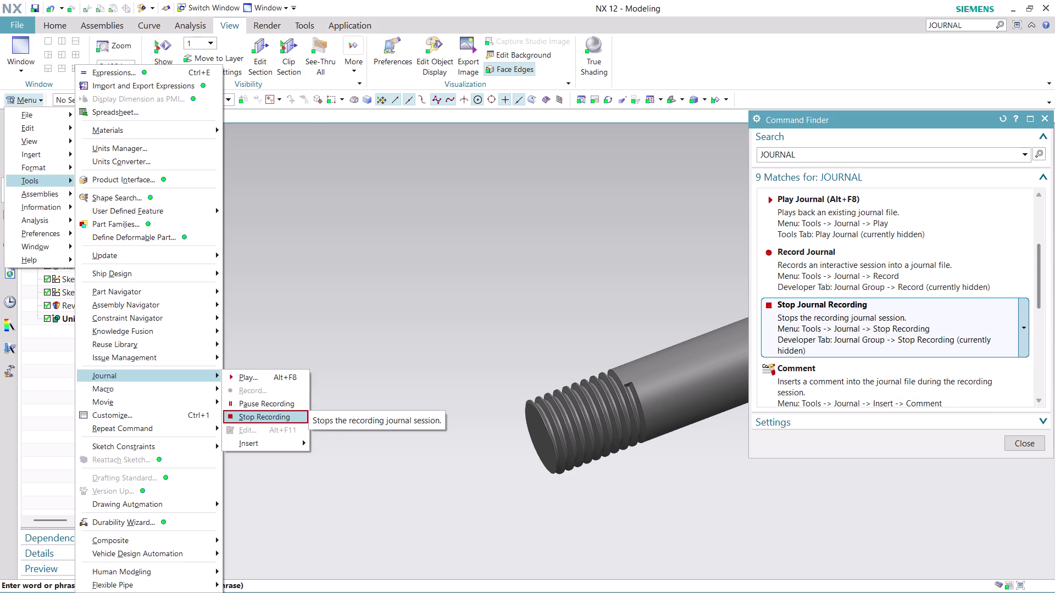
click(842, 306)
triple_click(841, 306)
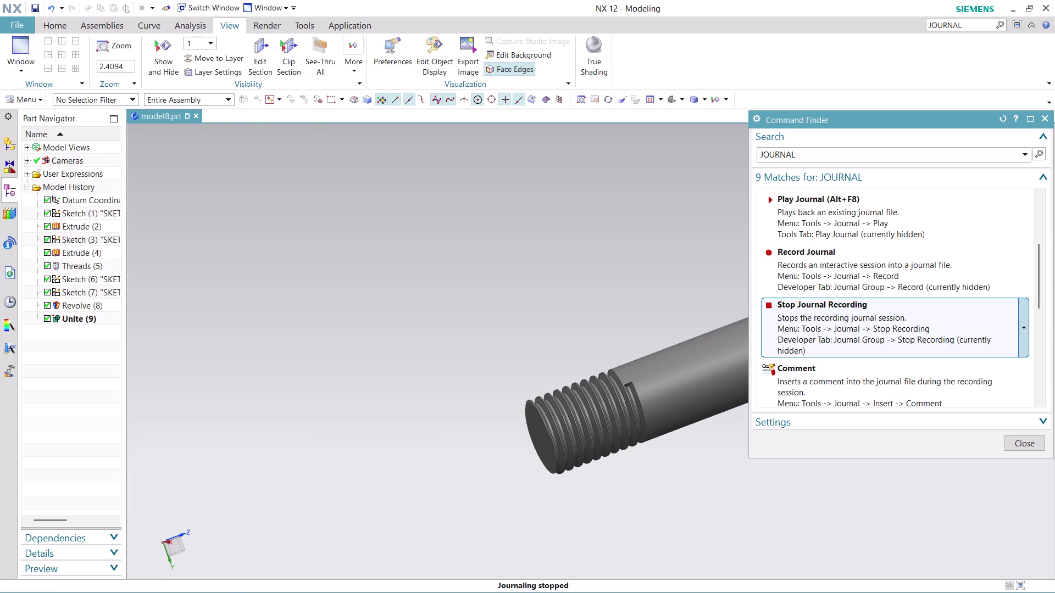
click(1033, 447)
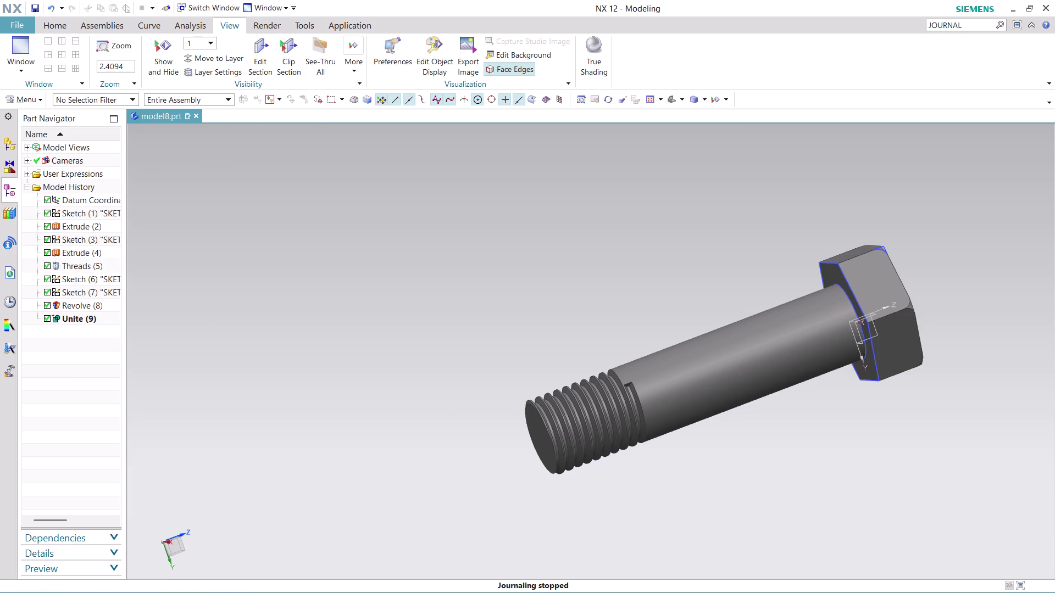
key(ctrl+s)
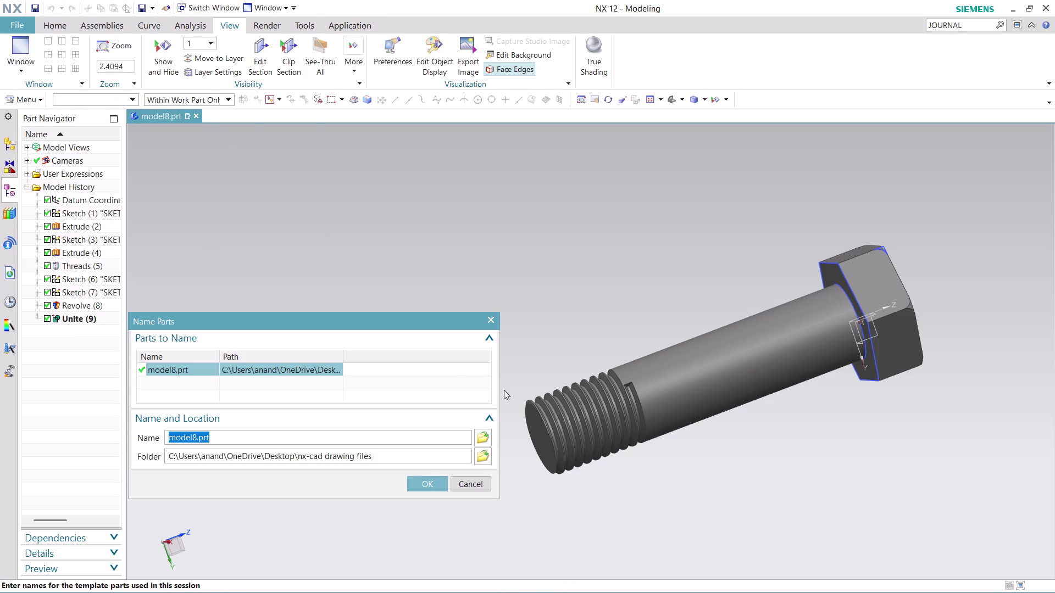
Save the bolt part under the new file name 'ASSEMBLY 8 PART 3'.
click(483, 441)
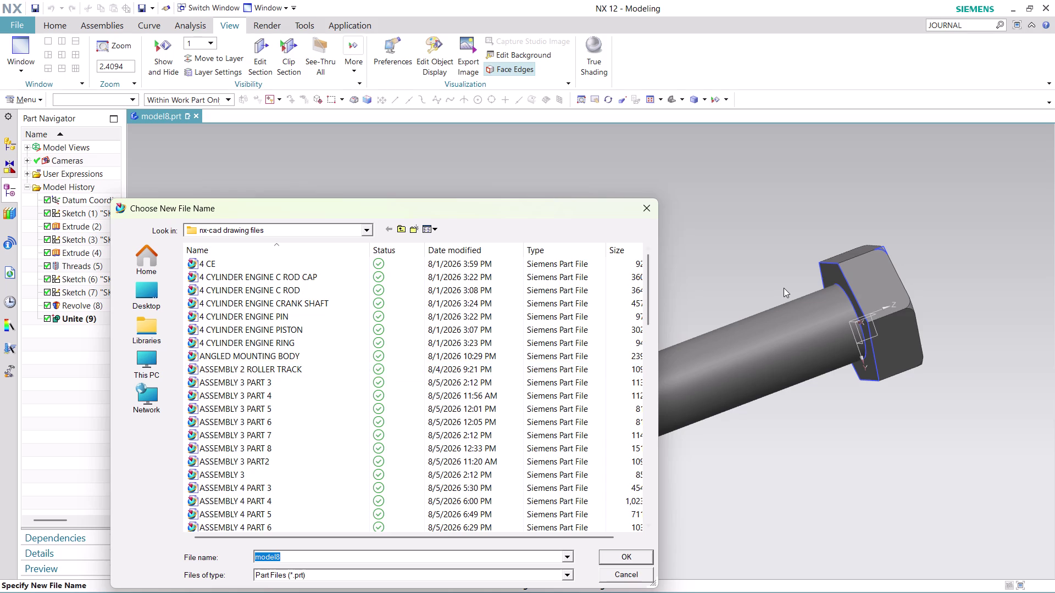
text(ASSEM)
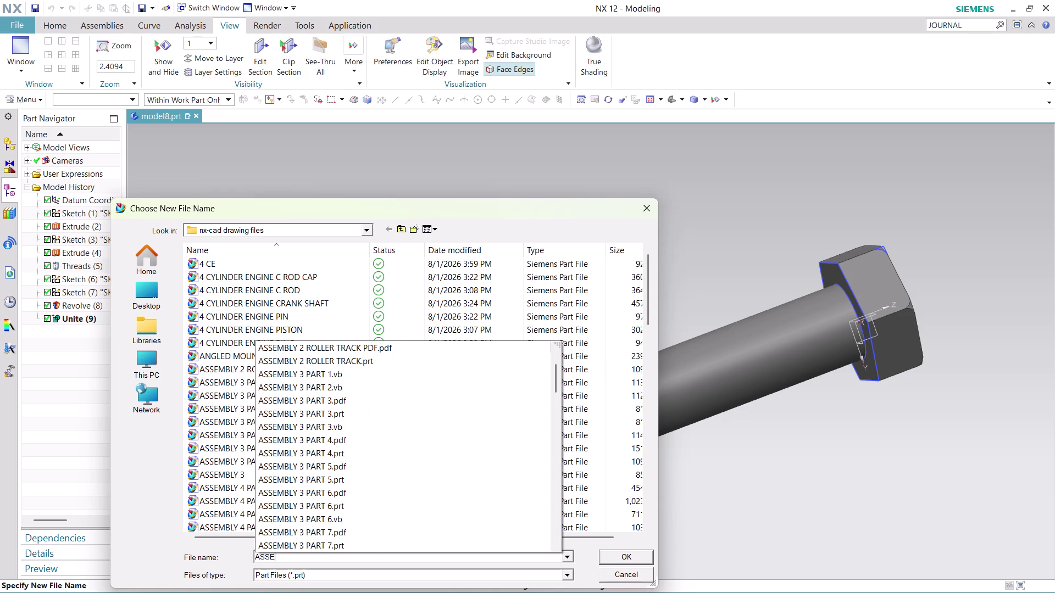
text(BLY)
key(space)
text(8 PA)
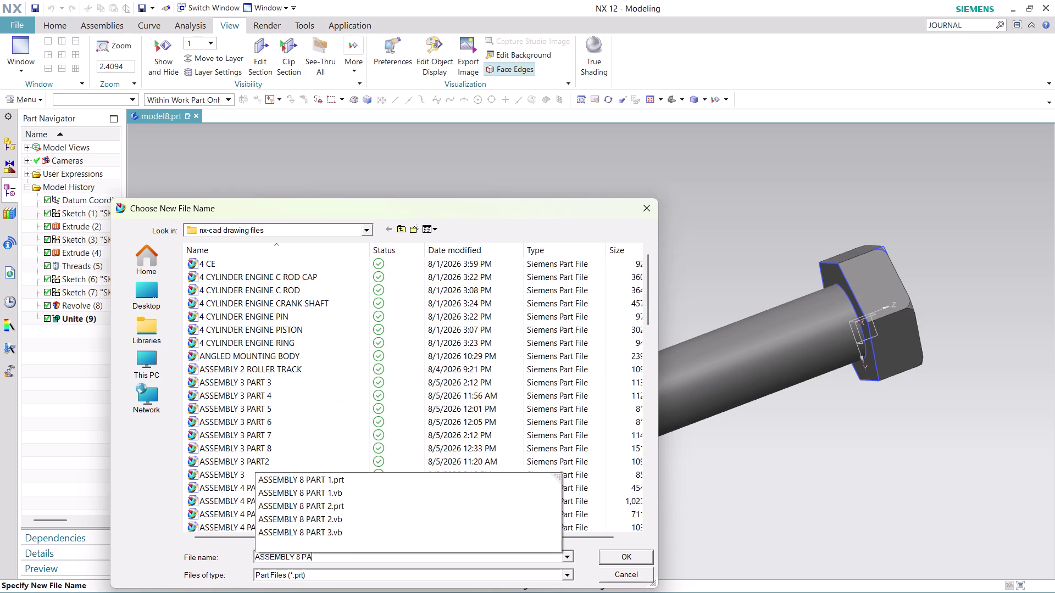
text(RT)
key(space)
key(3)
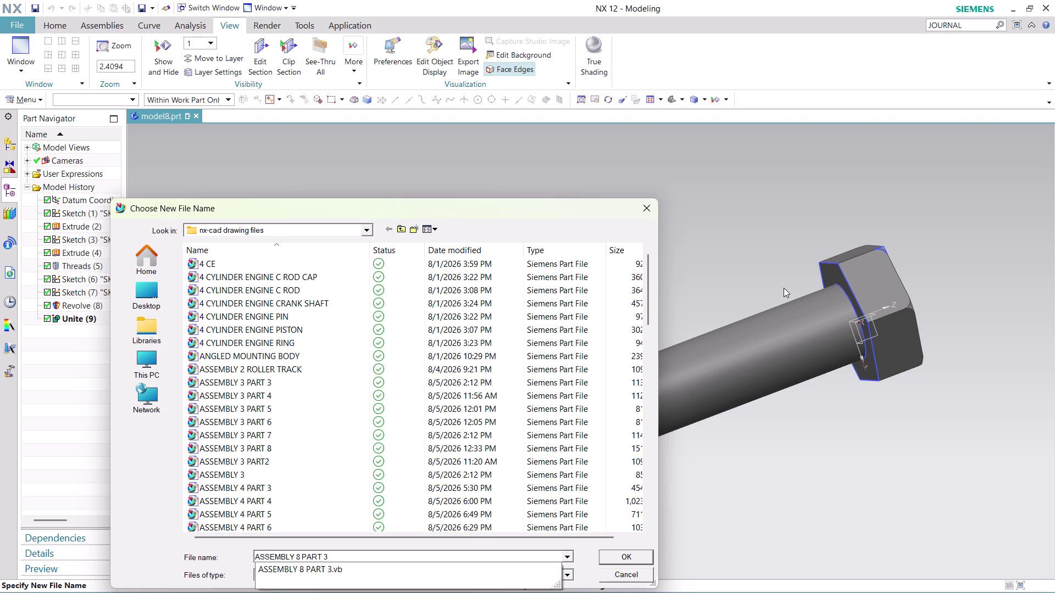
click(641, 559)
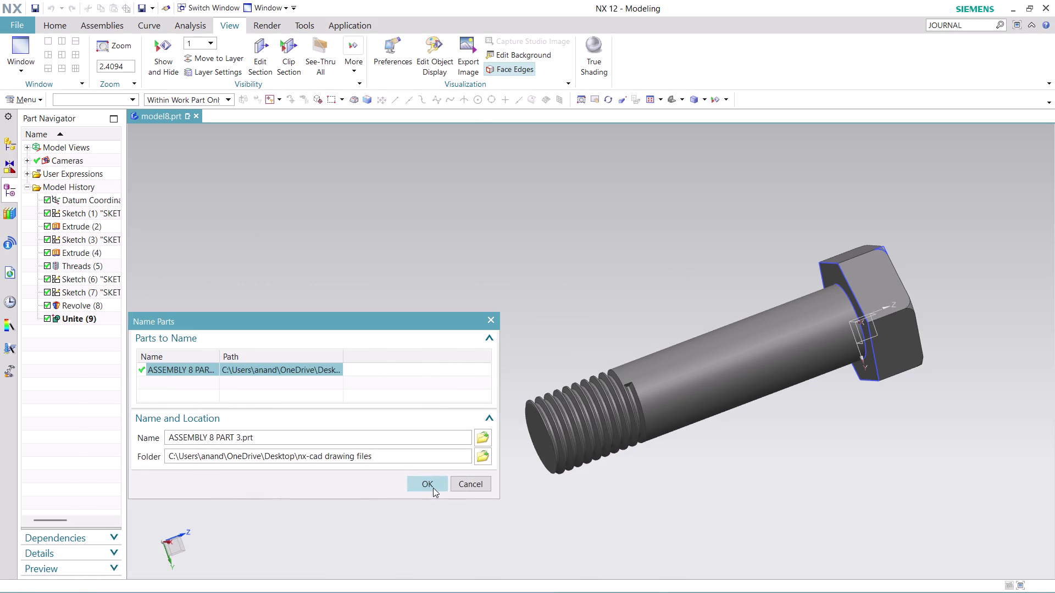
click(433, 487)
Choose commands from the File menu after saving.
click(22, 21)
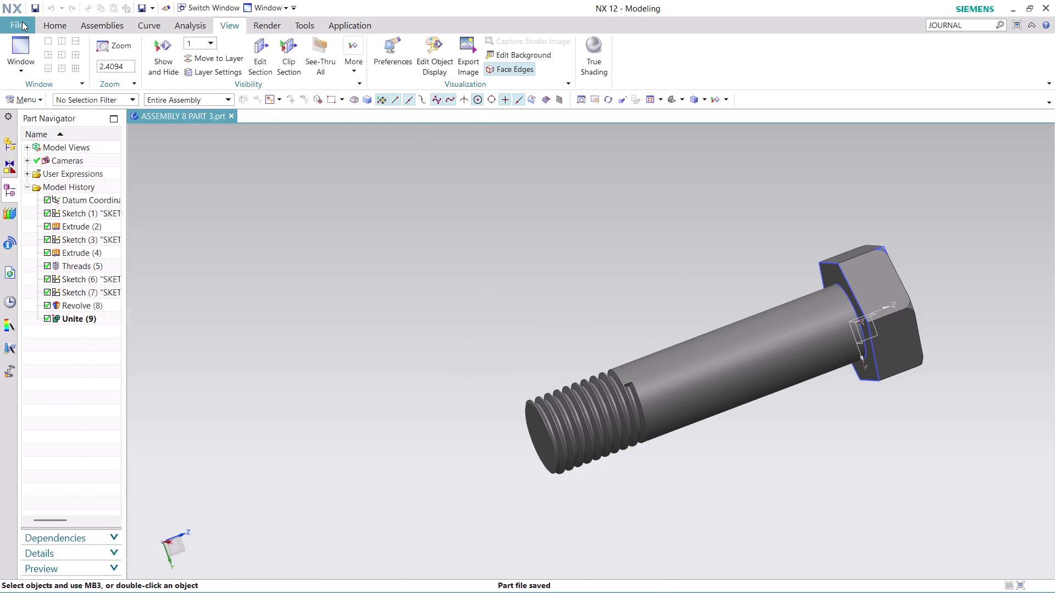
click(158, 175)
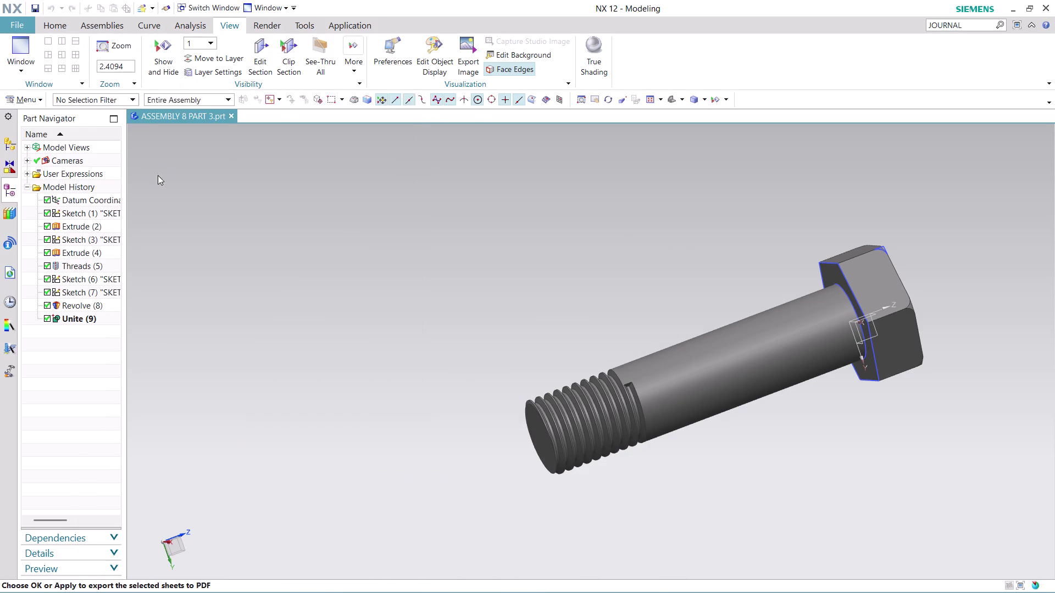
click(258, 411)
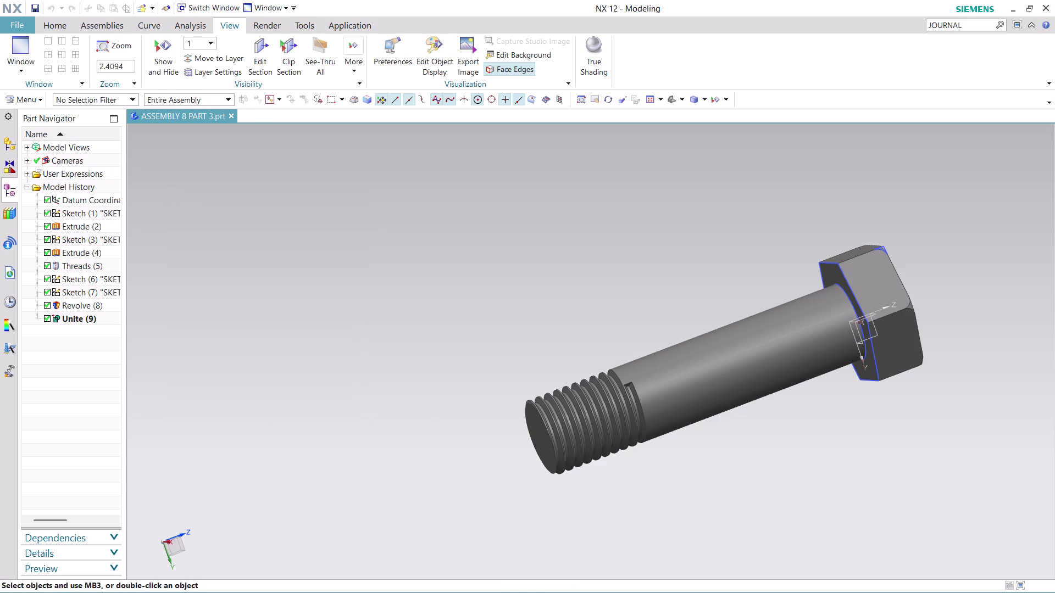